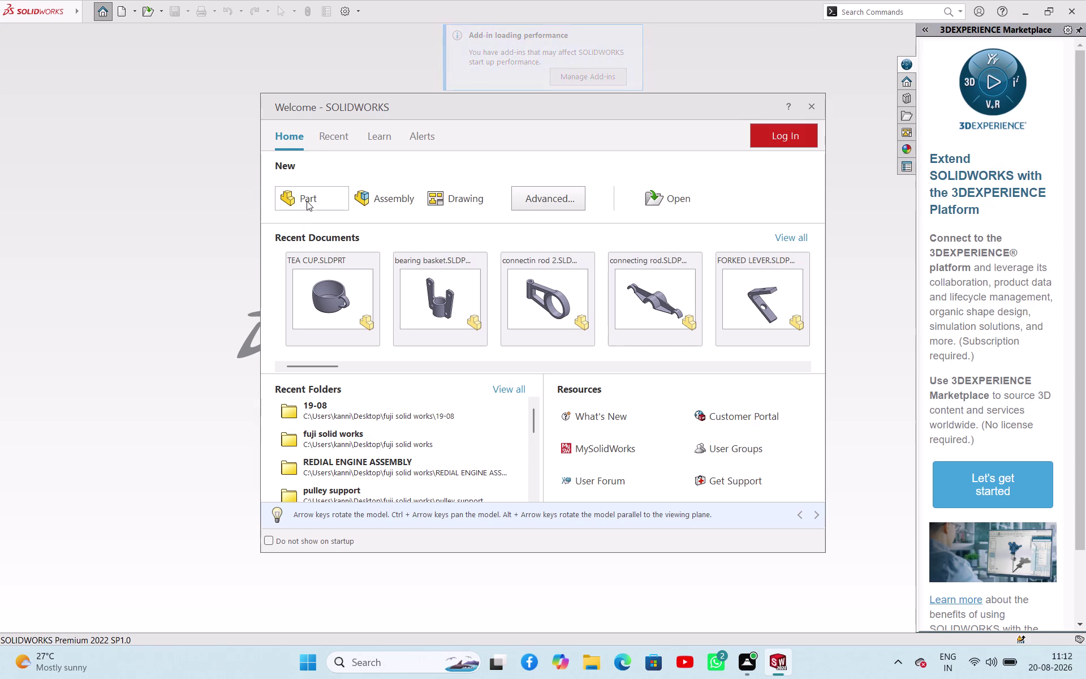
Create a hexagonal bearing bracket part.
Create a new part document and start a sketch on the Top Plane.
click(306, 201)
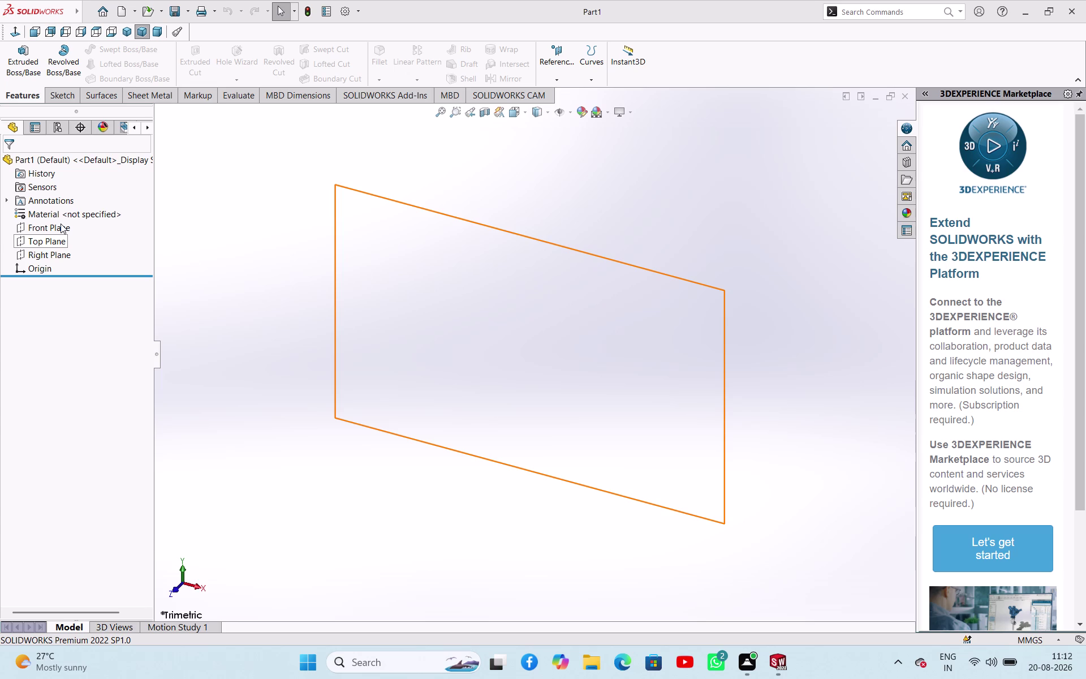
click(50, 243)
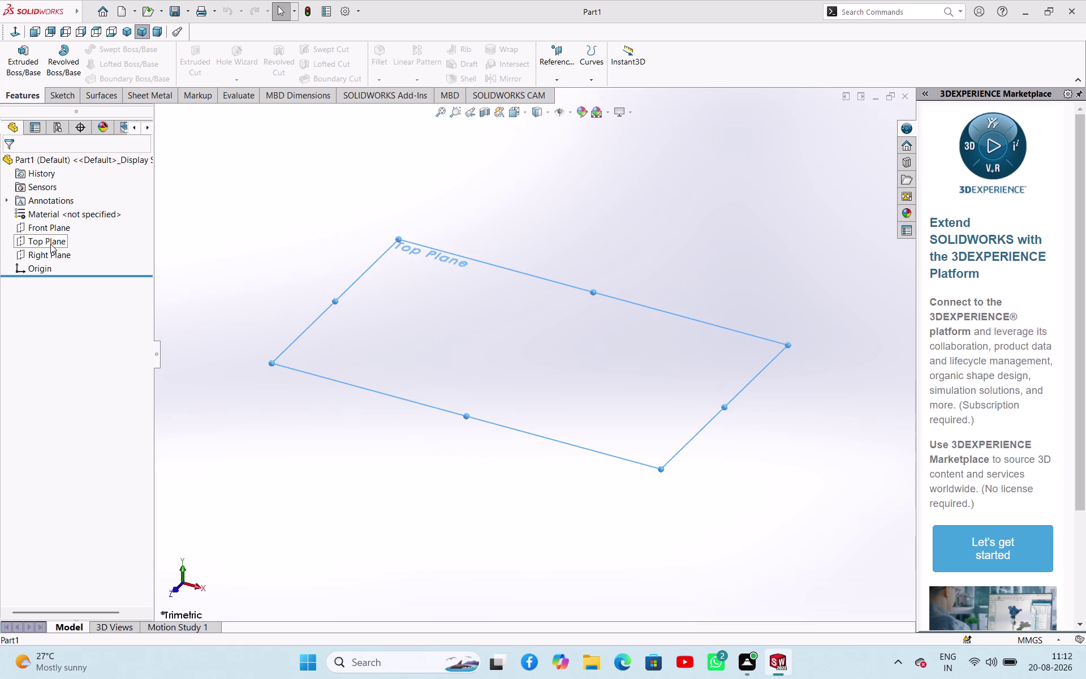
click(61, 228)
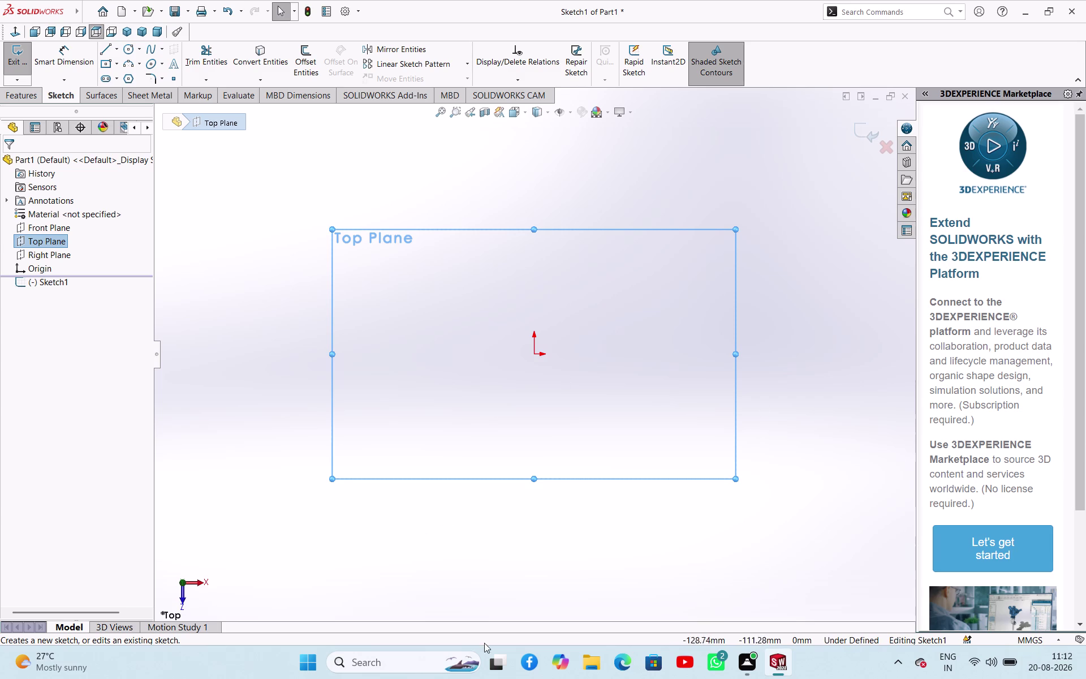
Open the sketch, try the Line tool with Midpoint line, then pick Circle.
scroll(up, 3)
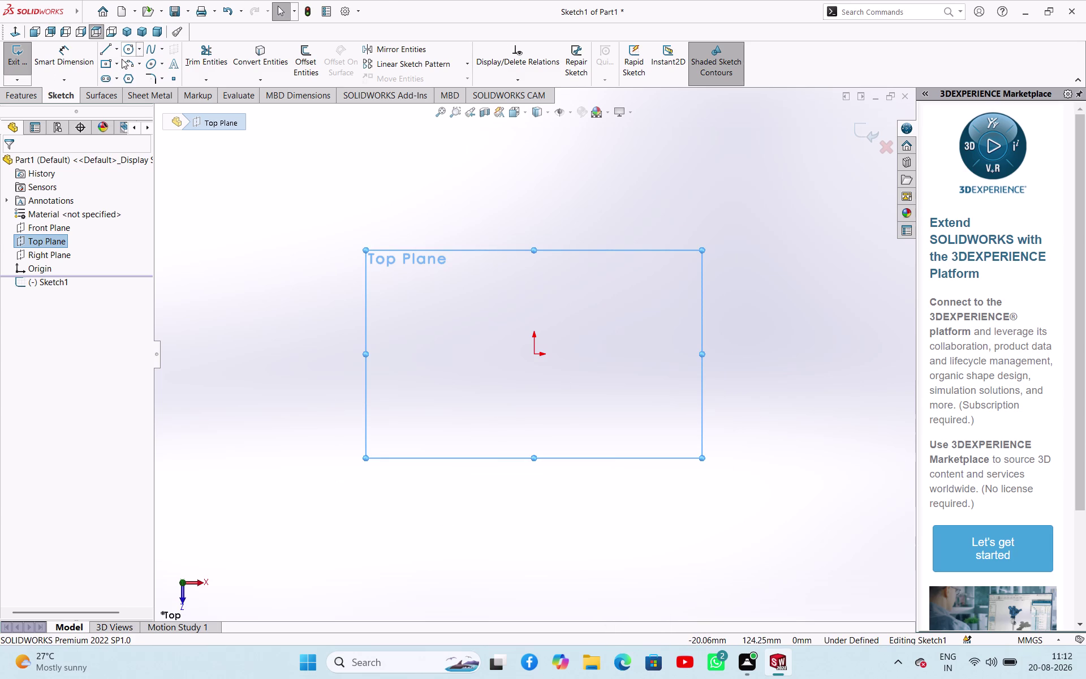
click(121, 44)
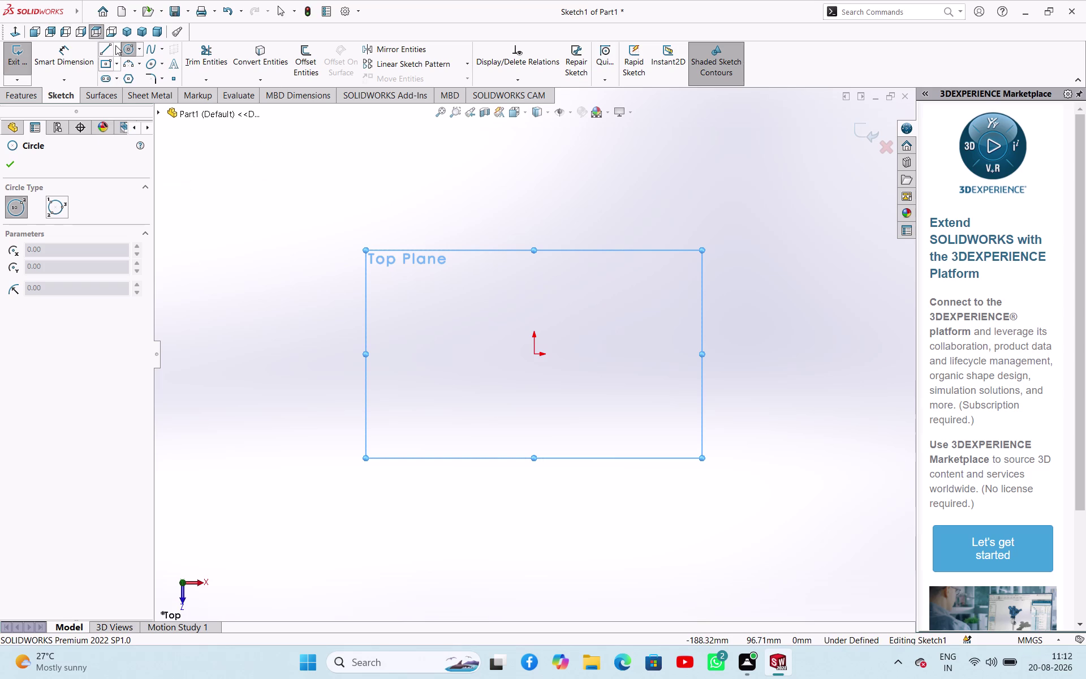
click(109, 46)
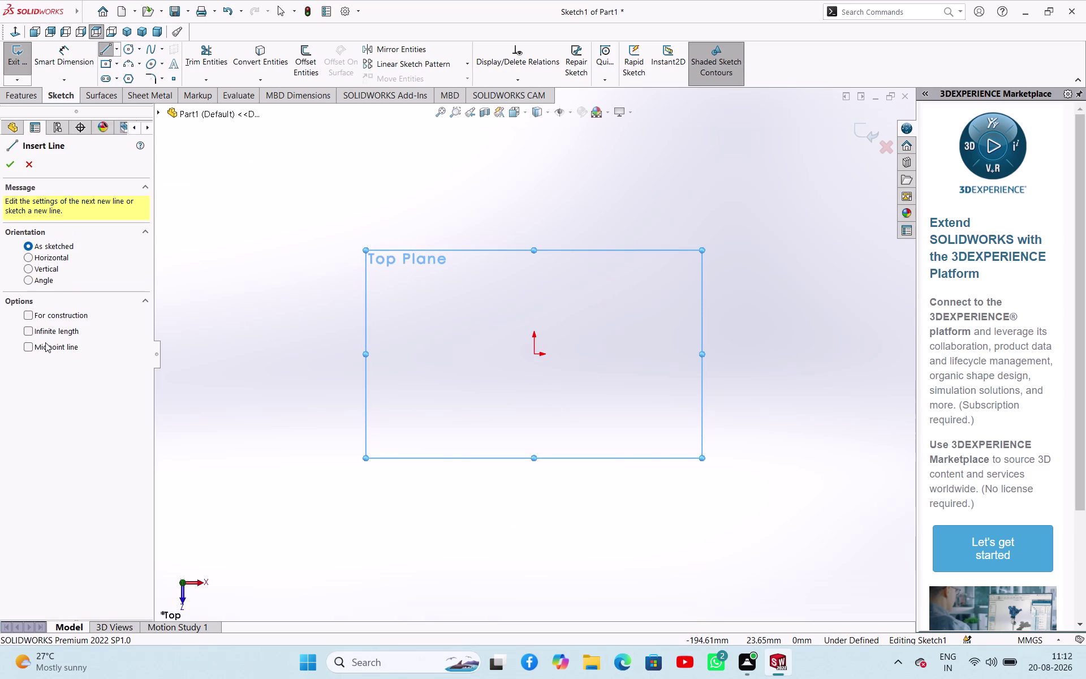
click(32, 348)
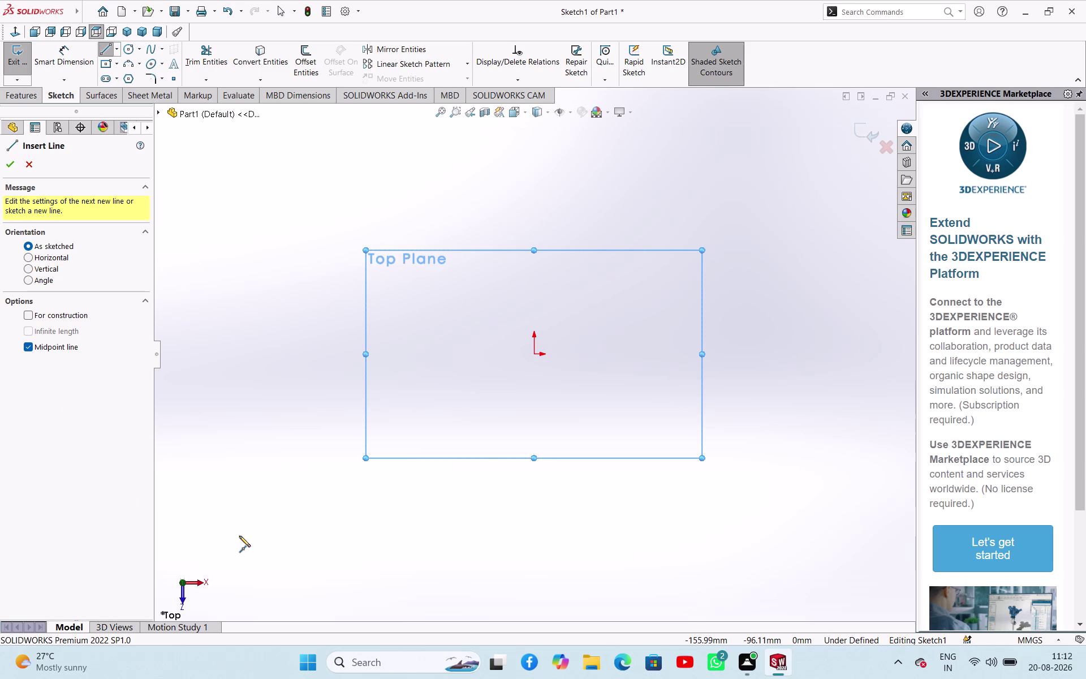
key(Escape)
key(Escape)
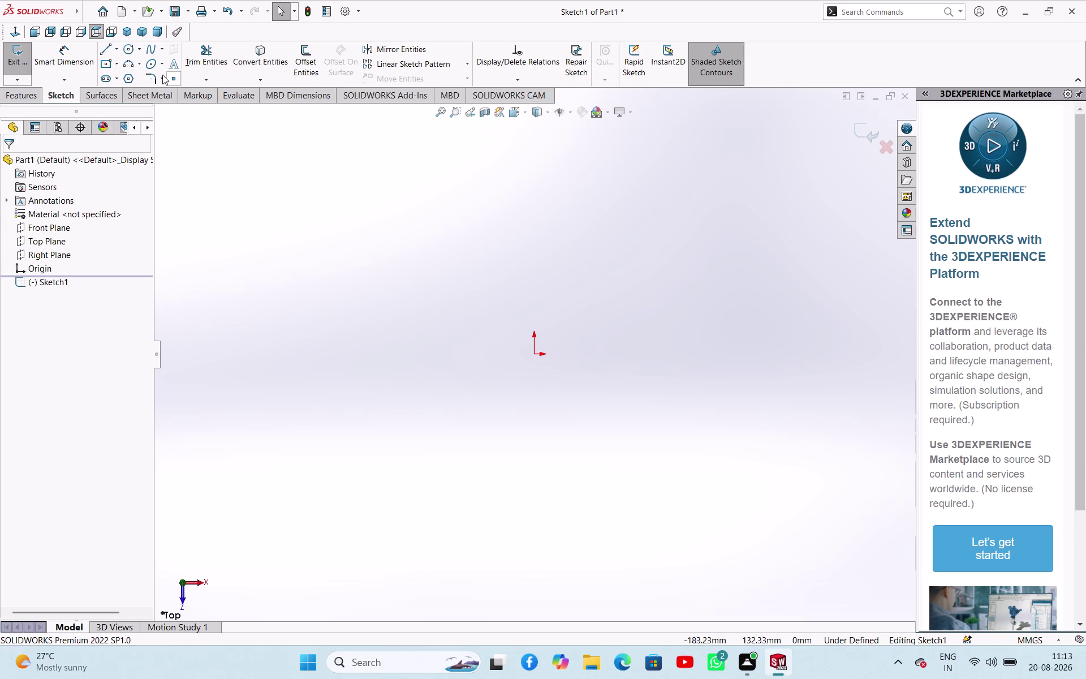
click(131, 53)
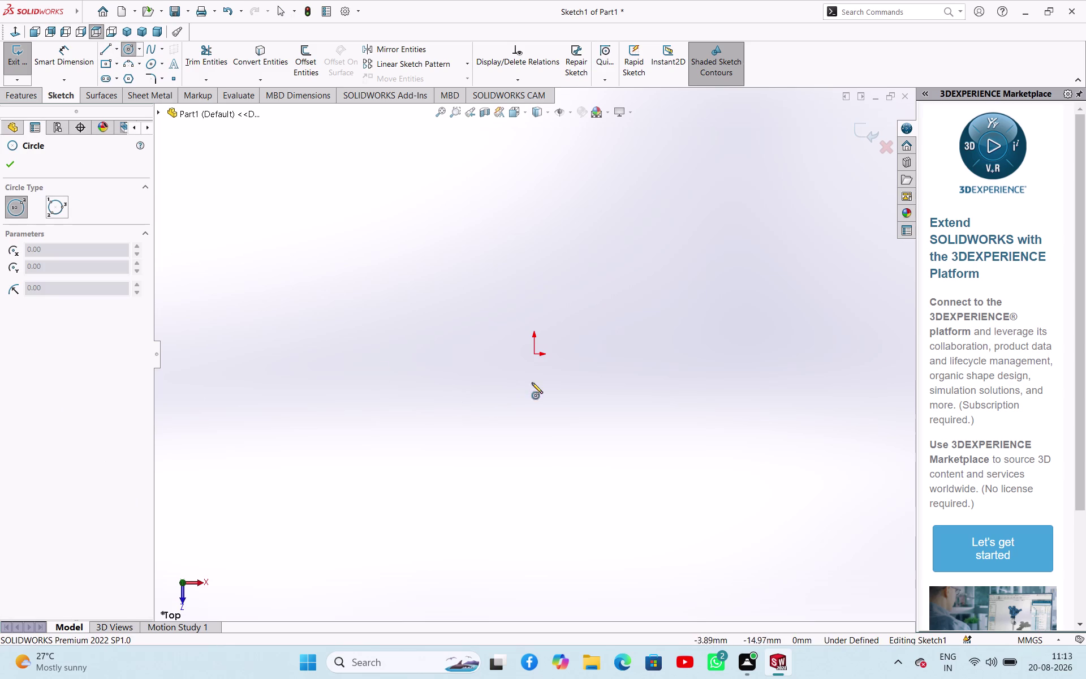
Draw two concentric circles centred on the origin.
click(534, 355)
click(565, 417)
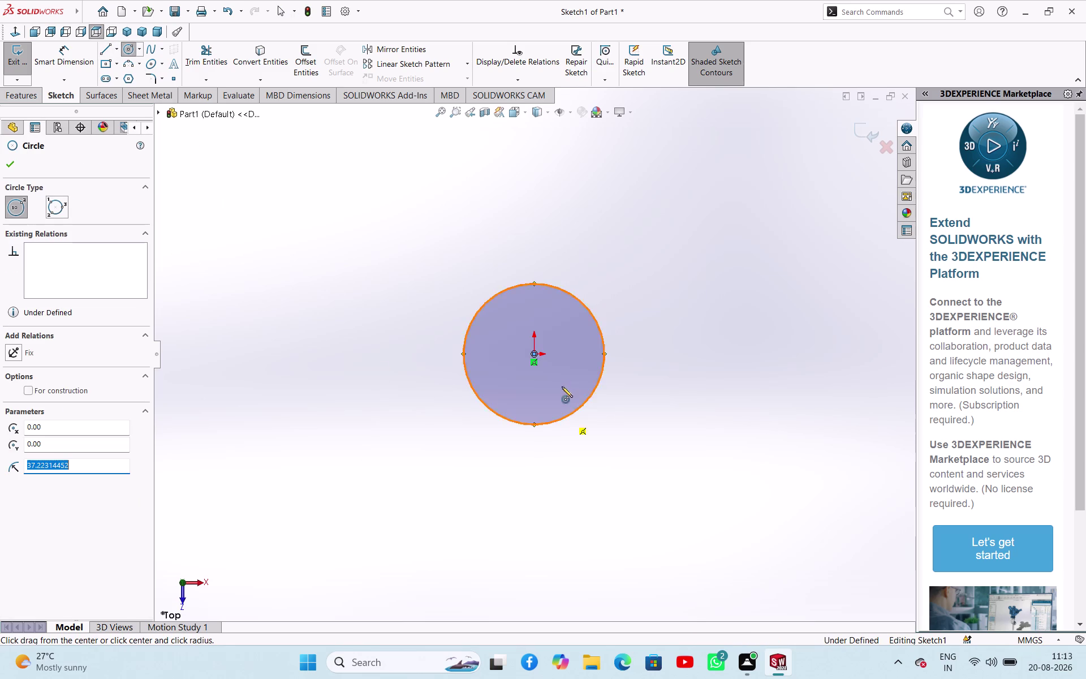
click(536, 354)
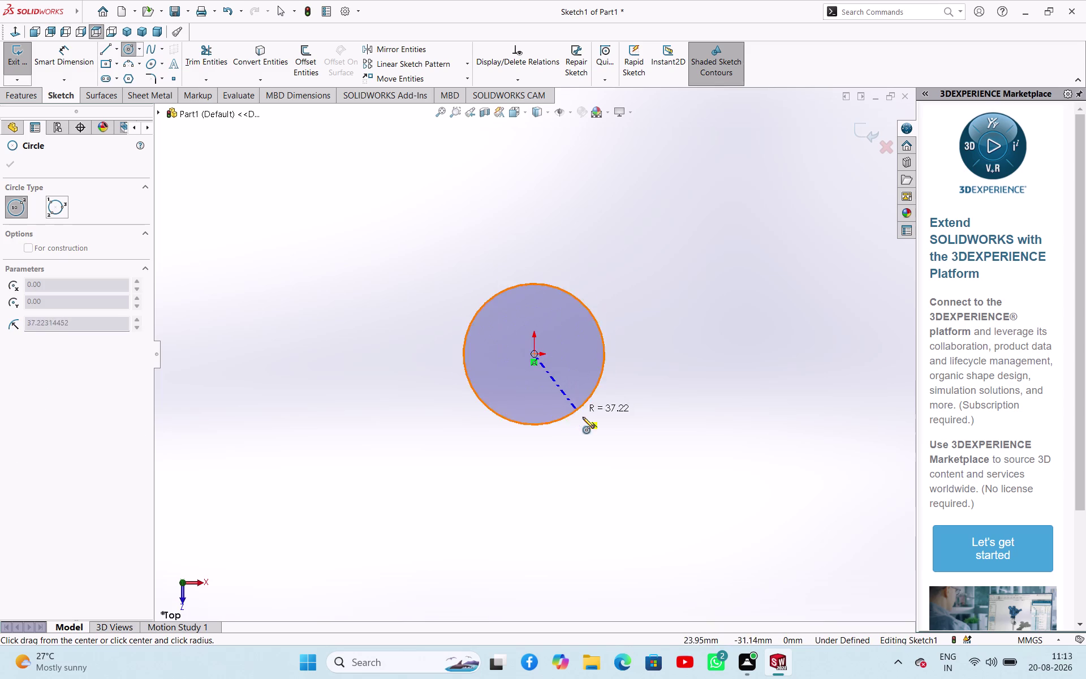
click(588, 426)
right_click(652, 357)
Start a Smart Dimension on the outer circle's diameter.
click(658, 370)
right_drag(655, 436, 712, 309)
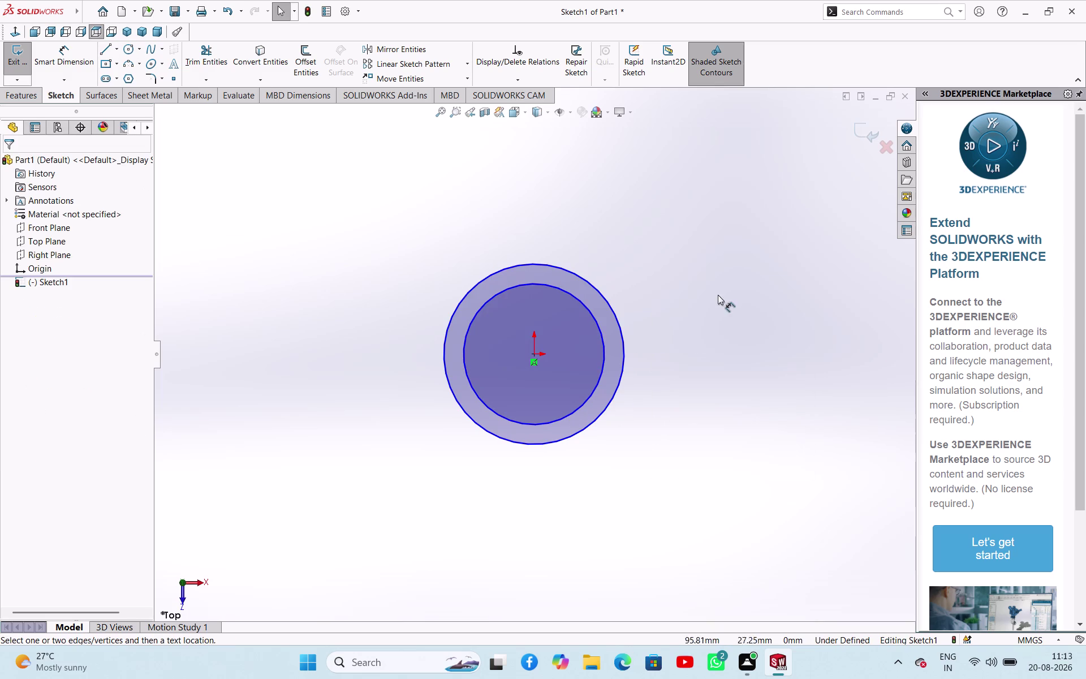
right_drag(713, 310, 718, 292)
click(619, 332)
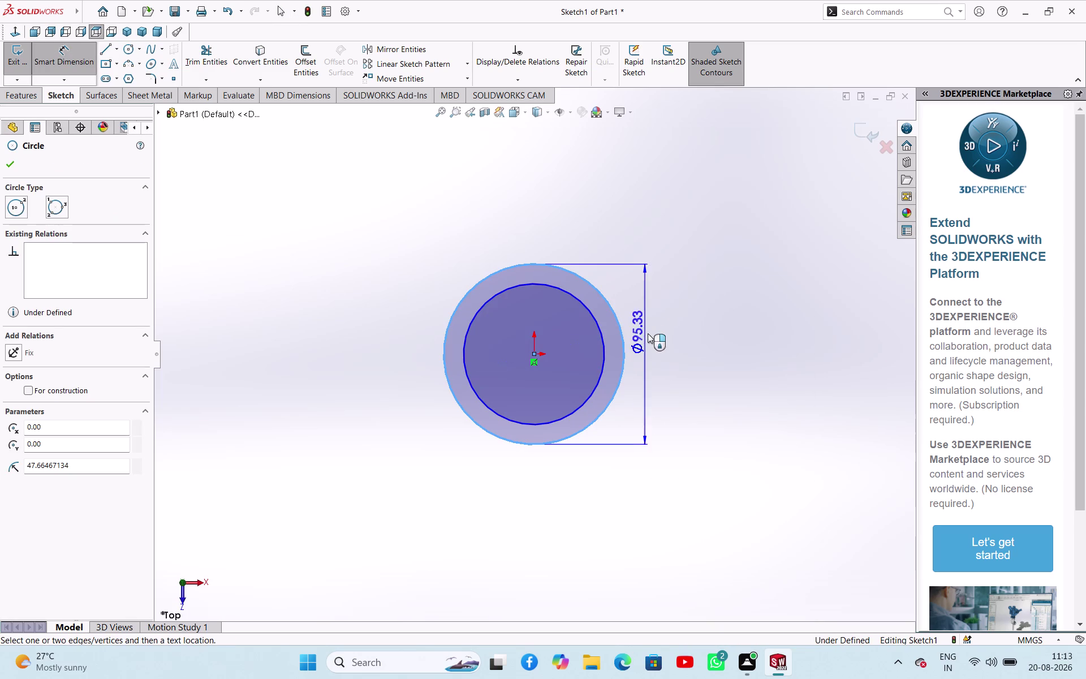
click(673, 329)
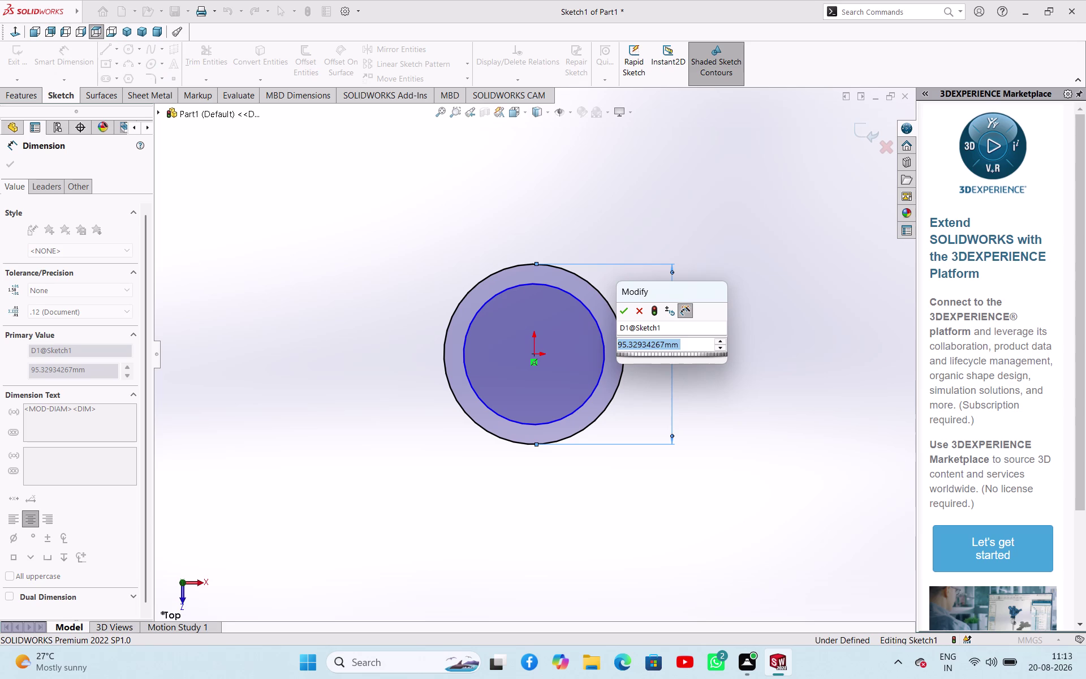
Set the circle diameters to 4 and 7.
key(4)
key(Return)
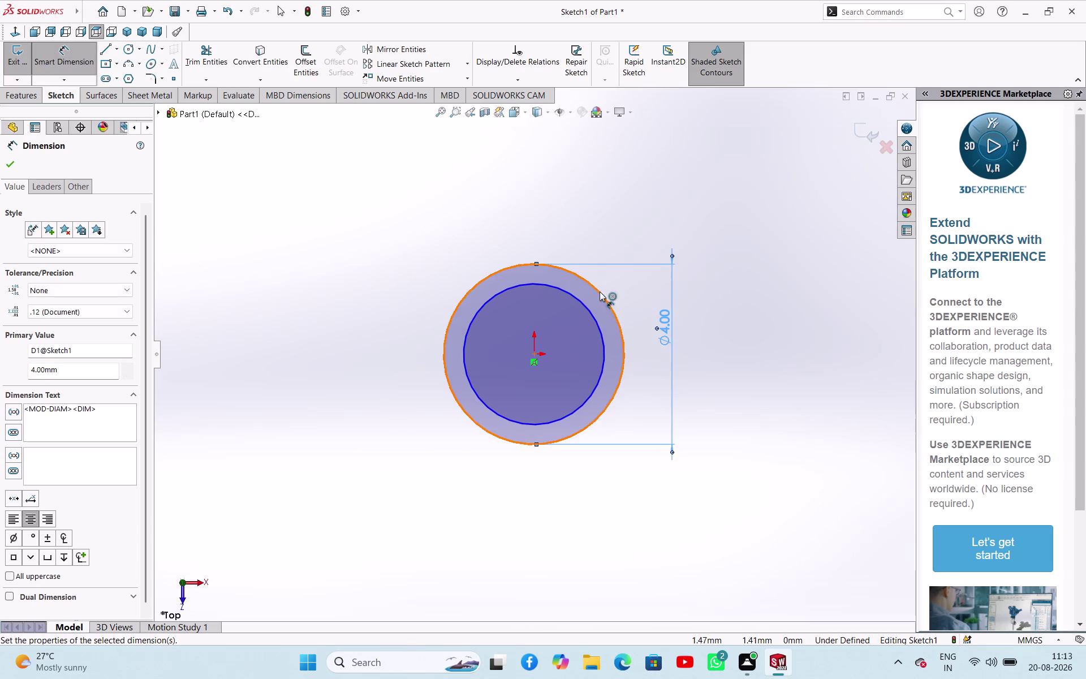
click(581, 306)
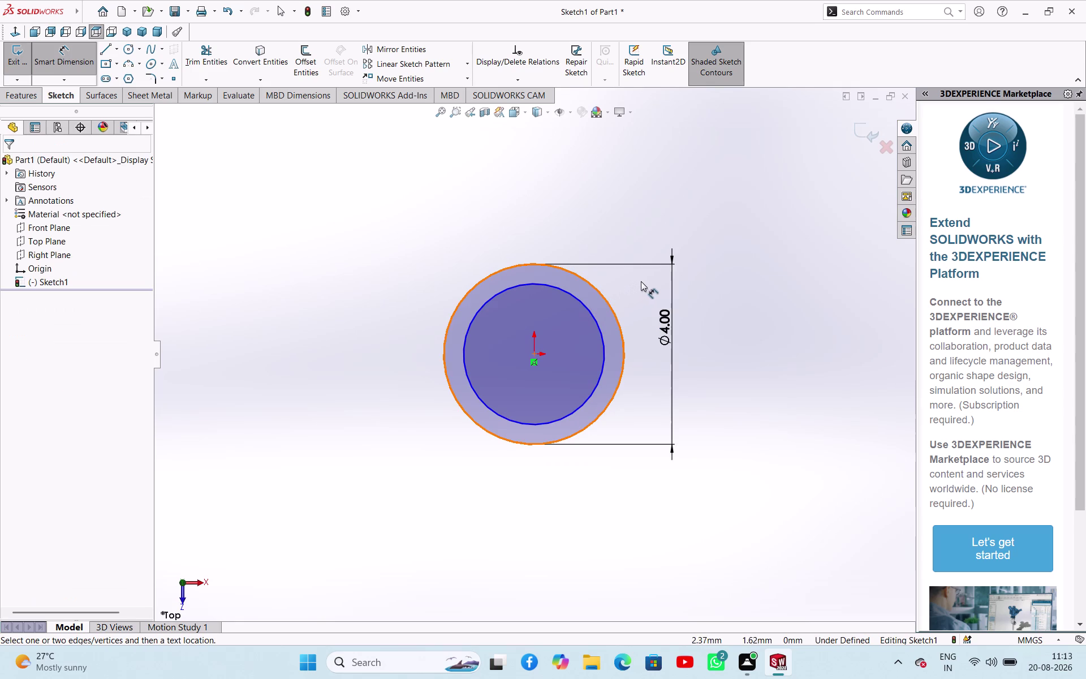
click(596, 326)
click(636, 233)
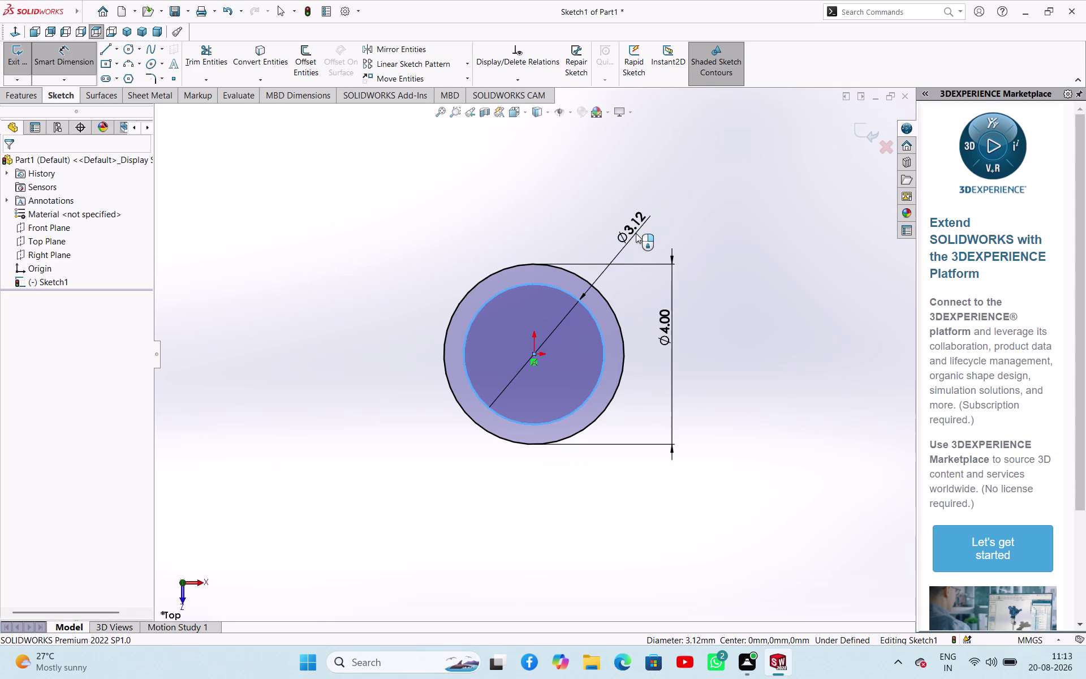
key(7)
key(Return)
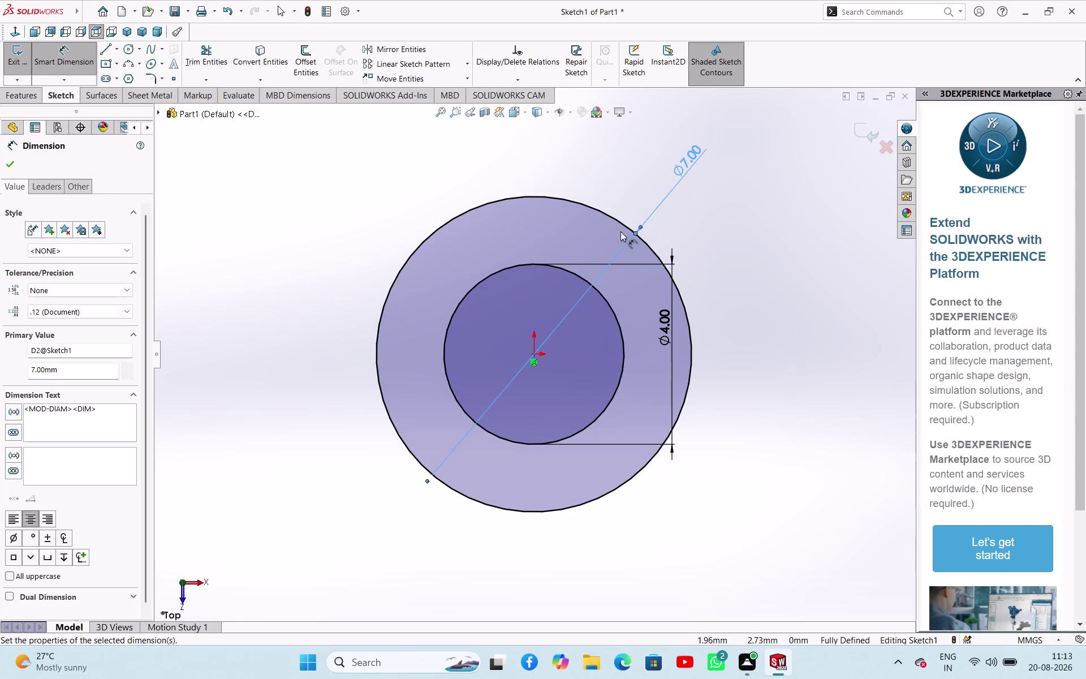
click(13, 165)
Zoom around the ring sketch and pick the Line tool.
scroll(up, 3)
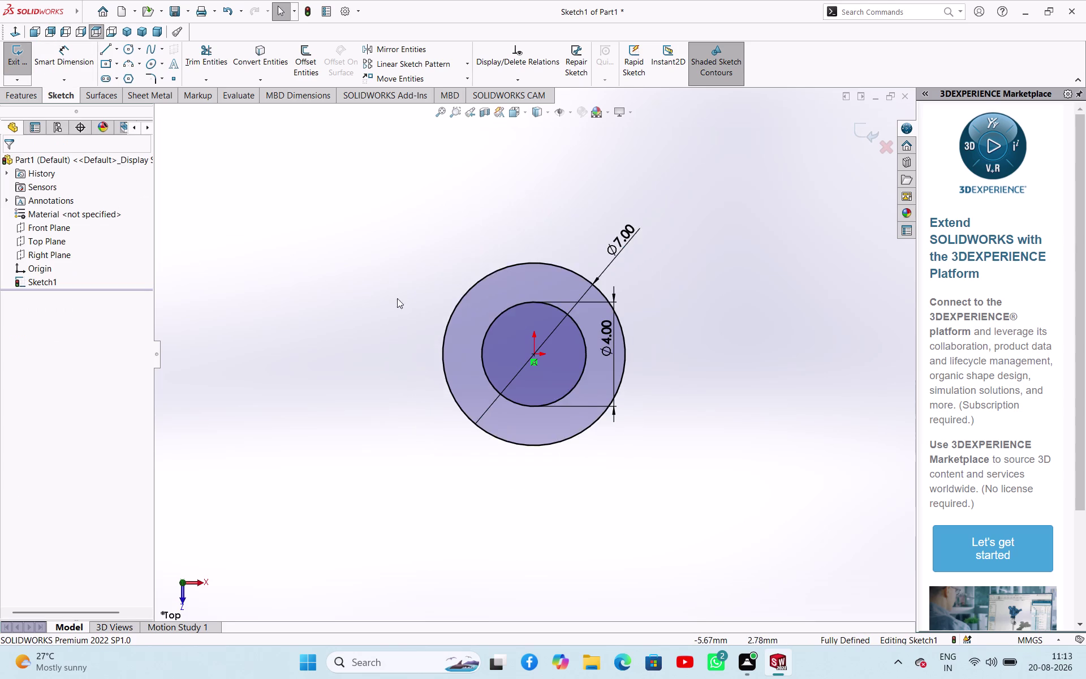
scroll(up, 3)
scroll(down, 3)
scroll(up, 3)
scroll(down, 3)
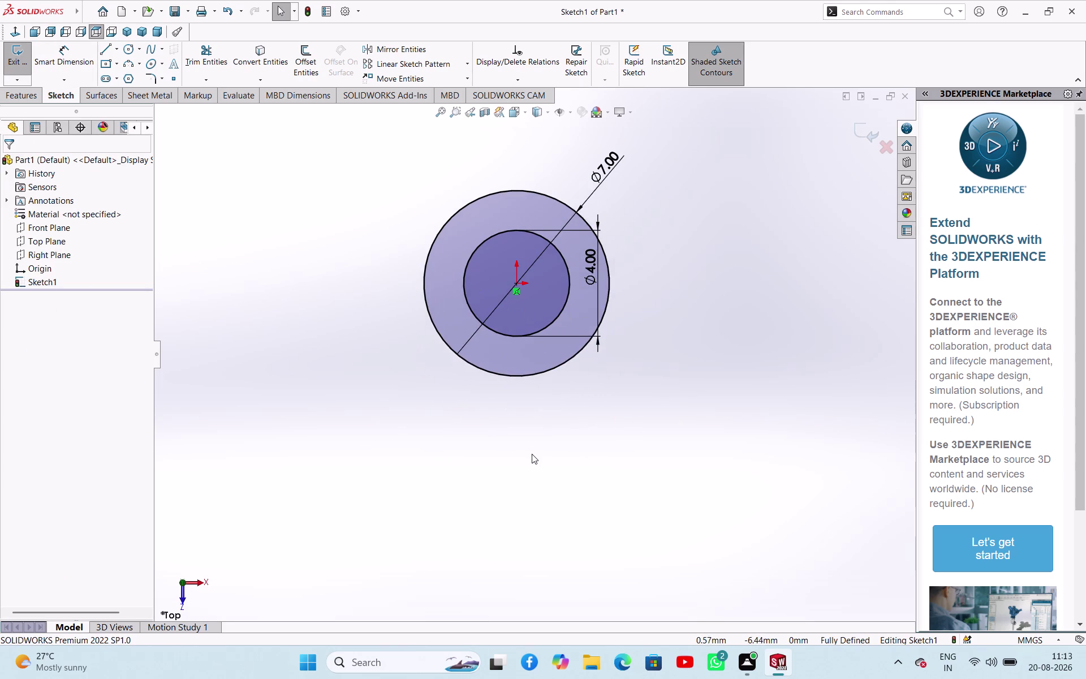
scroll(down, 3)
scroll(up, 3)
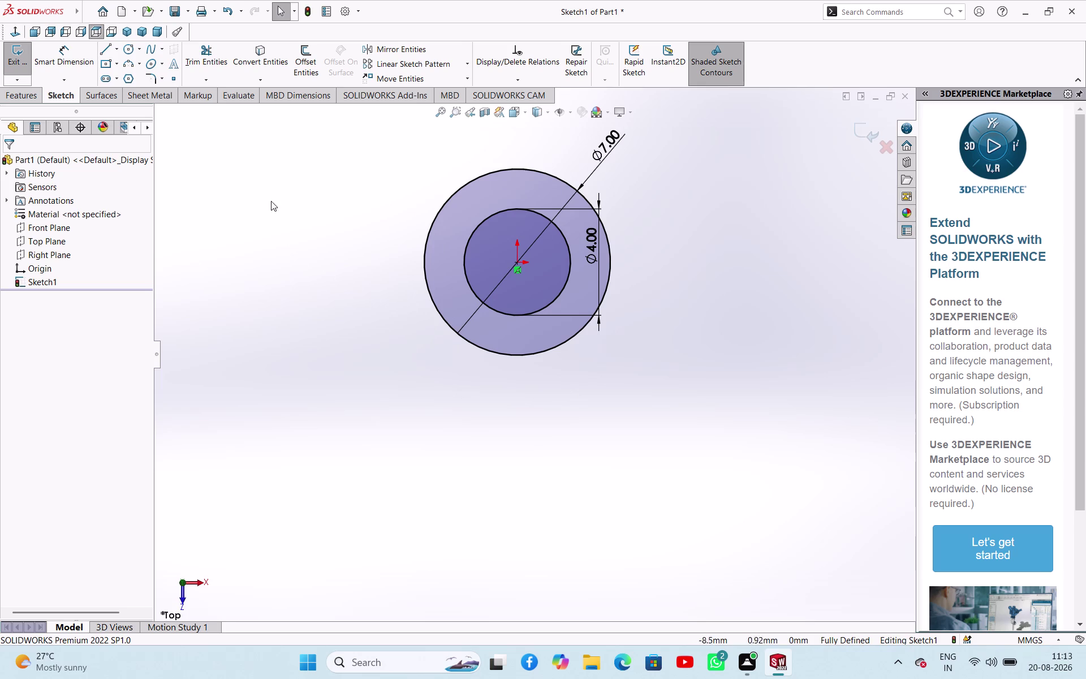
click(107, 50)
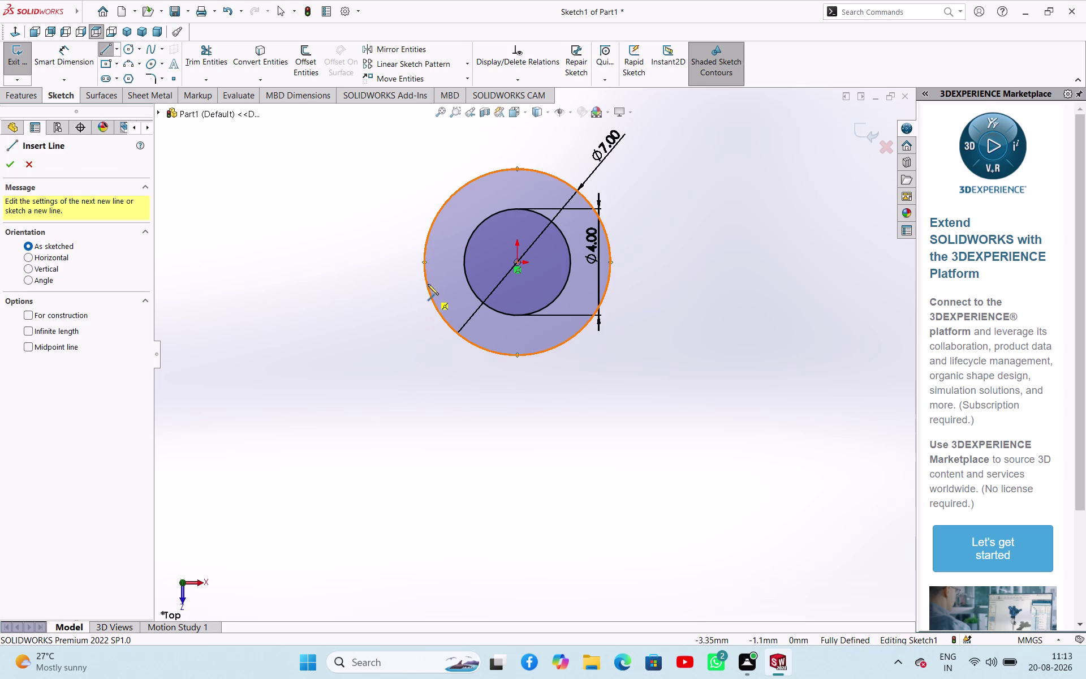
Draw the left slanted, vertical and short bottom lines of the profile.
click(423, 264)
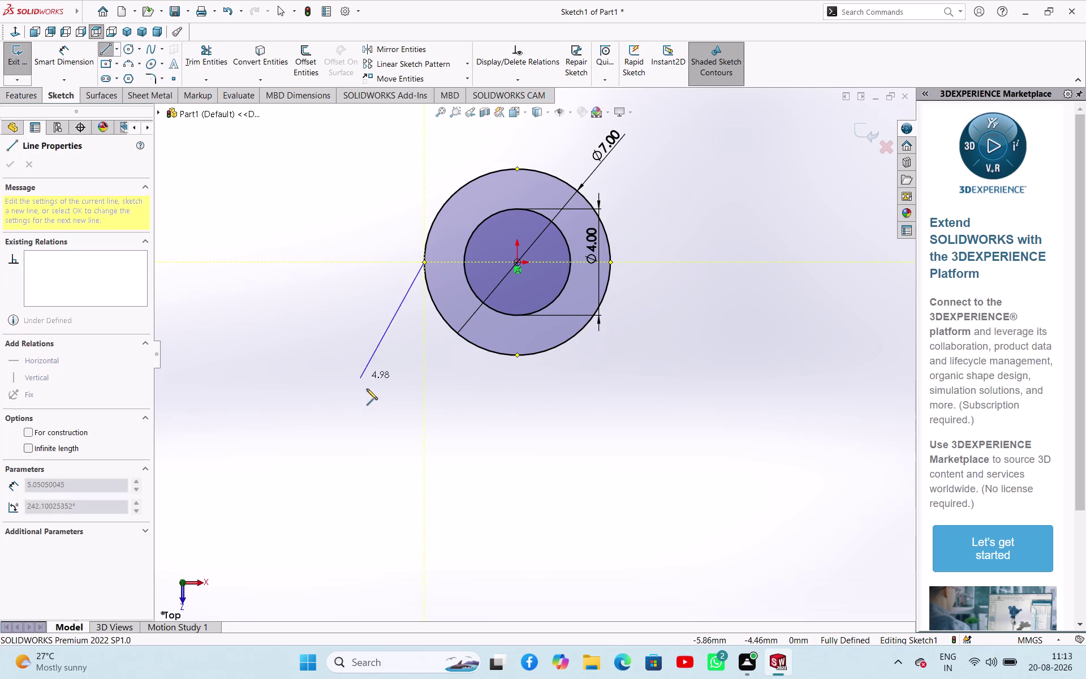
click(375, 398)
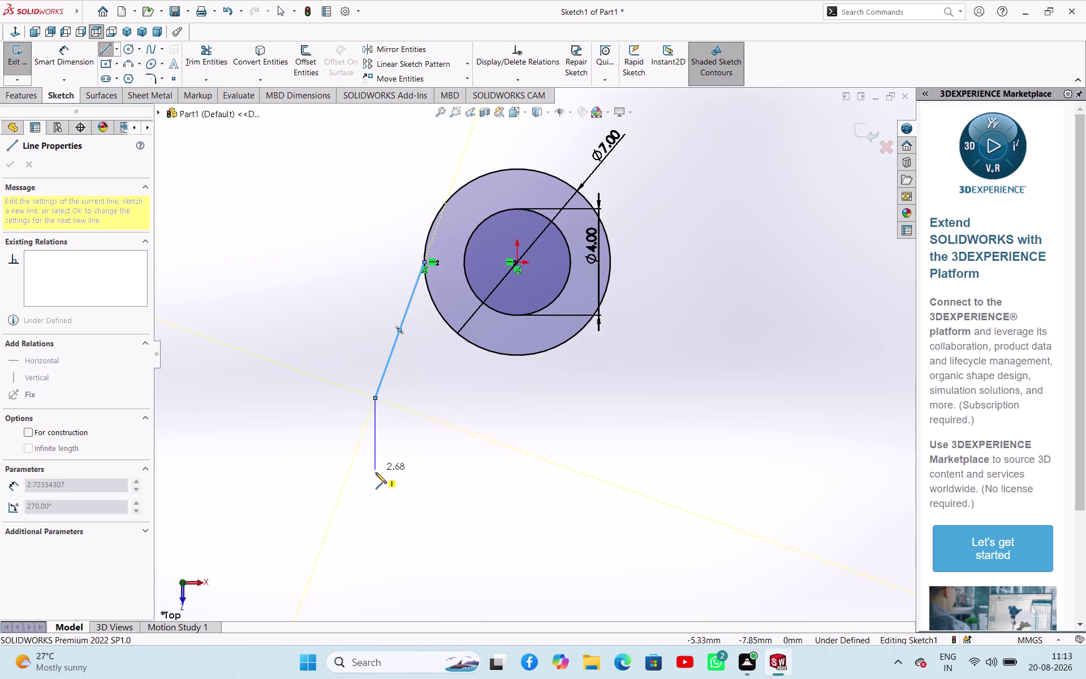
click(376, 473)
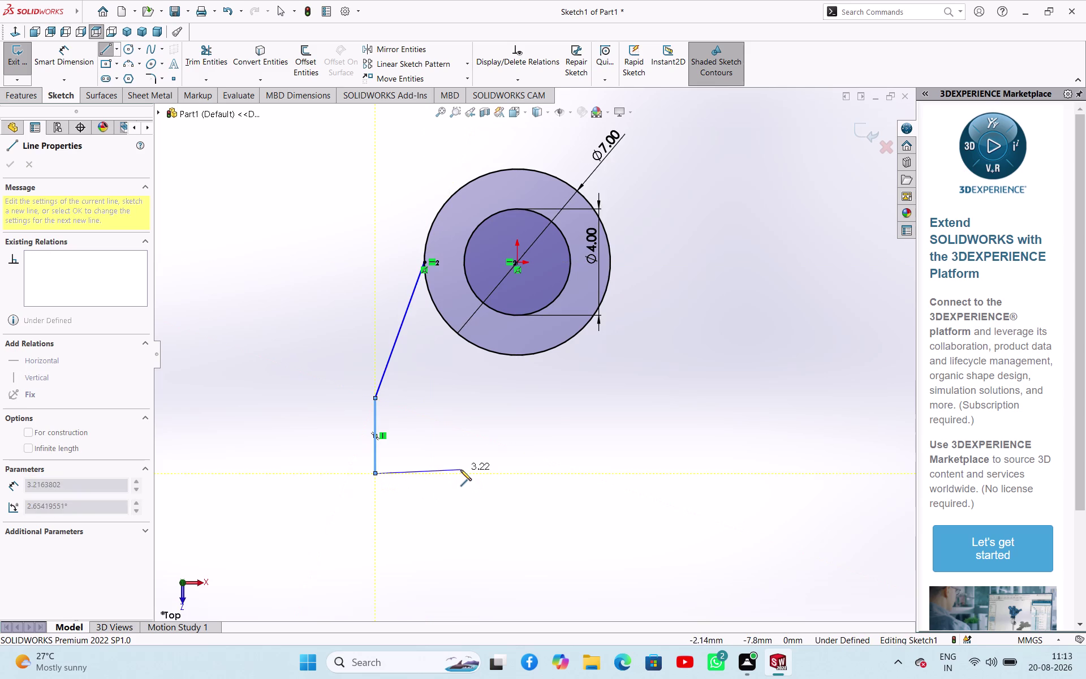
click(460, 469)
key(Escape)
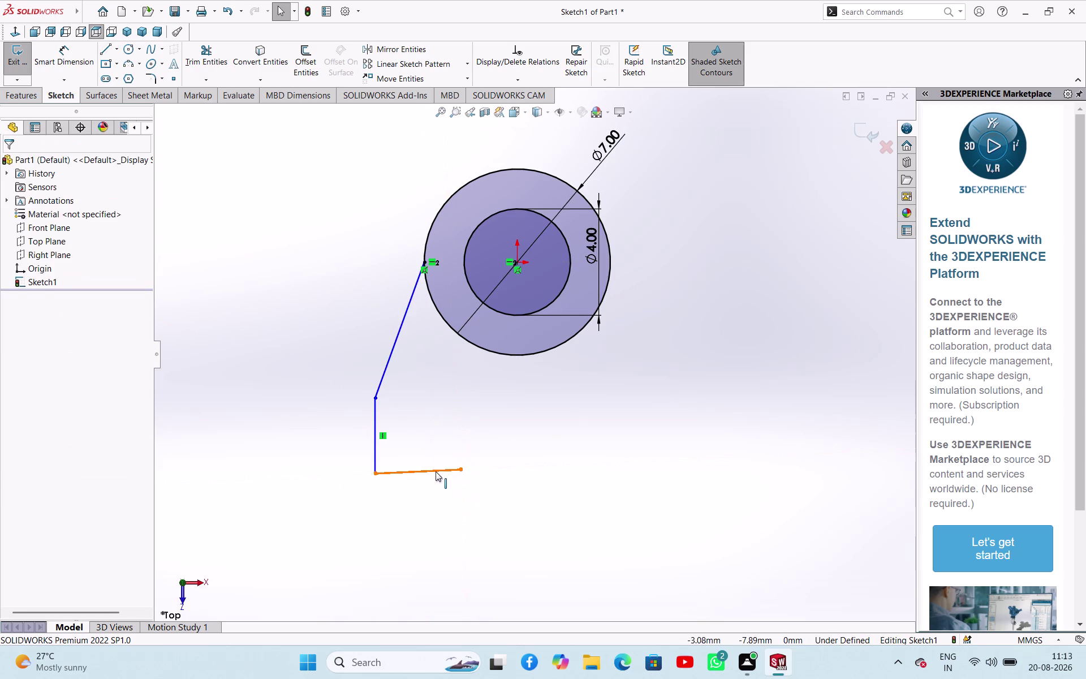
Make the short bottom-left line horizontal.
click(436, 471)
click(435, 512)
click(442, 470)
click(477, 420)
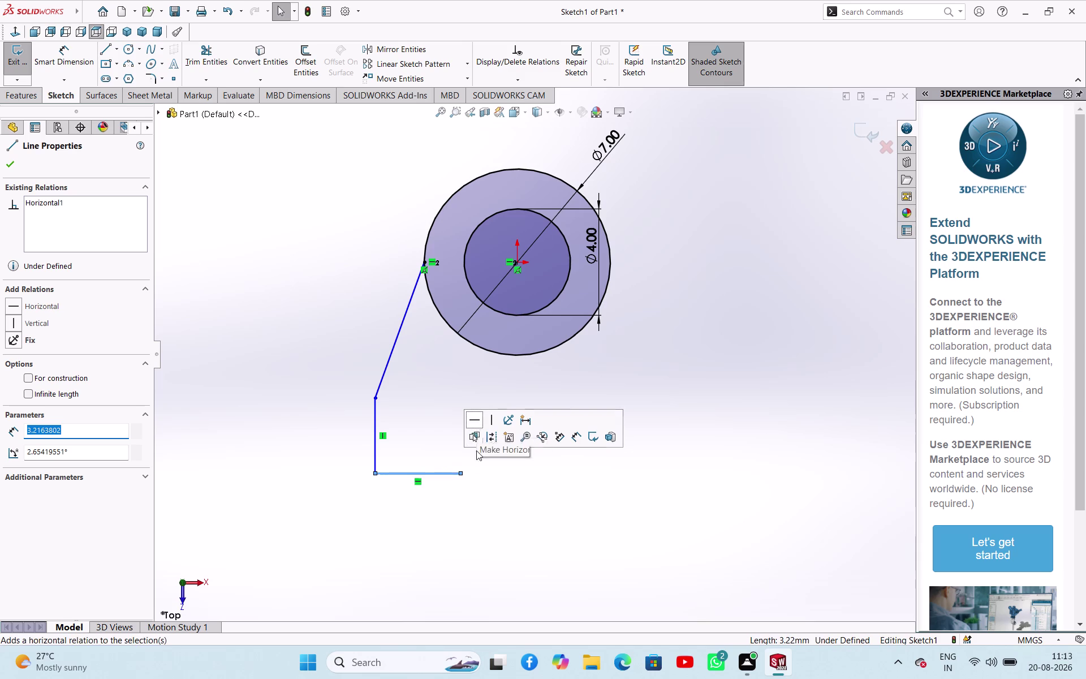
right_drag(501, 522, 528, 463)
right_drag(528, 483, 661, 485)
right_drag(654, 490, 543, 549)
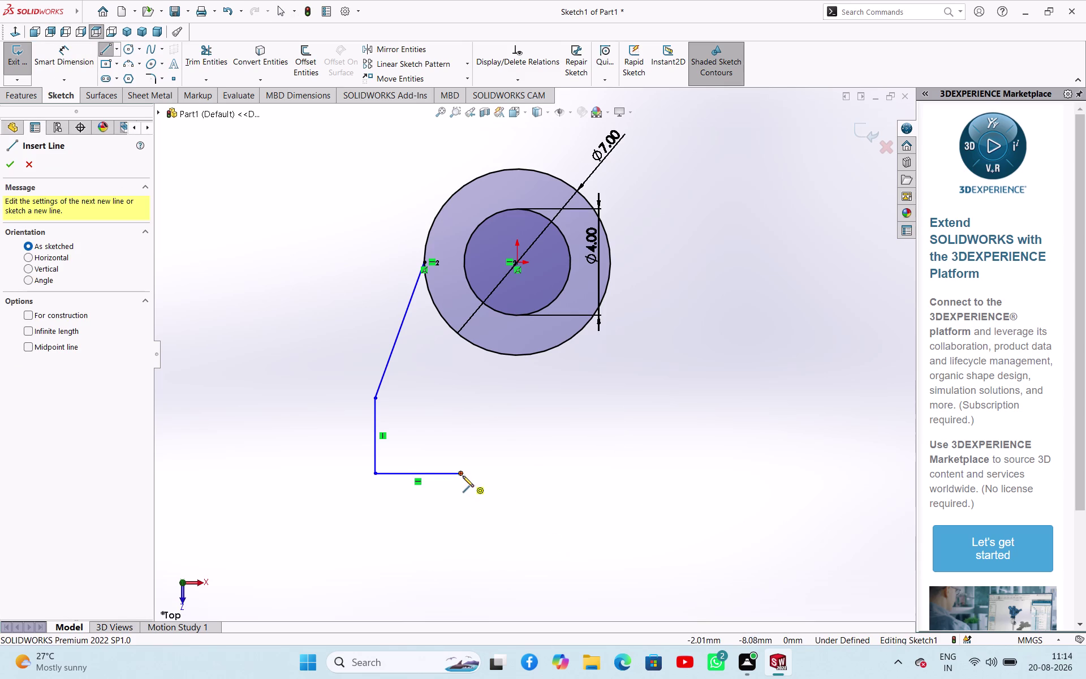
Draw the notch, right bottom edge and right side up to the outer circle.
click(463, 475)
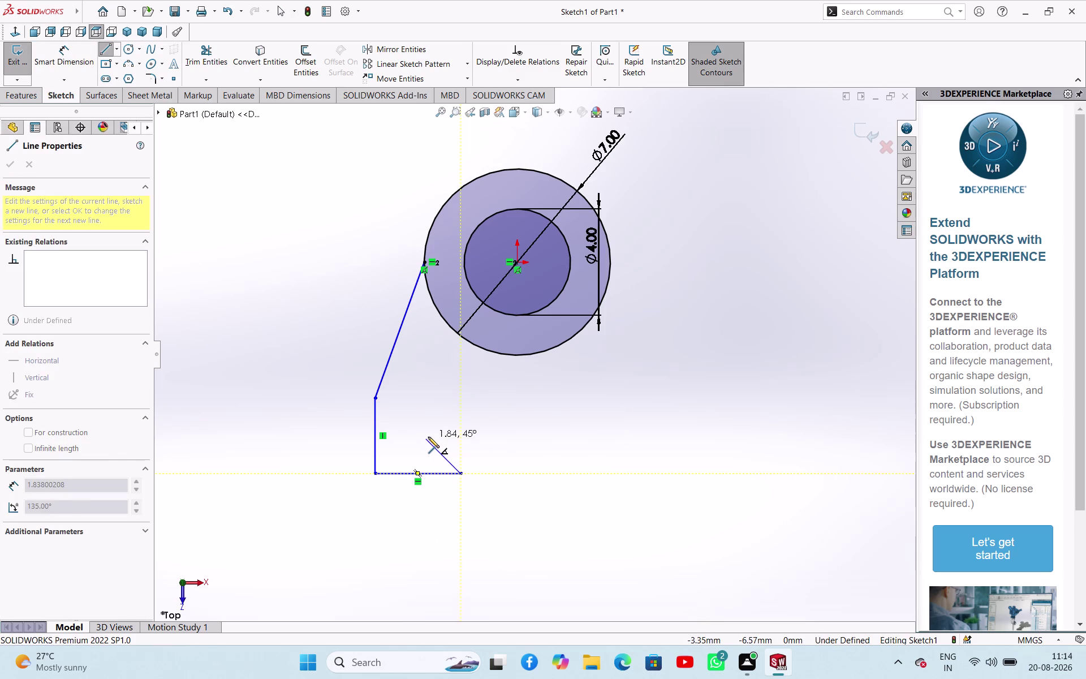
click(428, 436)
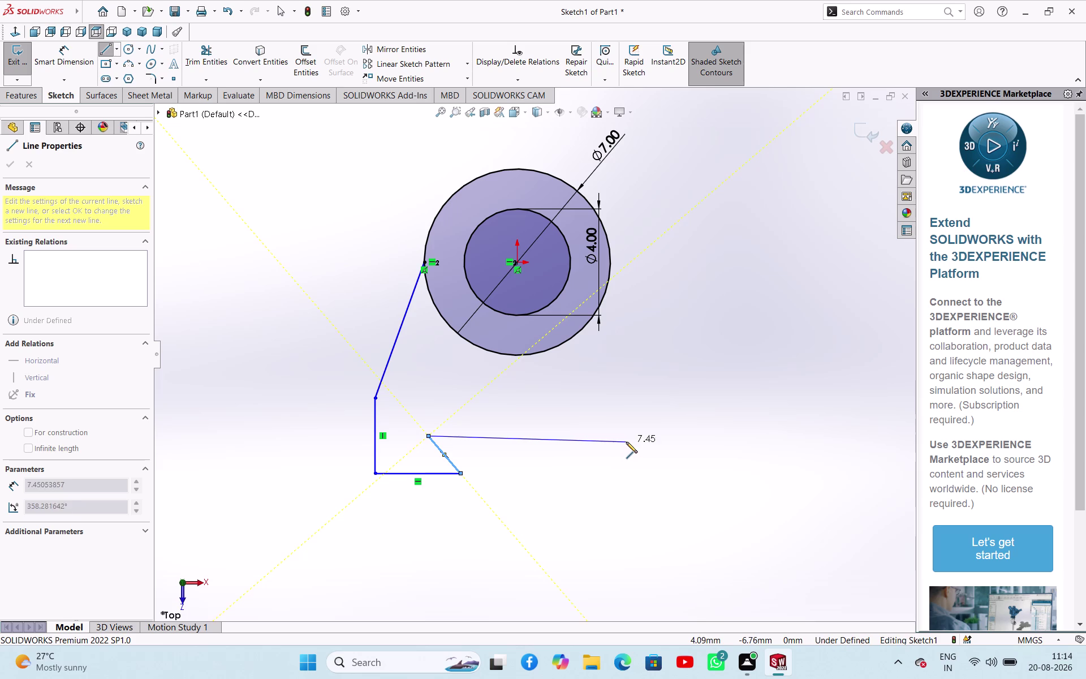
click(627, 437)
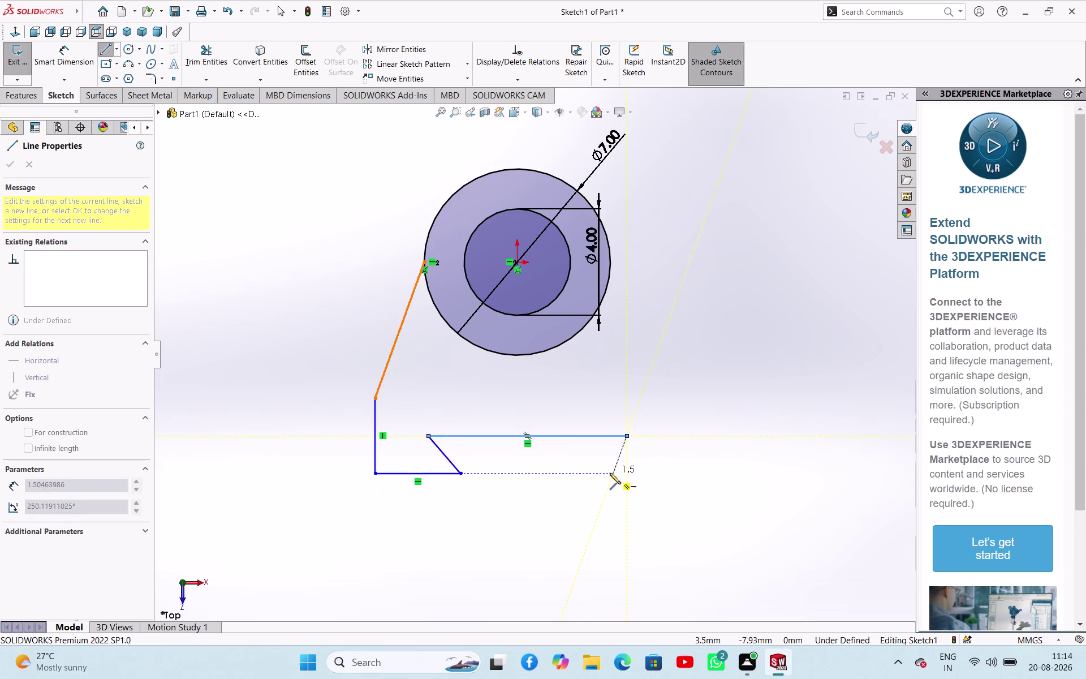
click(605, 476)
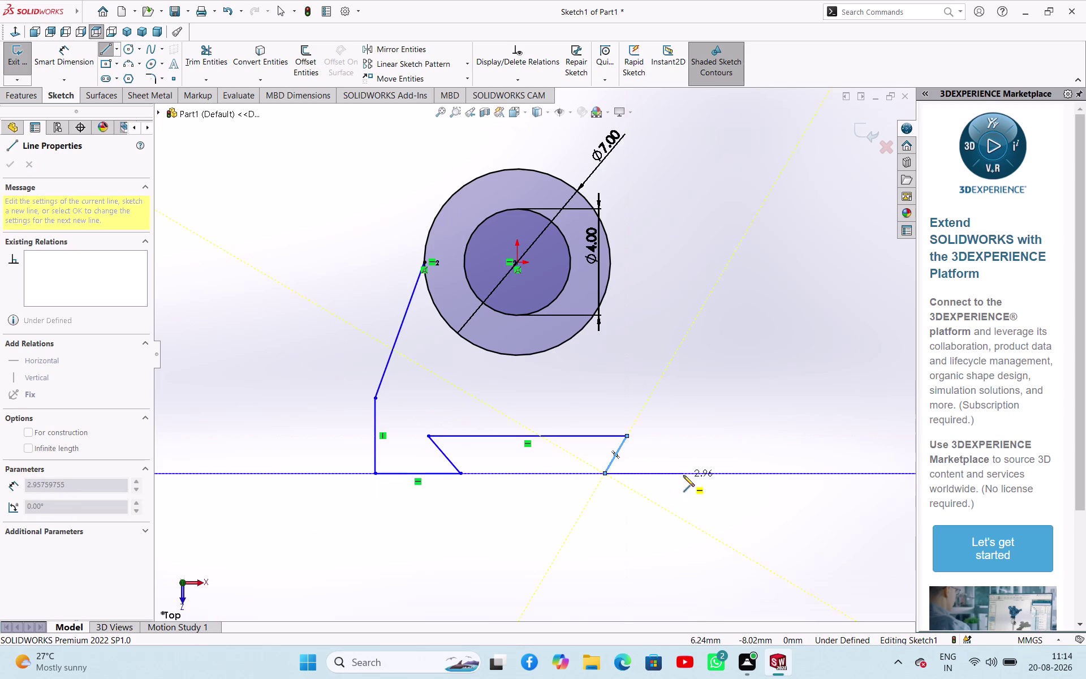
click(684, 473)
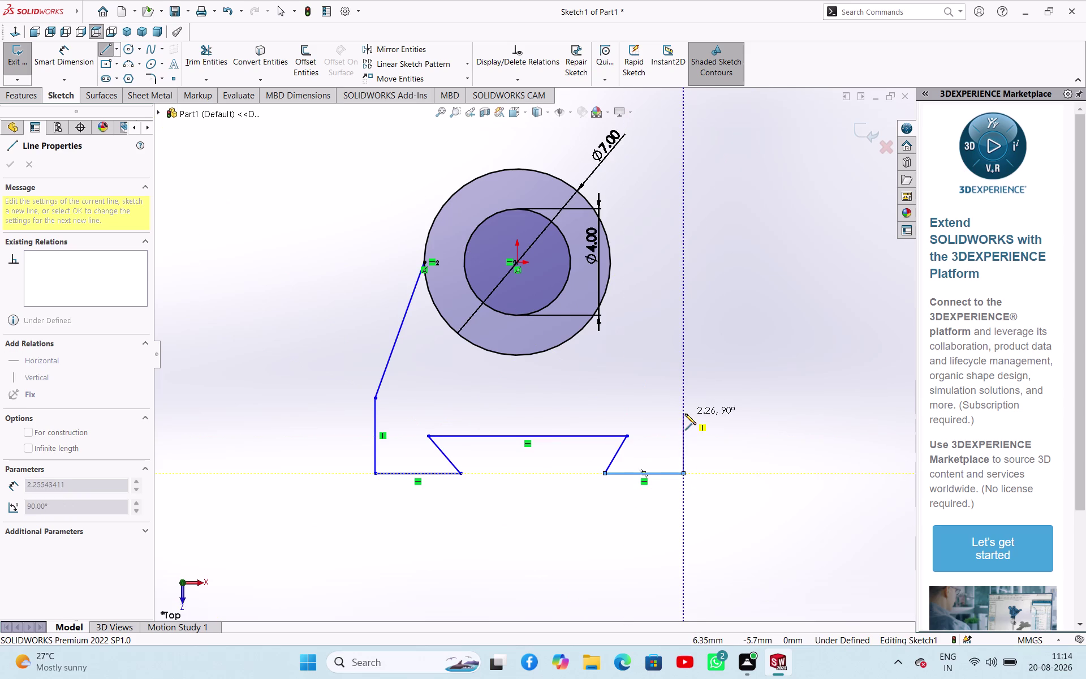
click(684, 399)
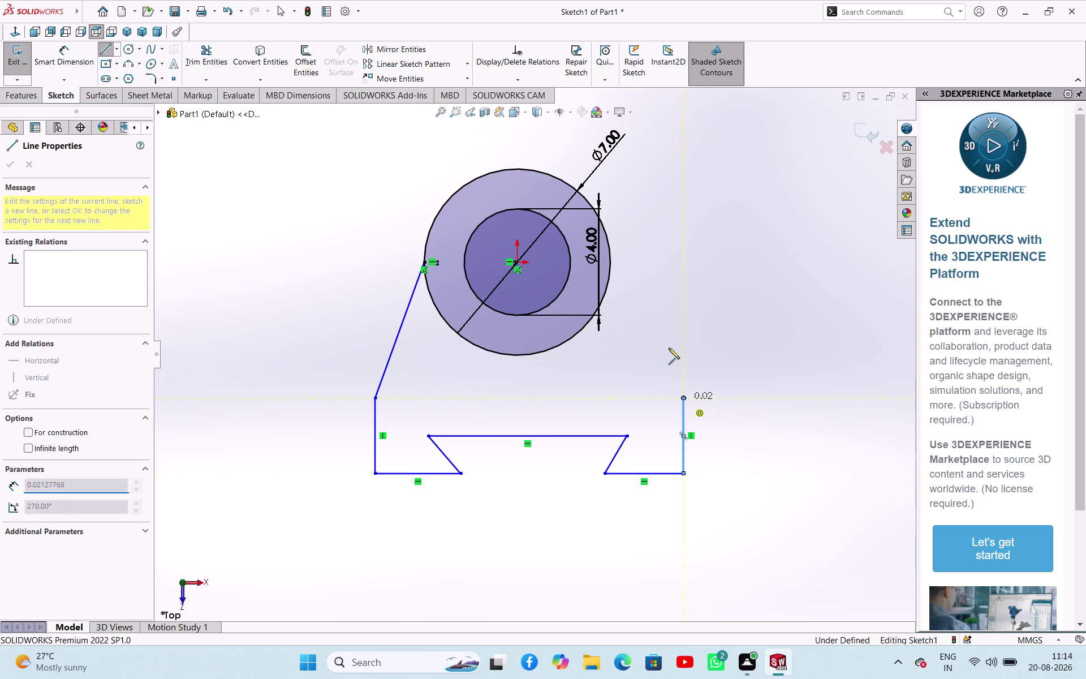
click(612, 264)
right_click(687, 280)
click(703, 294)
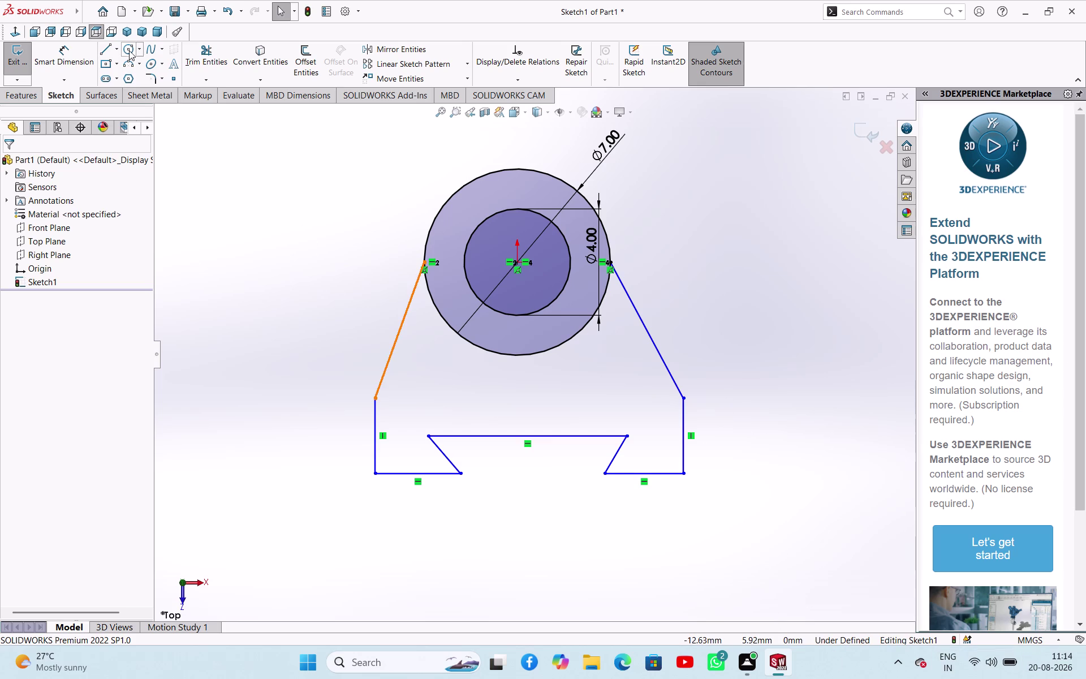
Draw a vertical construction centreline down from the circle centre.
click(118, 49)
click(115, 77)
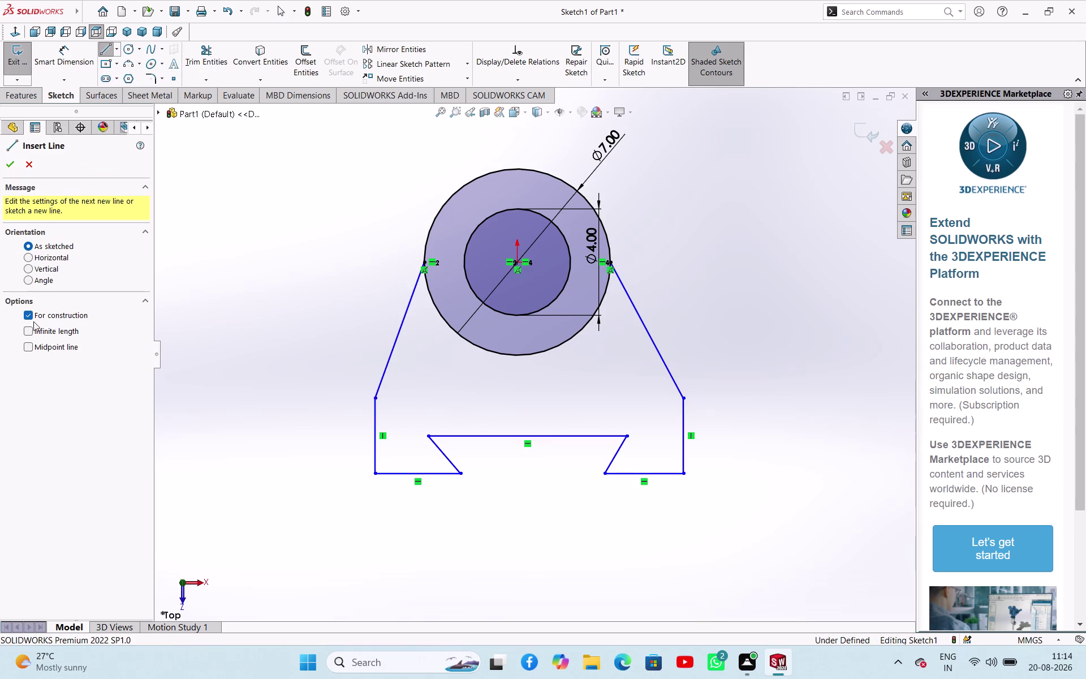
click(27, 350)
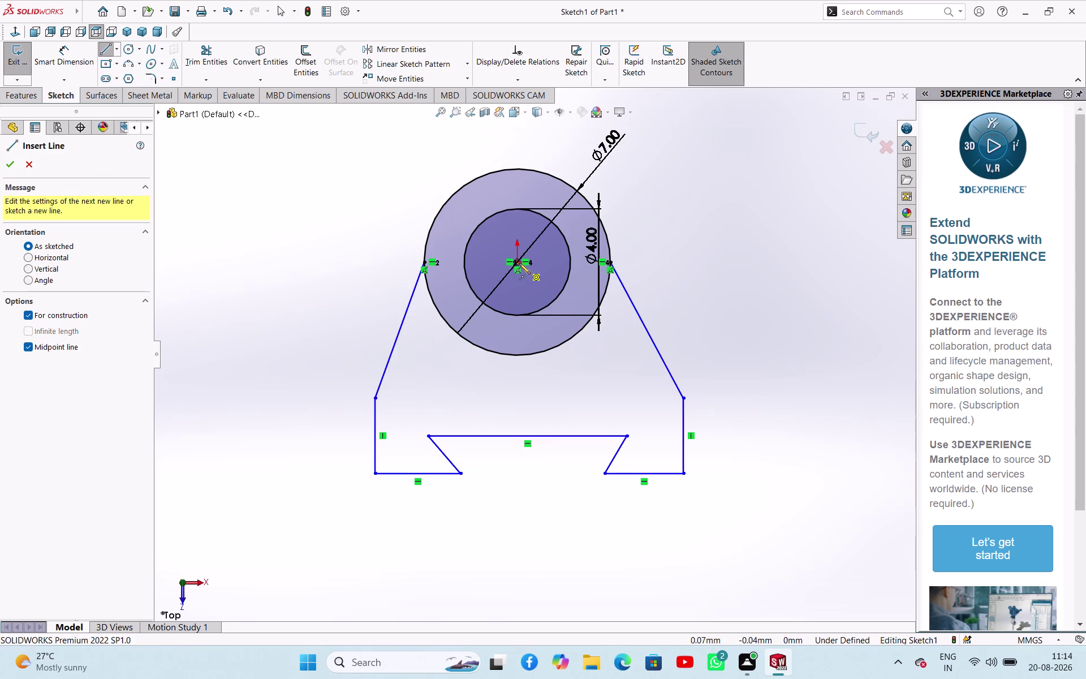
click(519, 263)
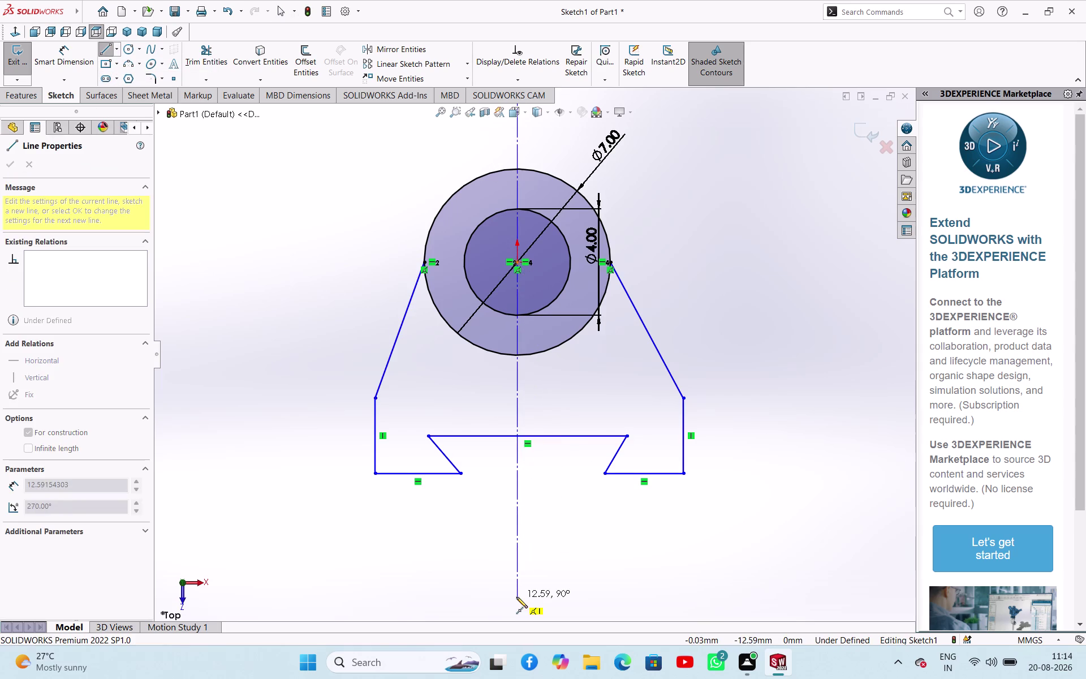
click(517, 597)
right_click(605, 518)
click(629, 528)
right_drag(484, 573, 473, 448)
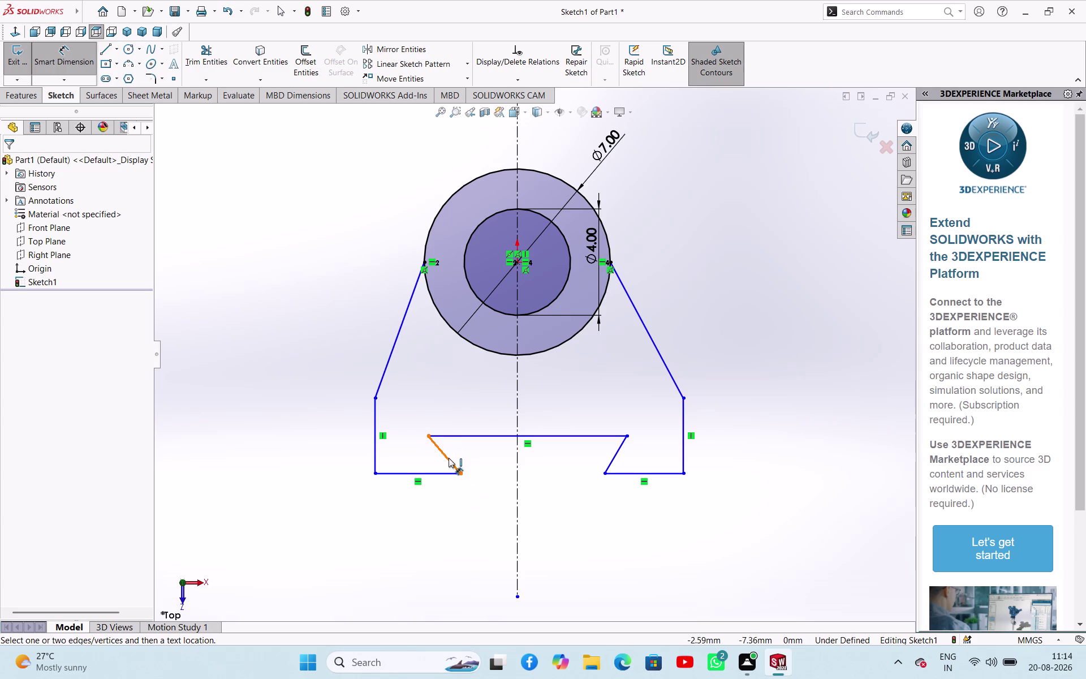
Dimension both slanted notch sides to 1.5 mm.
click(449, 458)
click(473, 418)
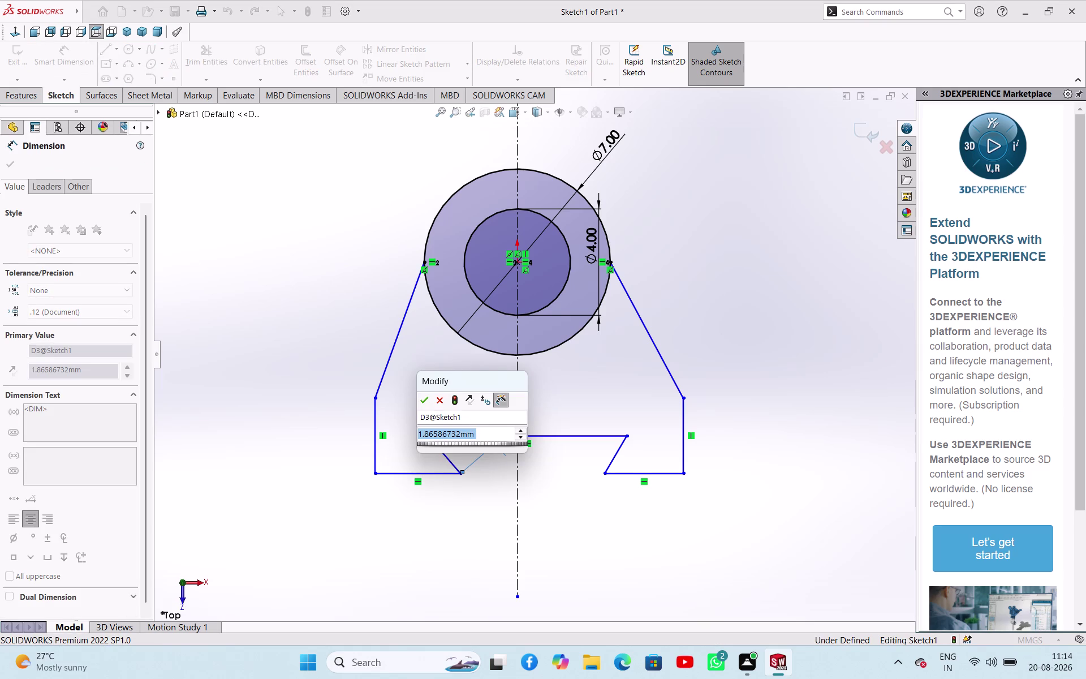
key(1)
key(period)
key(5)
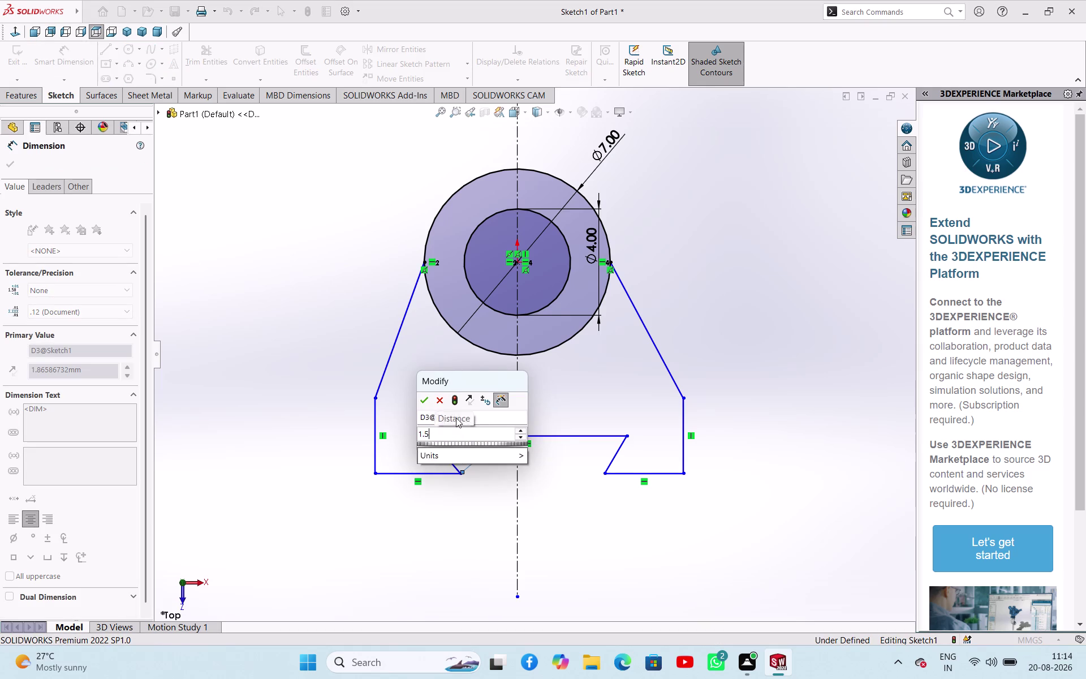
key(Return)
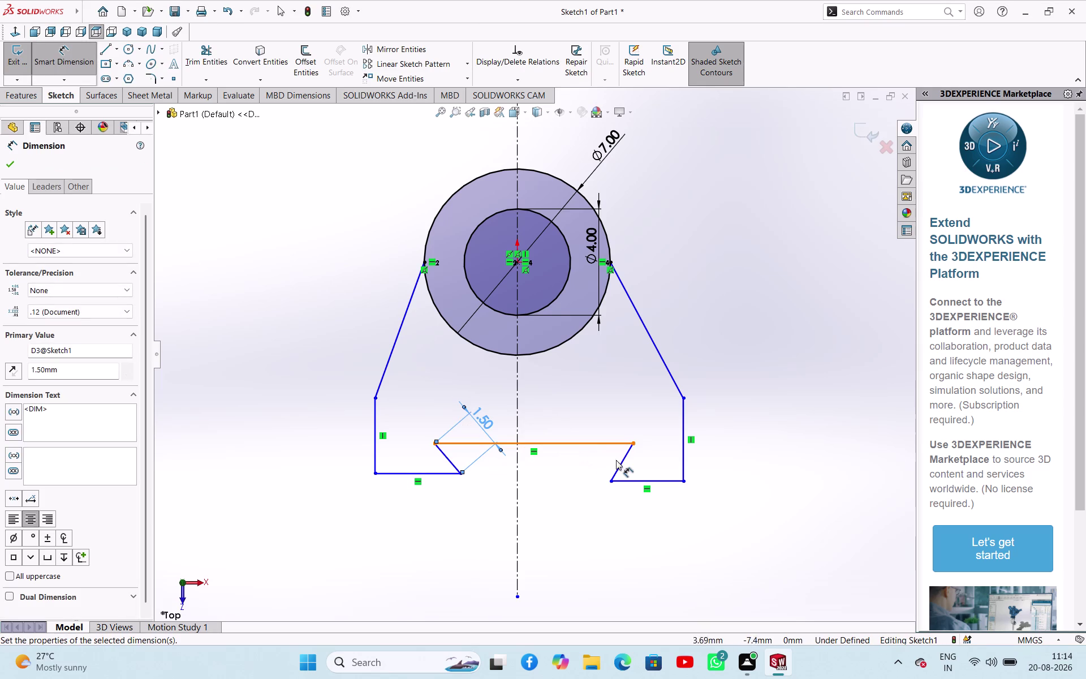
click(620, 465)
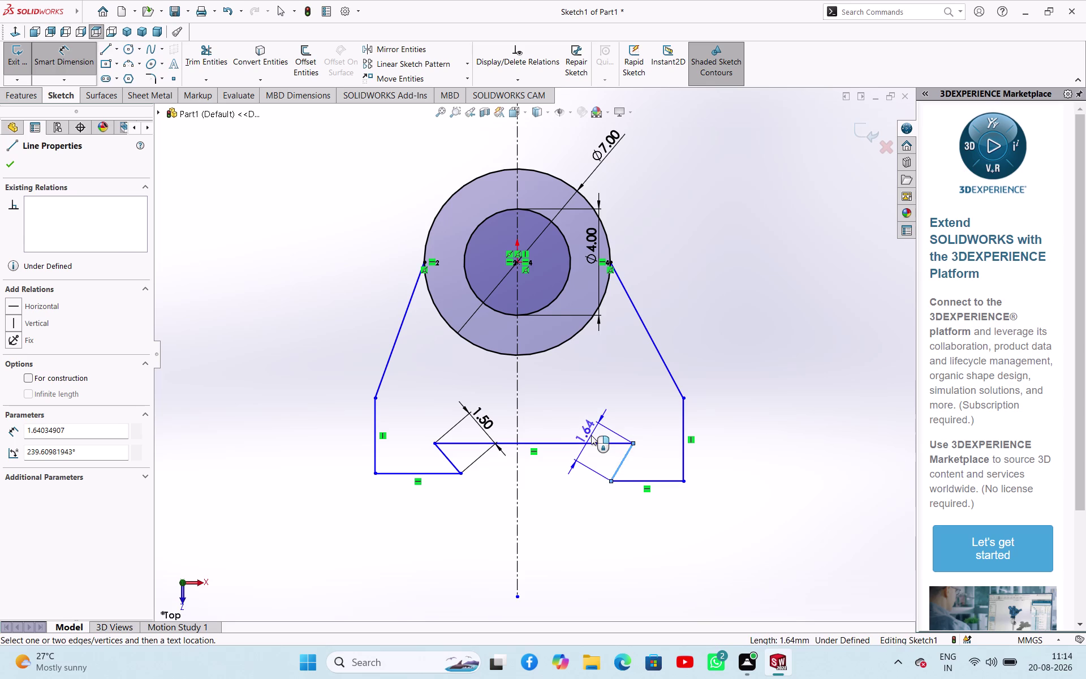
click(591, 435)
text(1.5)
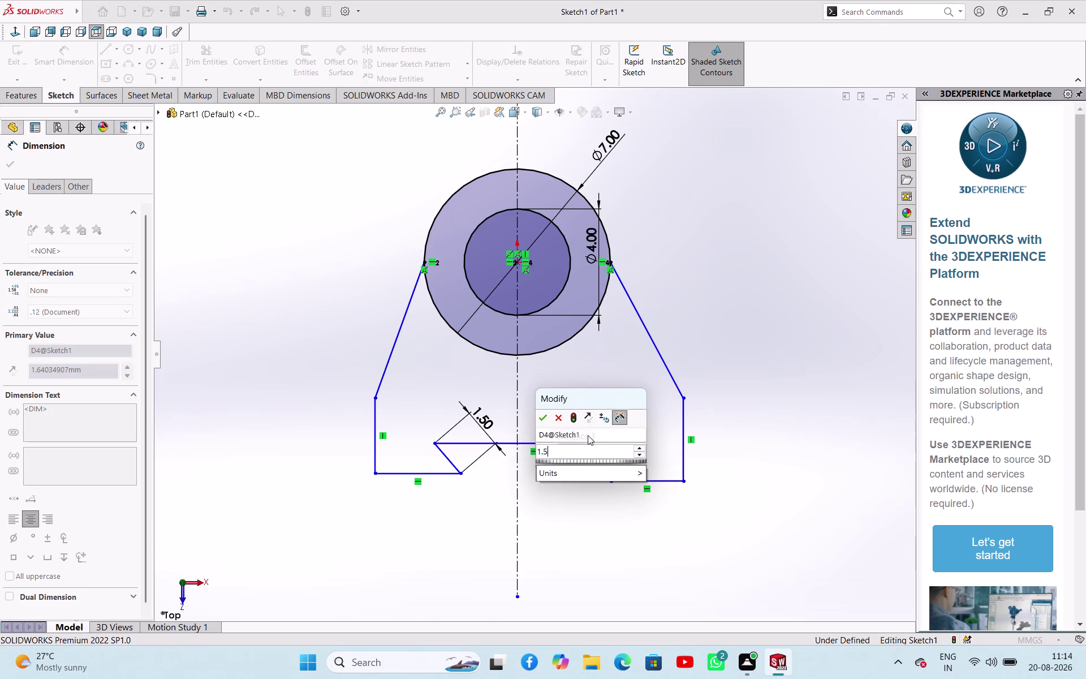
key(Return)
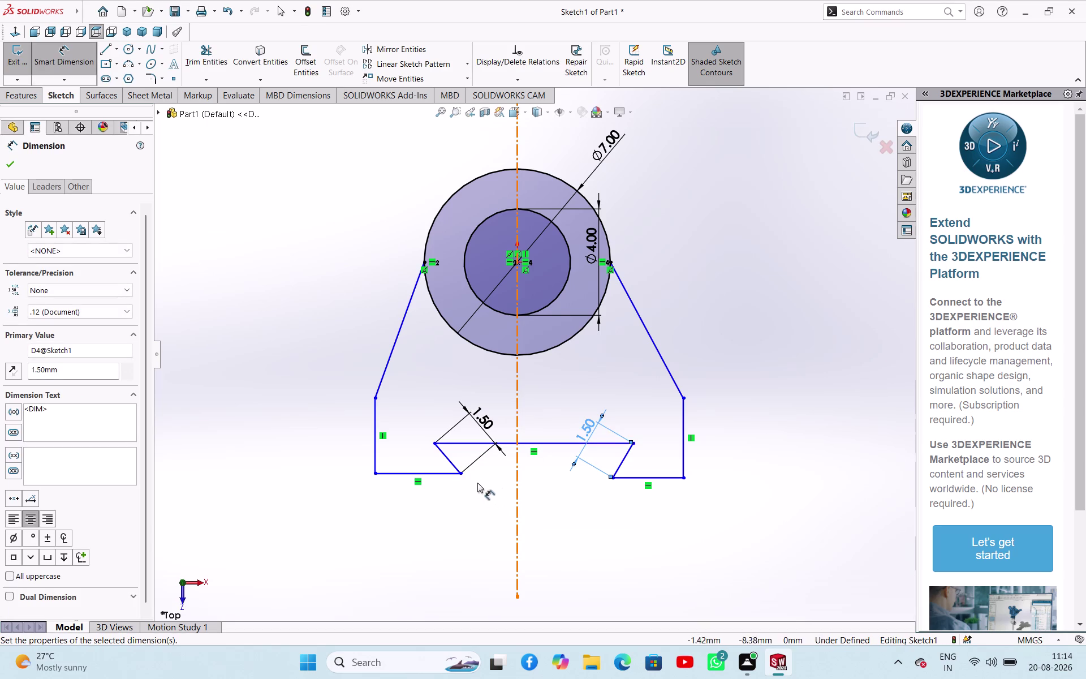
Start a dimension between the two notch bottom corners.
click(463, 474)
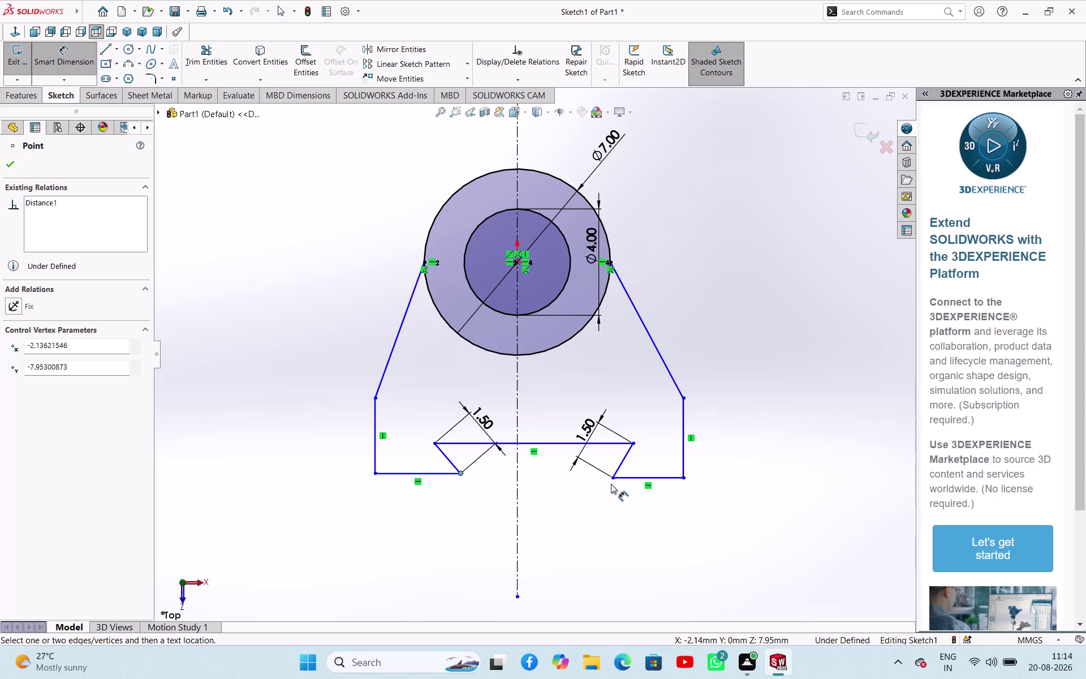
click(612, 479)
click(535, 507)
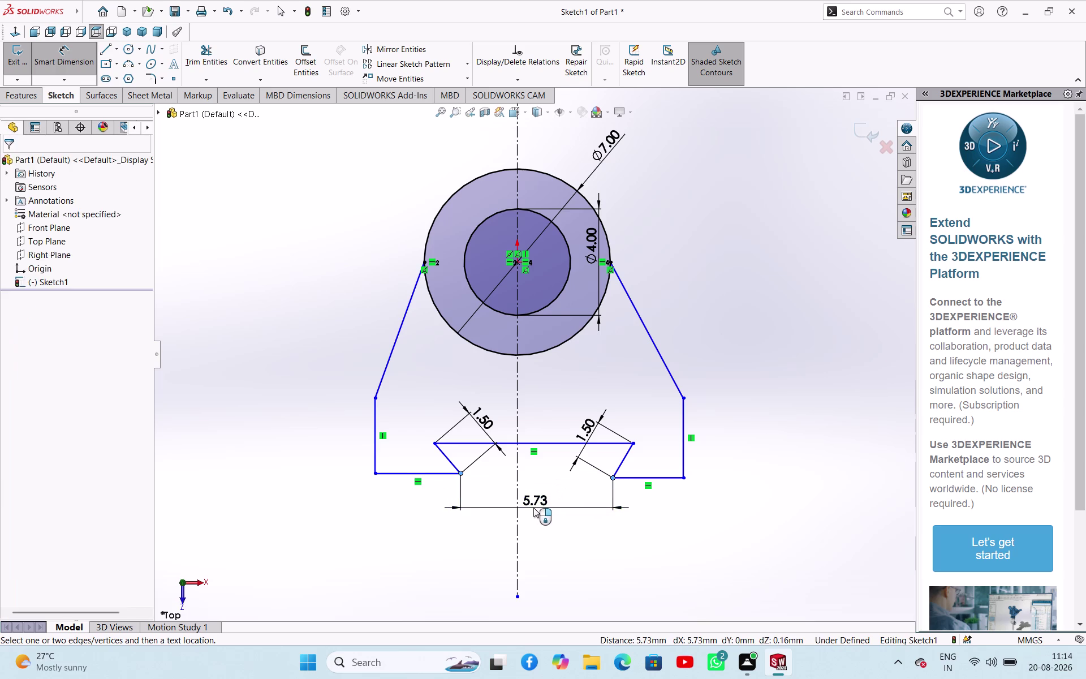
Set the corner spacing to 5 and the left corner 2.5 mm from the centreline.
key(5)
key(Return)
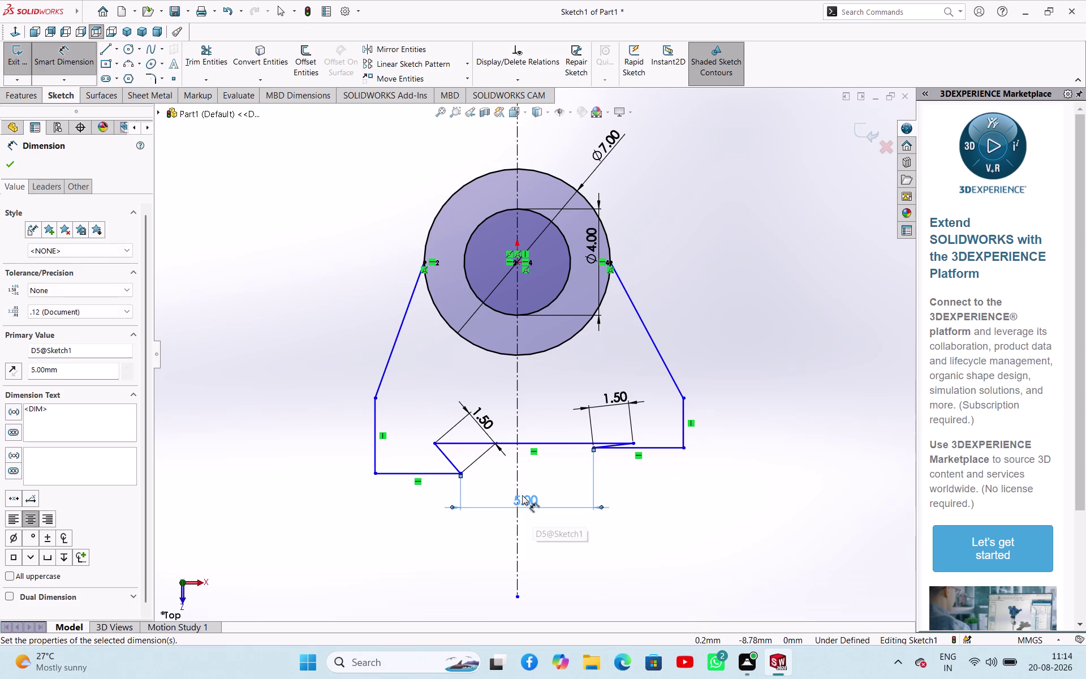
click(520, 475)
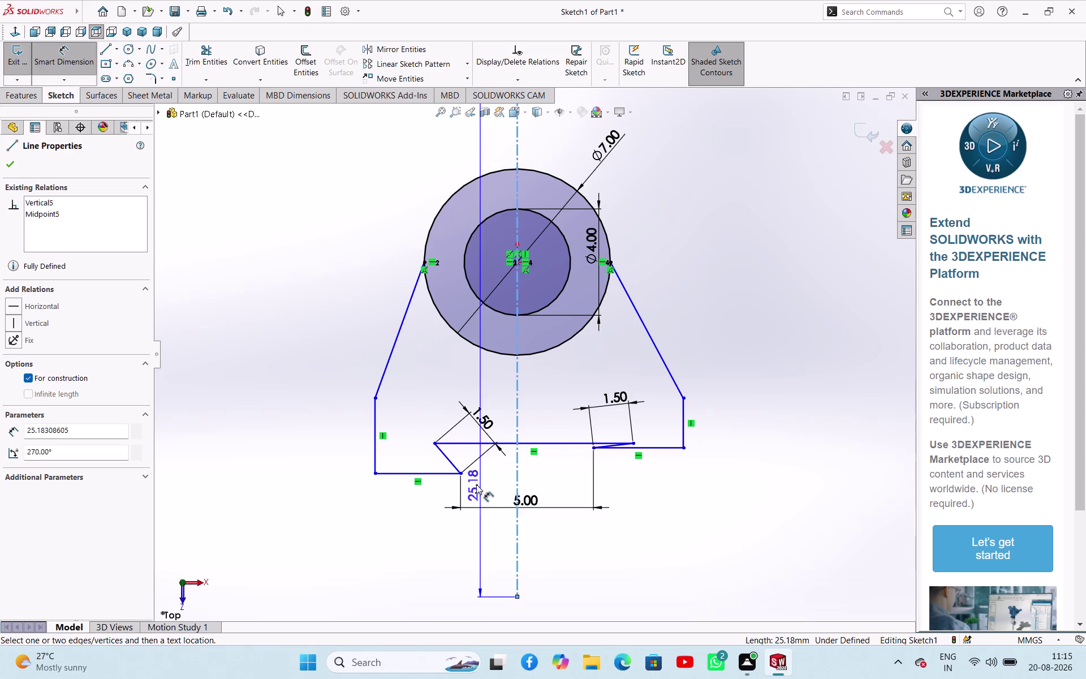
click(461, 472)
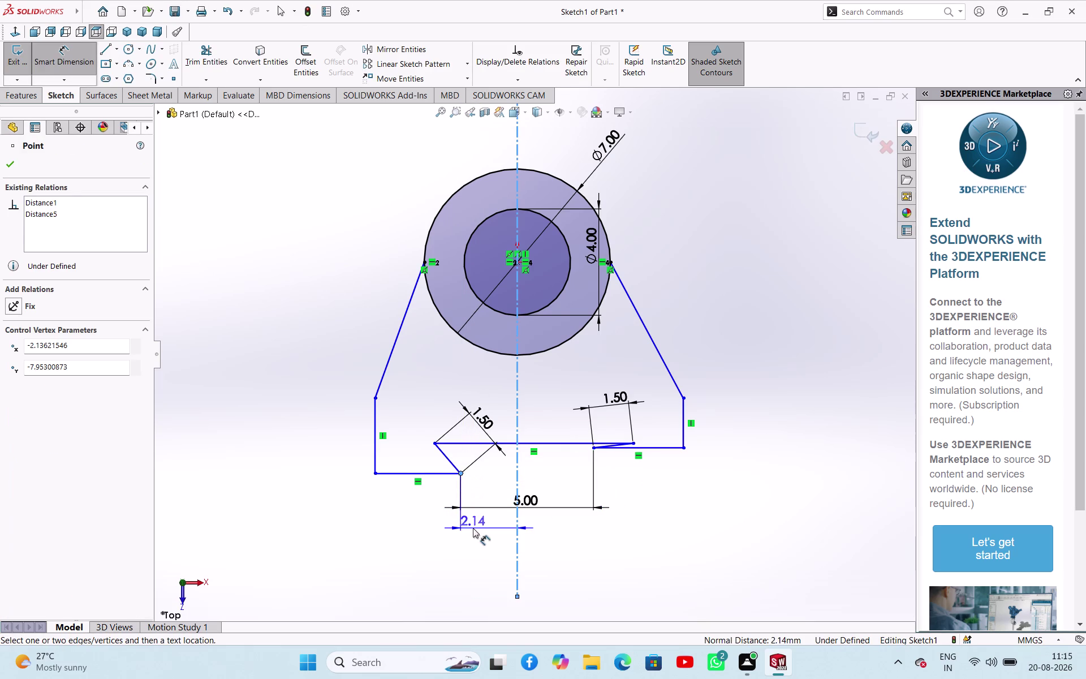
click(473, 528)
text(2.5)
key(Return)
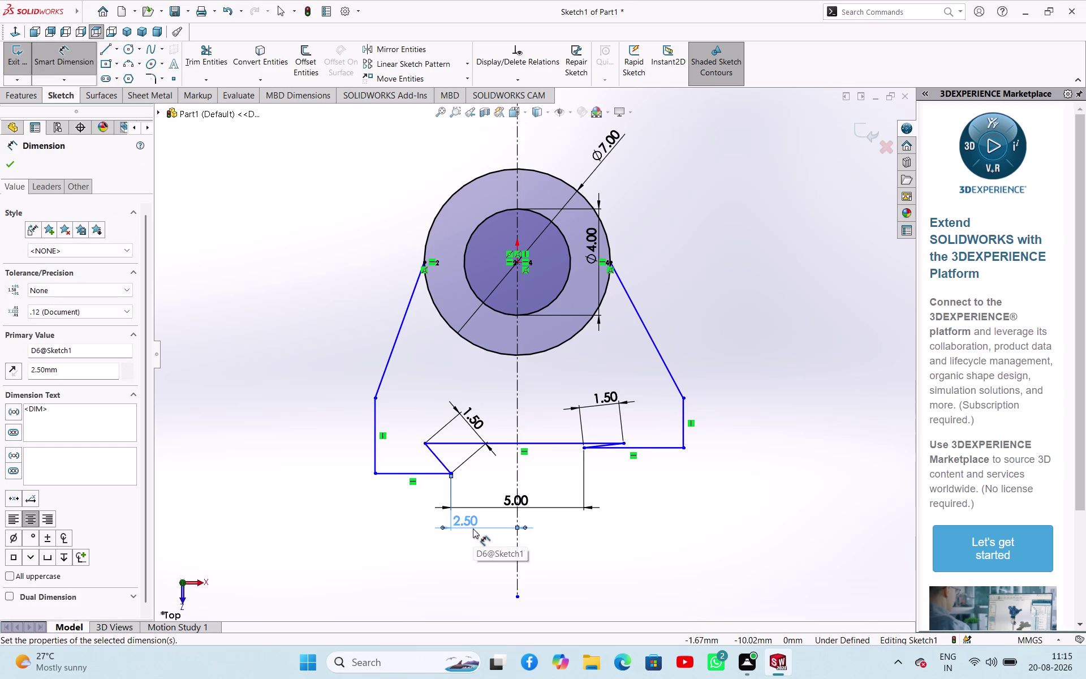
right_click(780, 404)
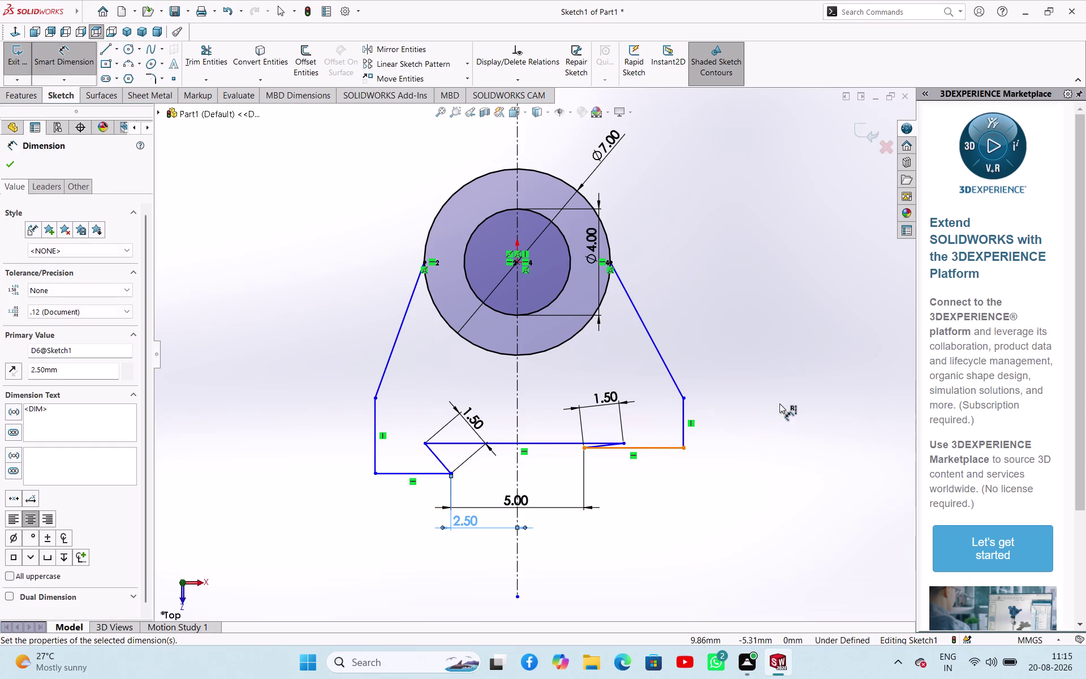
click(802, 438)
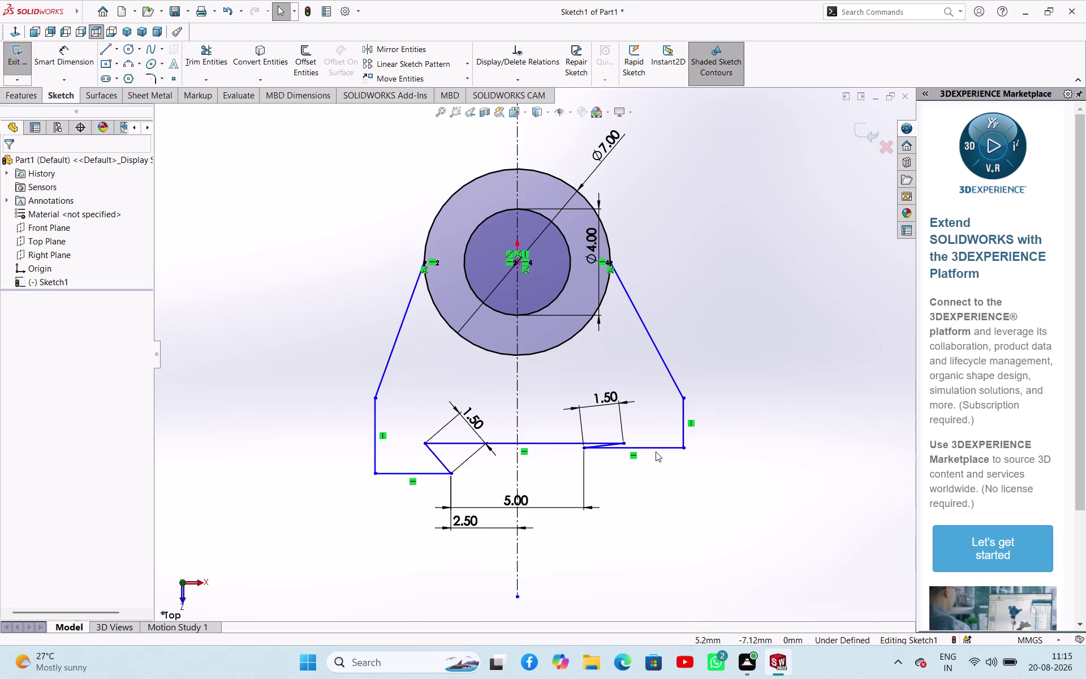
Drag the right bottom edge down to reshape the right notch.
drag(655, 448, 654, 483)
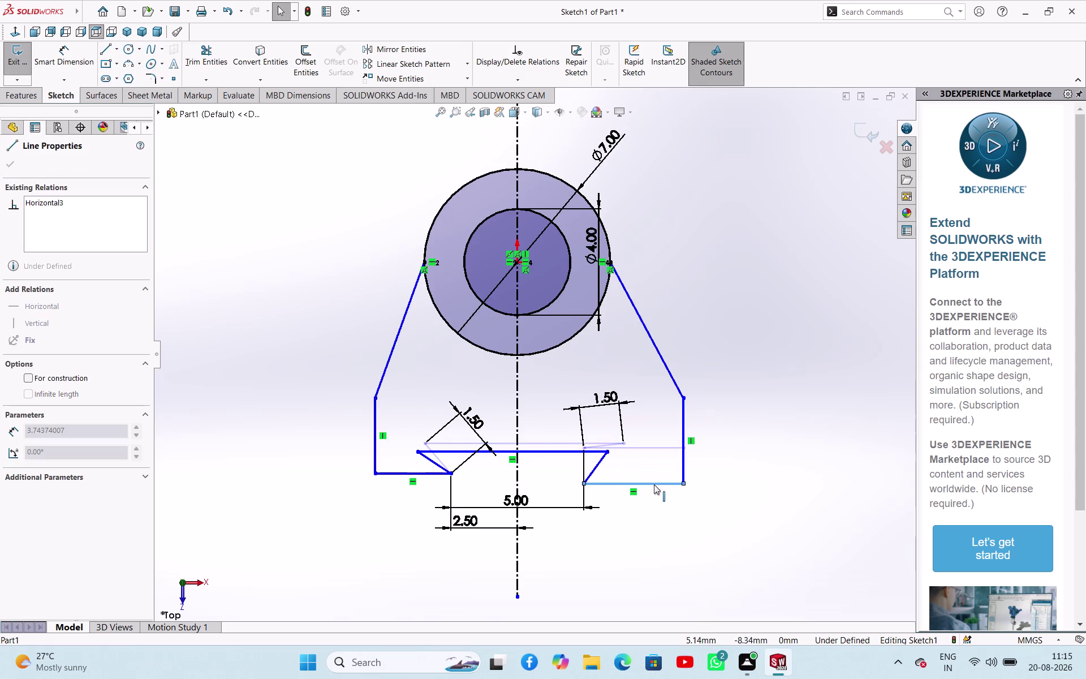
drag(654, 483, 654, 485)
right_drag(731, 515, 766, 422)
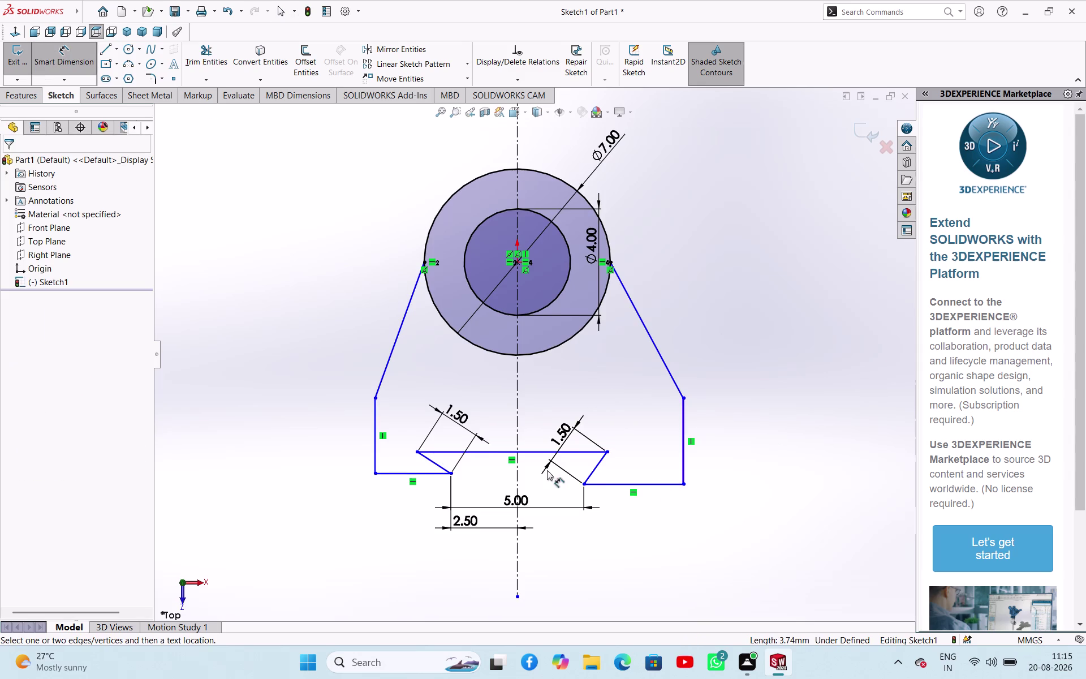
Try dimensioning the right corner to the centreline, discarding the redundant dimension.
click(585, 484)
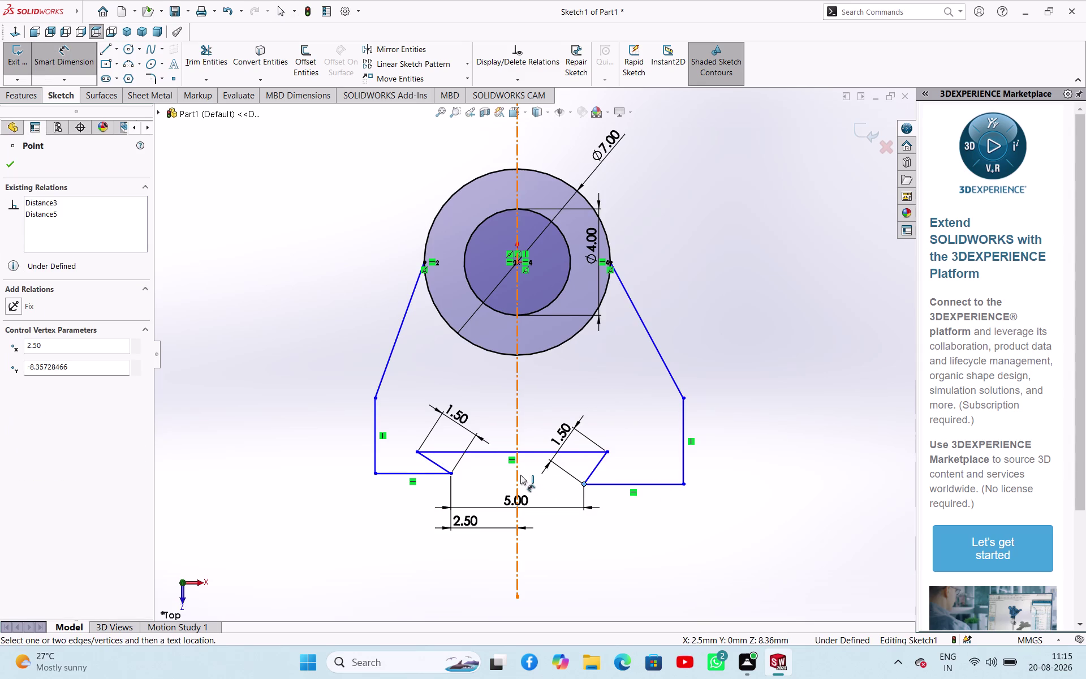
click(519, 475)
click(583, 532)
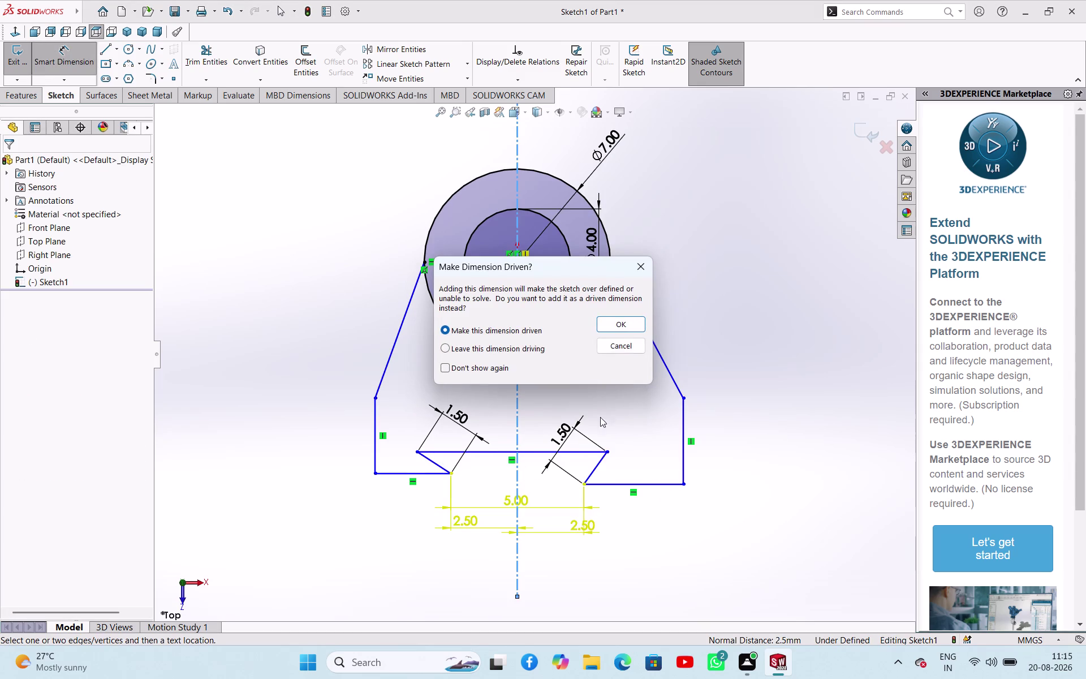
click(628, 347)
click(746, 373)
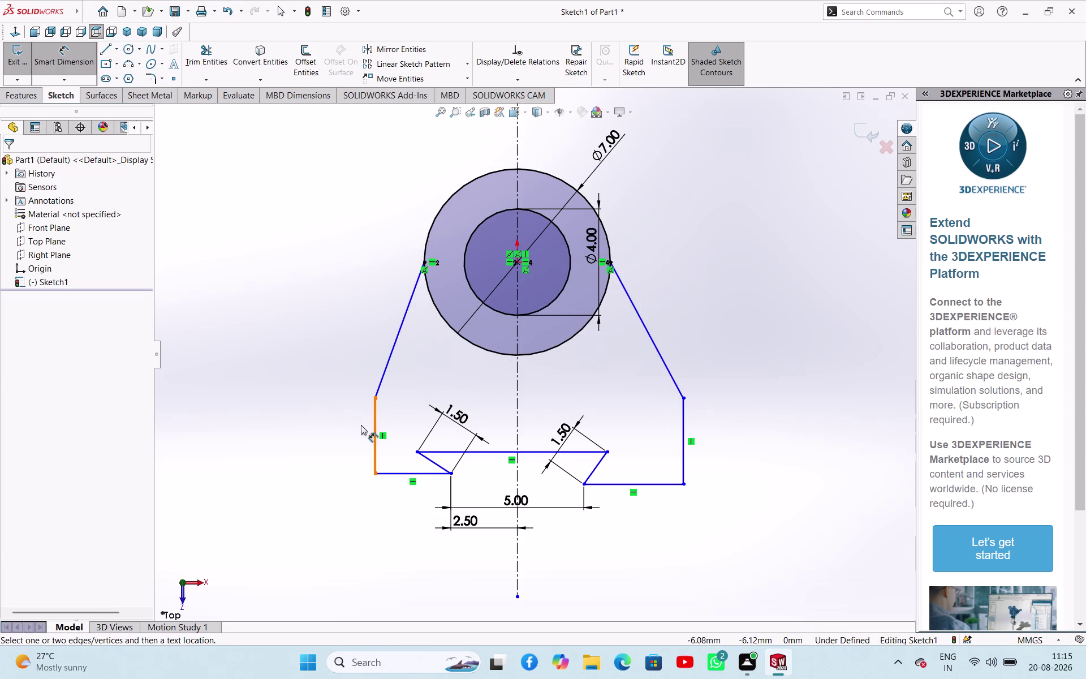
Set the left and right side edge heights to 2.5 mm.
click(375, 423)
click(320, 422)
text(2)
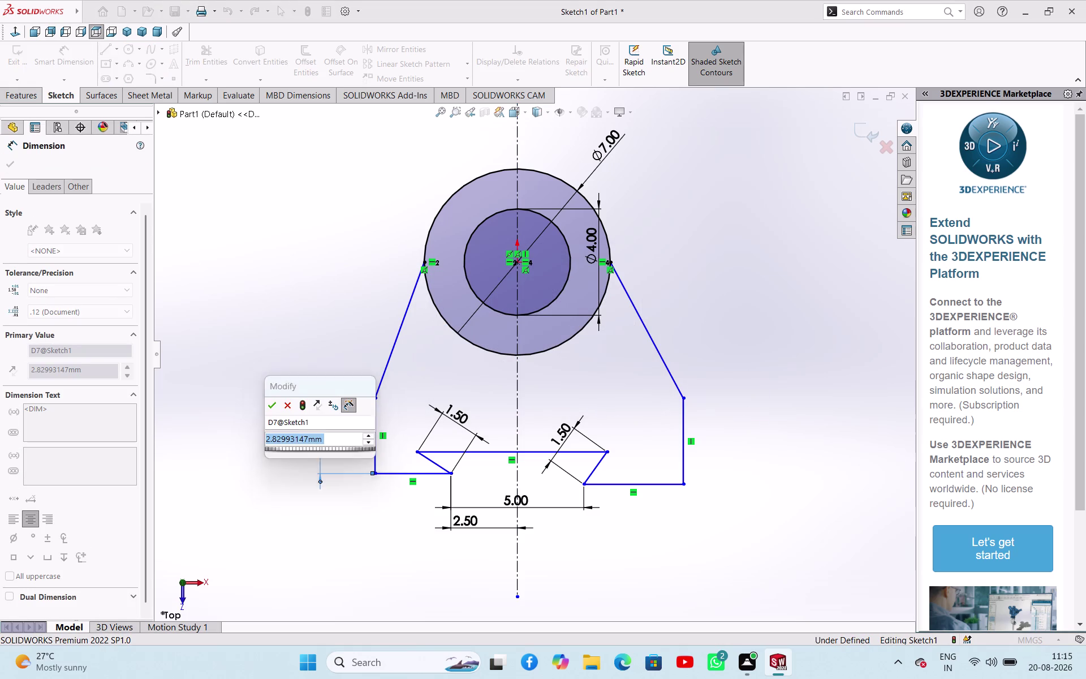
text(.5)
key(Return)
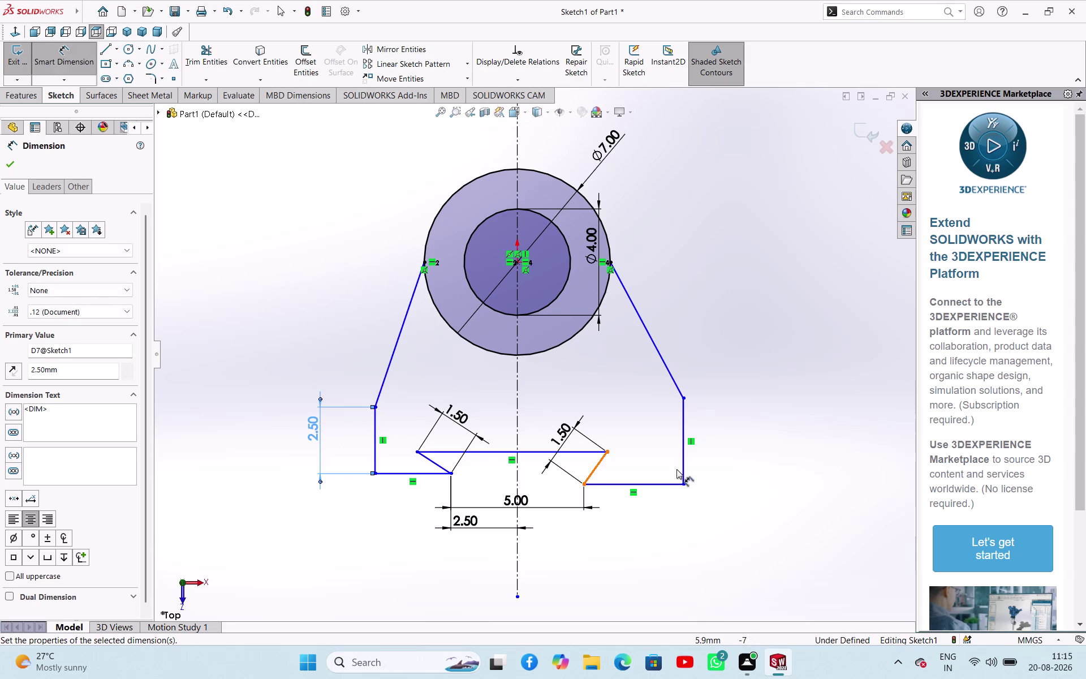
click(683, 456)
click(718, 453)
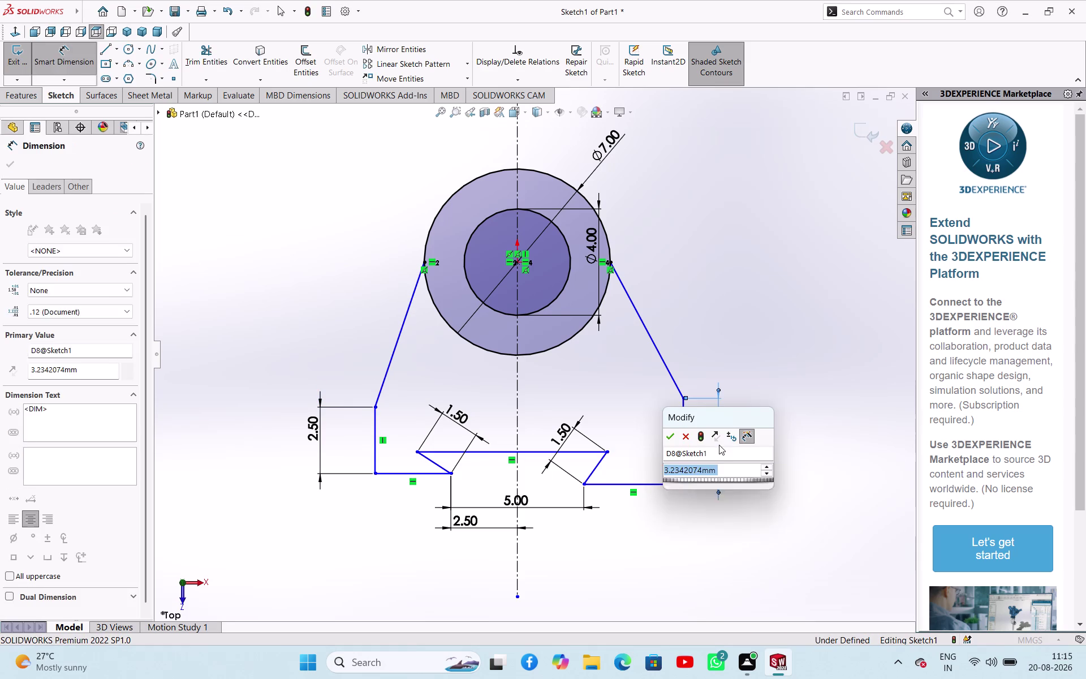
text(2.5)
key(Return)
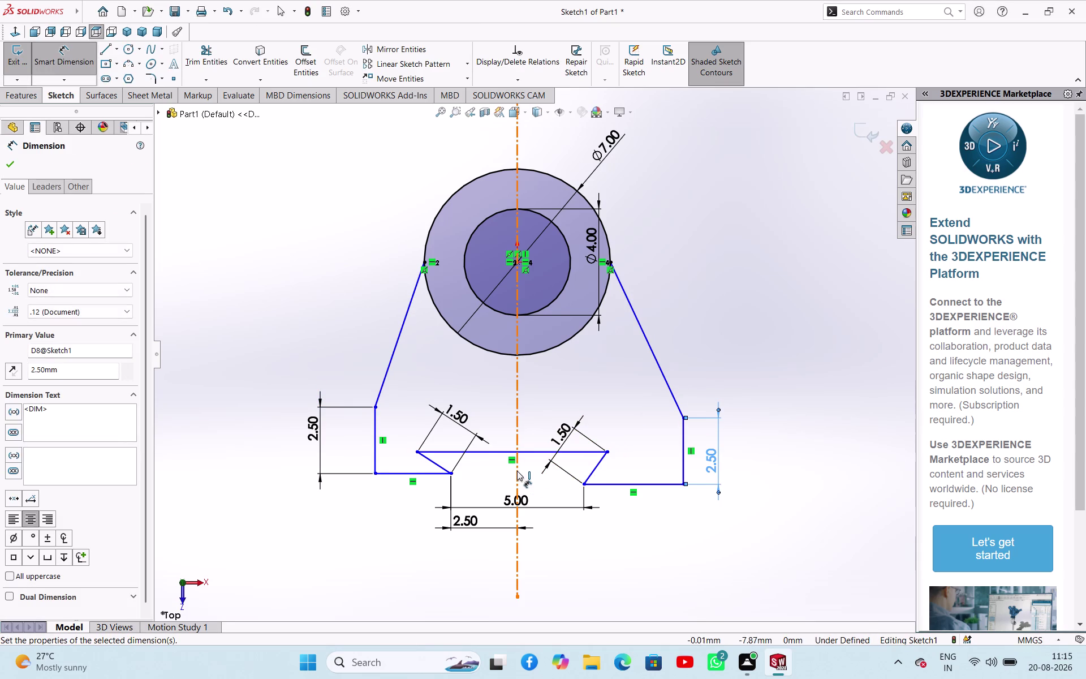
Set the right bottom edge and bottom-left line lengths to 2.5 mm.
click(646, 485)
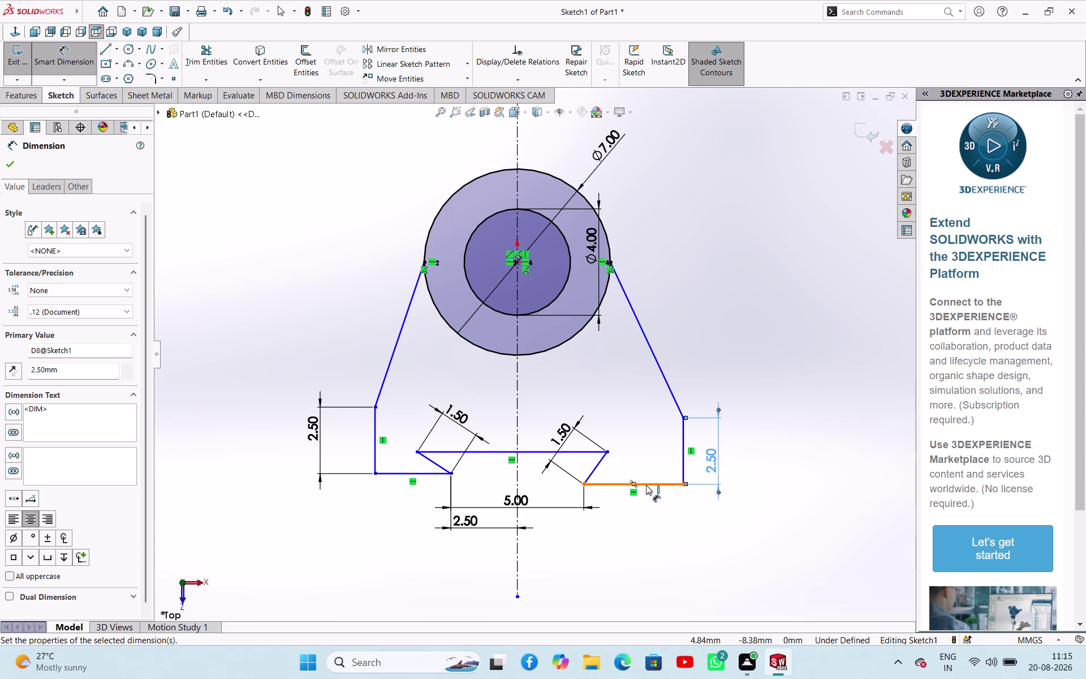
click(647, 509)
text(2.)
key(5)
key(Return)
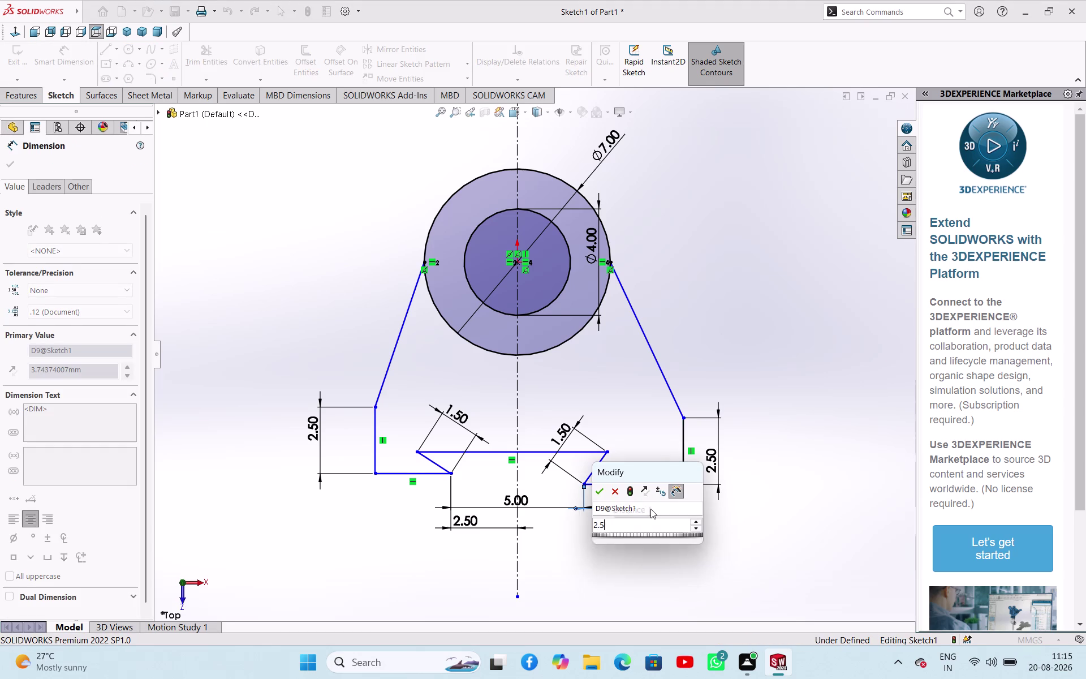
click(416, 473)
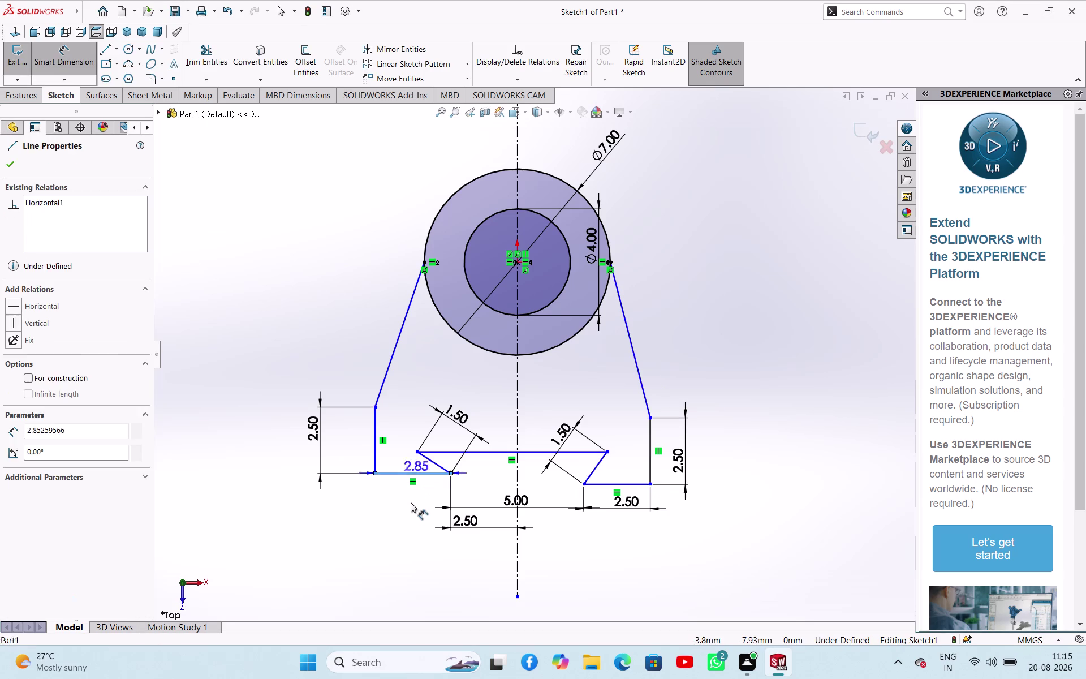
click(409, 511)
key(2)
key(period)
key(5)
key(Return)
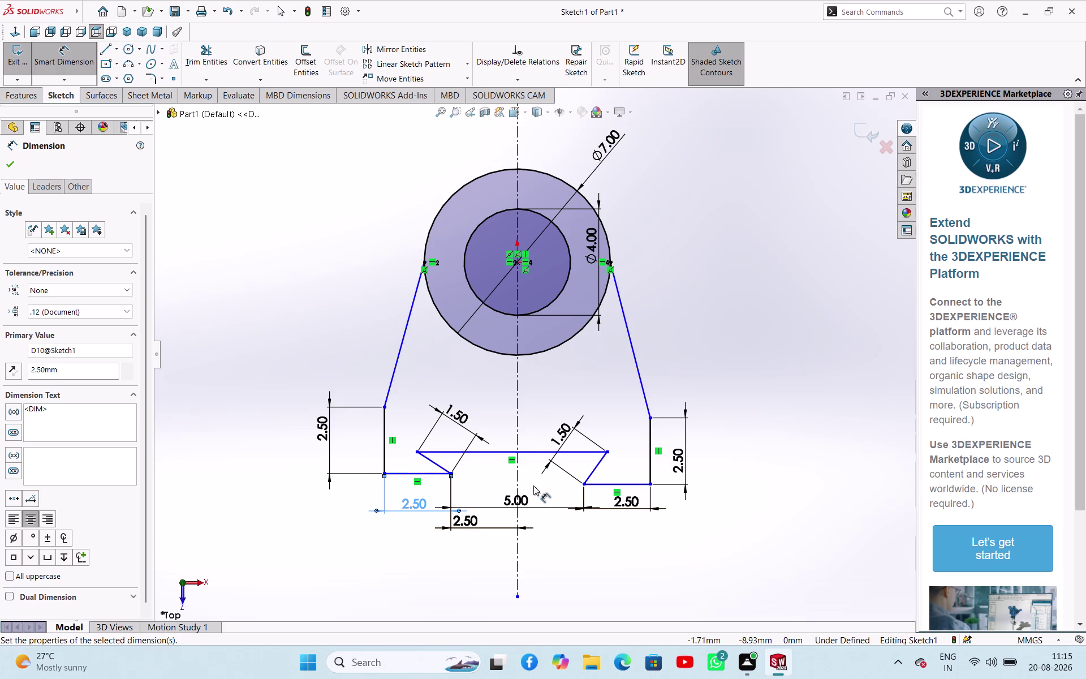
Dimension the inner horizontal line 4.5 mm below the circle centre.
click(538, 453)
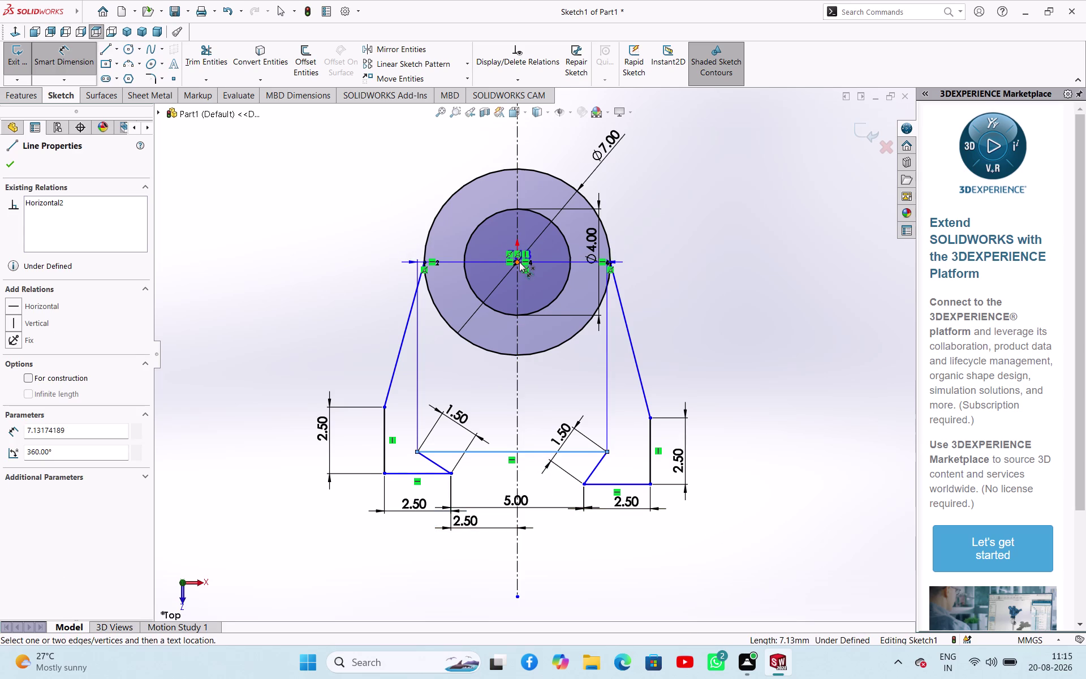
click(519, 262)
click(709, 322)
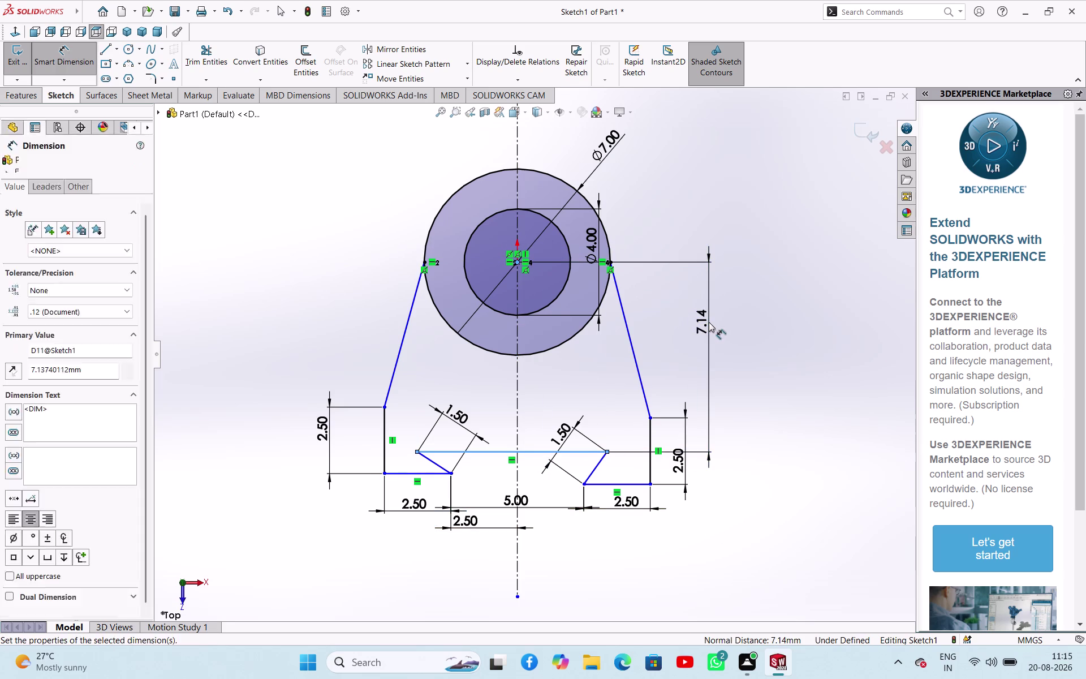
text(4.5)
key(Return)
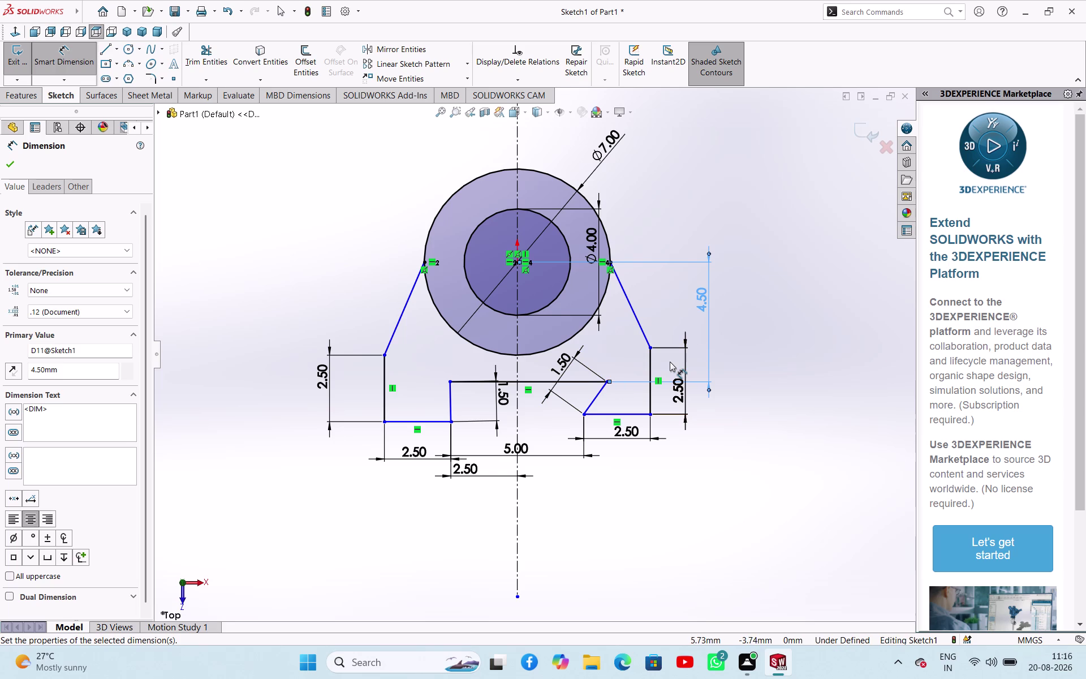
Undo the 4.50 change and delete the 7.14 centre-to-line dimension.
key(ctrl+z)
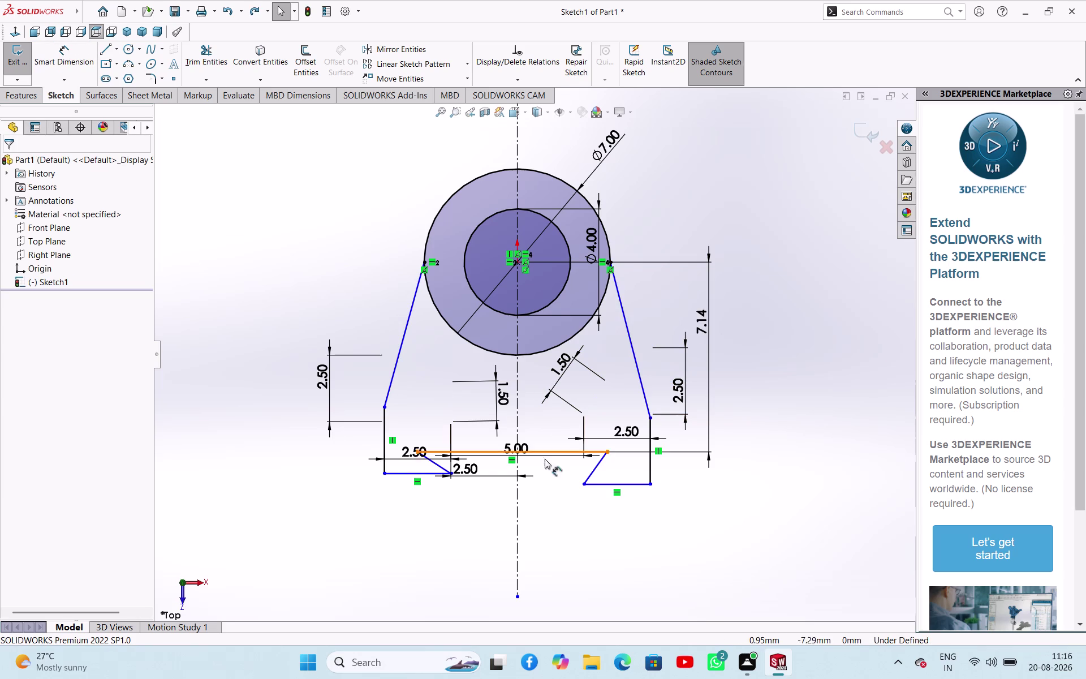
click(552, 451)
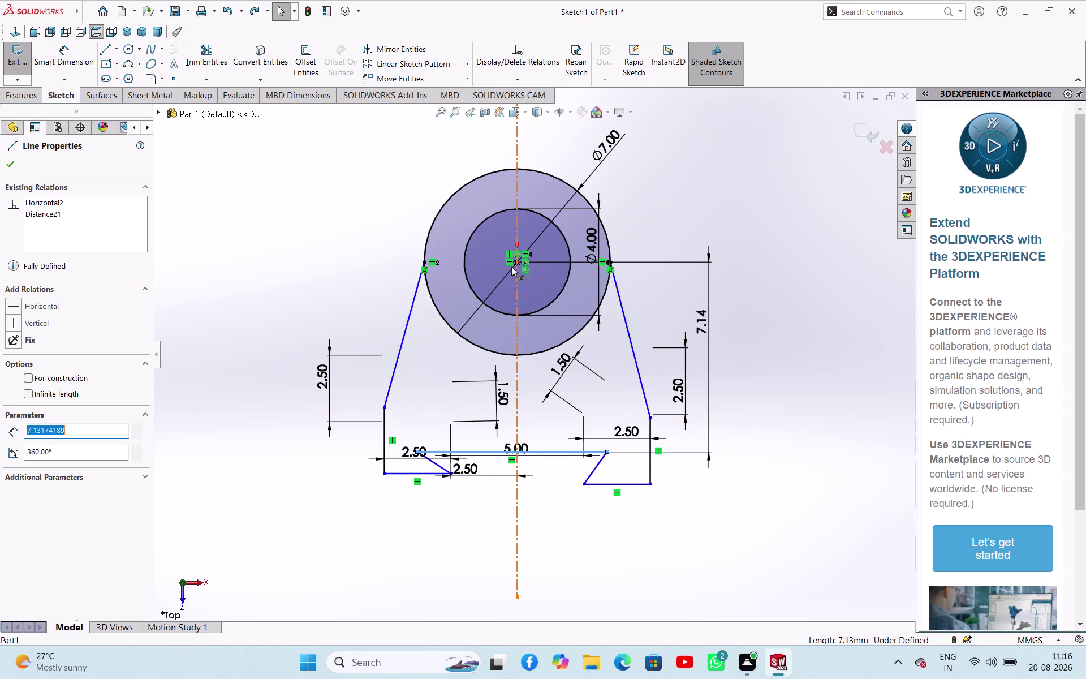
click(517, 264)
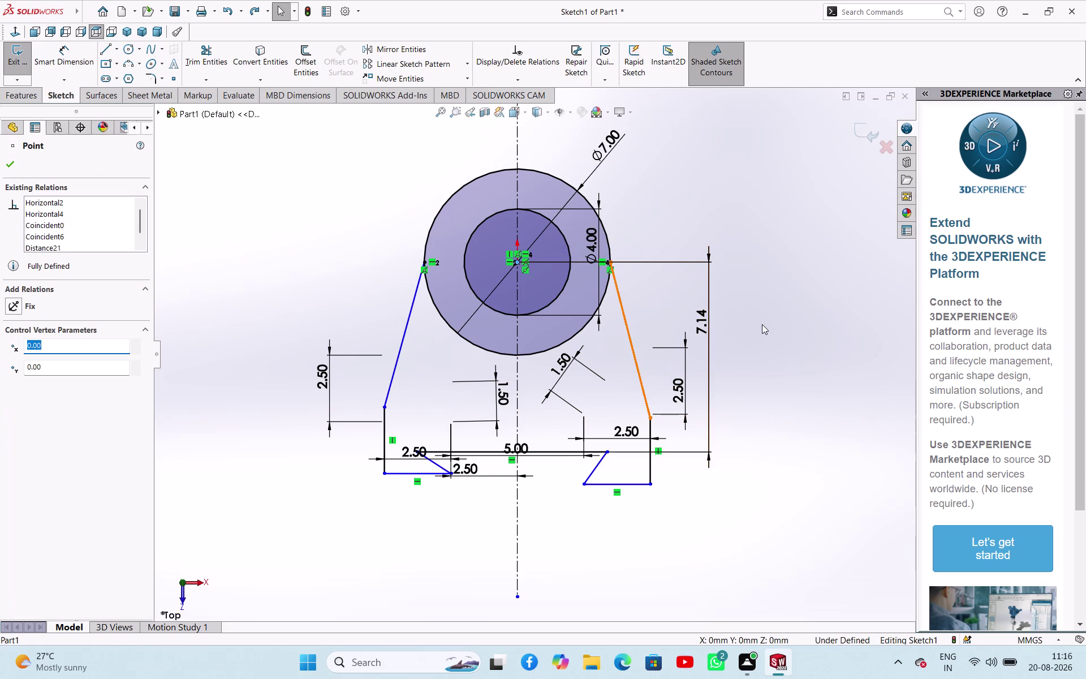
key(Escape)
key(Escape)
click(707, 330)
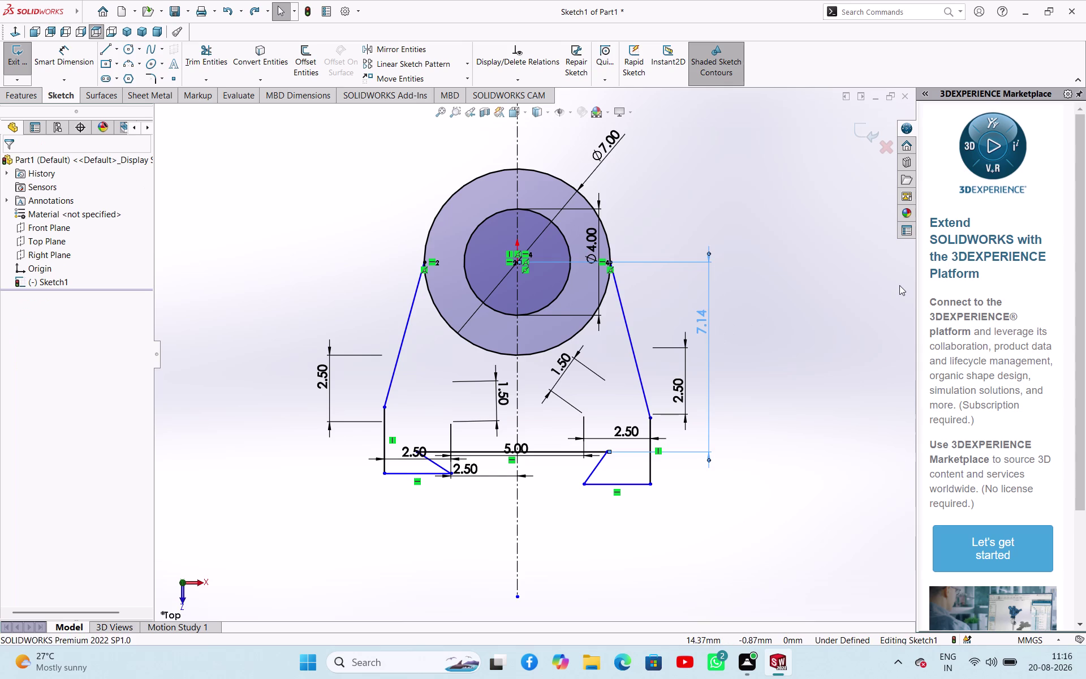
key(Delete)
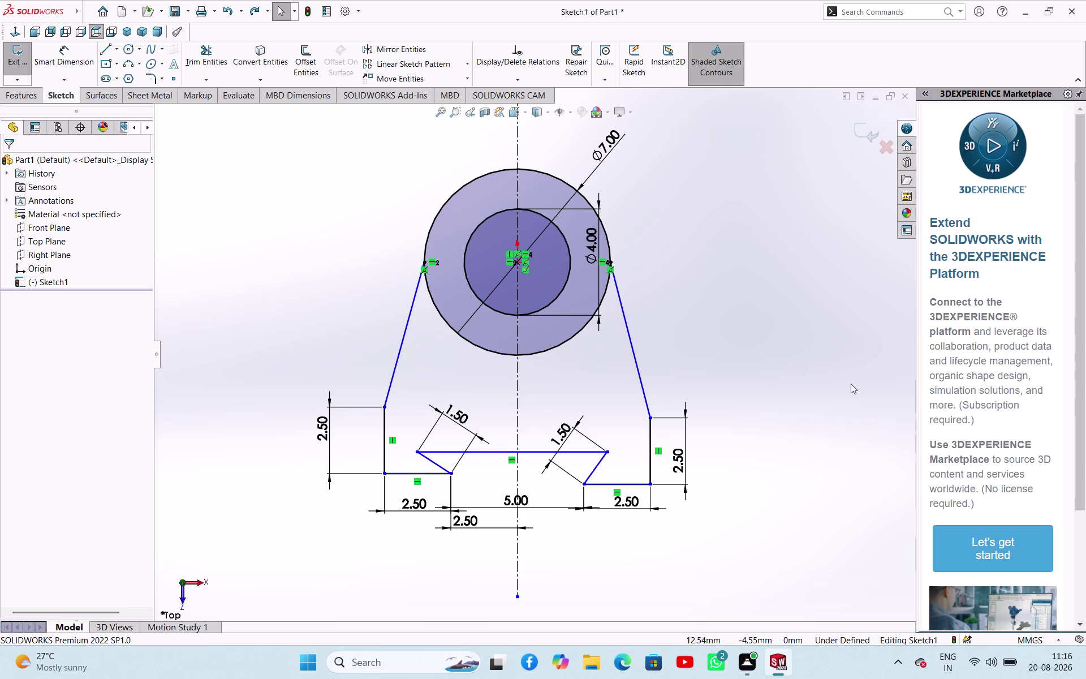
right_drag(830, 401, 850, 264)
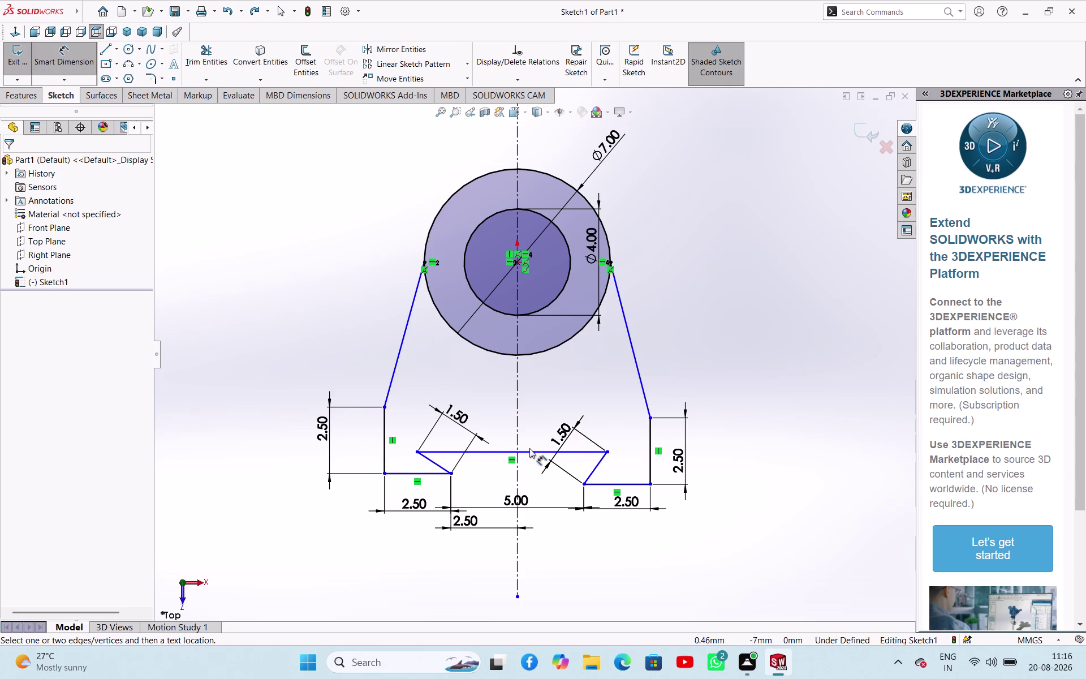
Try an 8 mm length on the inner horizontal line, then undo it.
click(532, 453)
click(570, 397)
key(8)
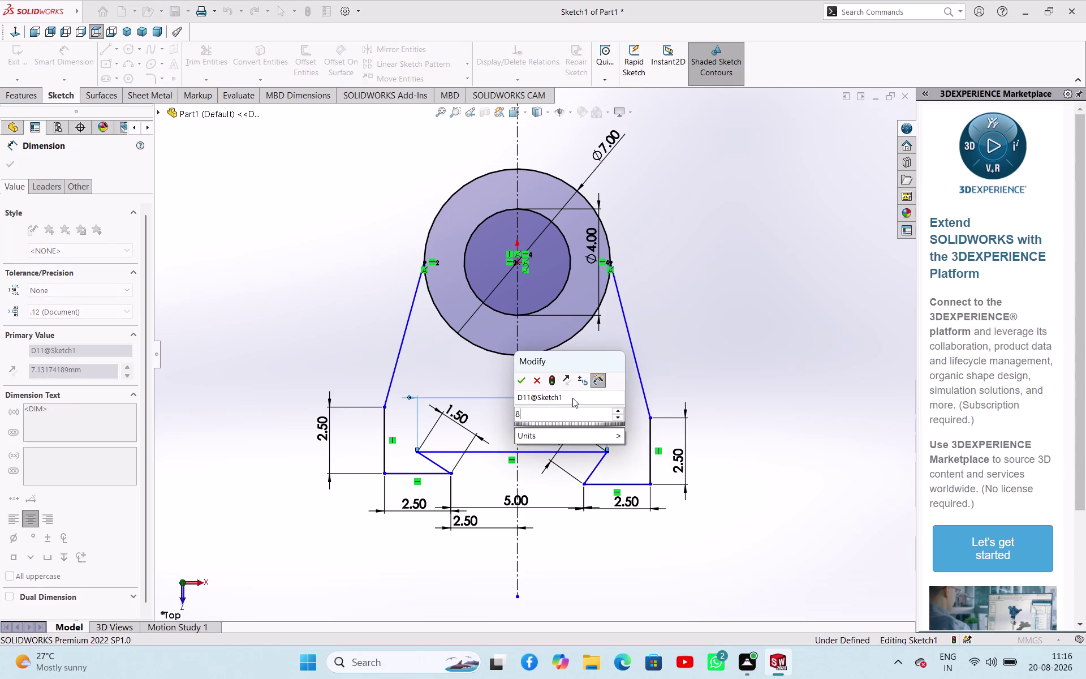
key(Return)
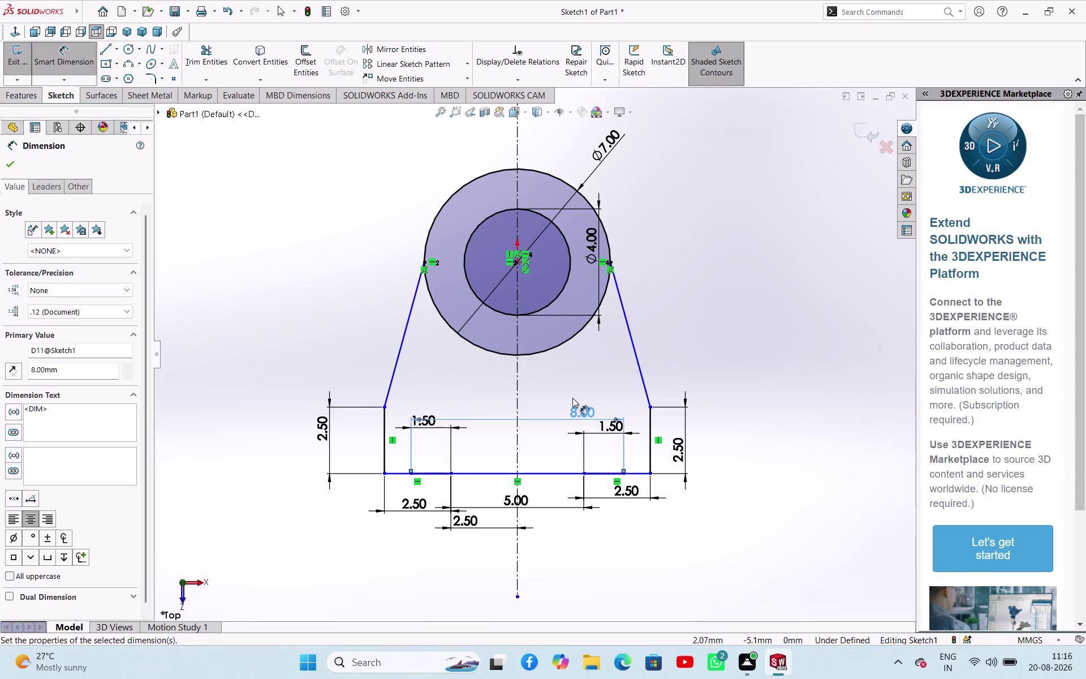
key(ctrl+z)
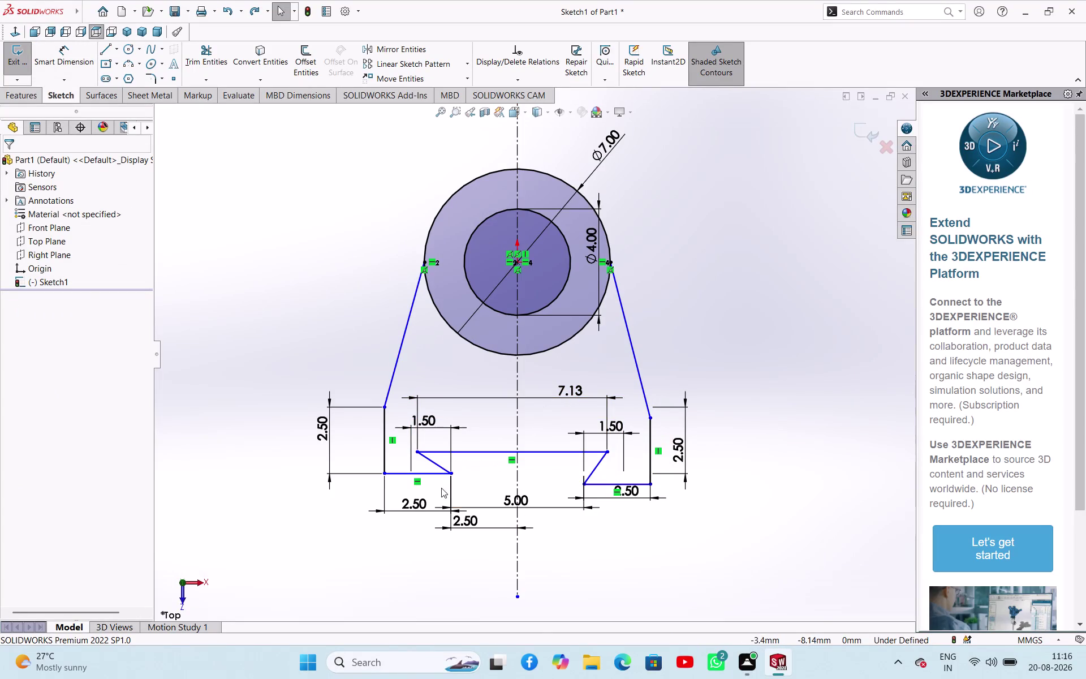
Dimension the inner horizontal line 4.5 below the sketch origin.
right_drag(719, 364, 753, 223)
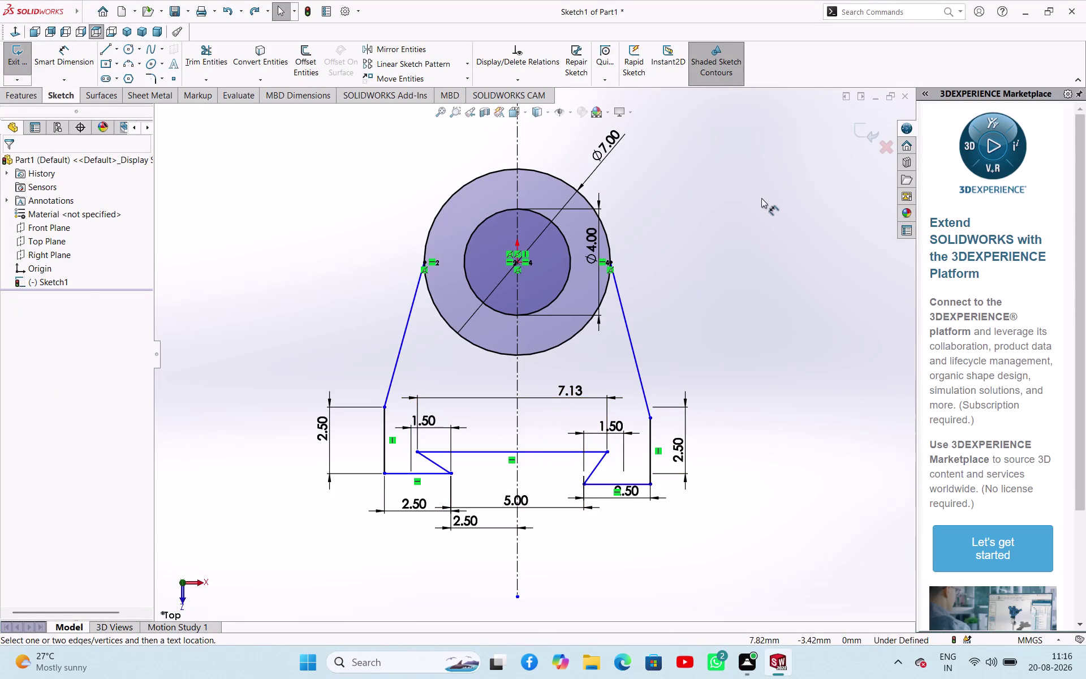
right_drag(753, 223, 762, 191)
click(519, 262)
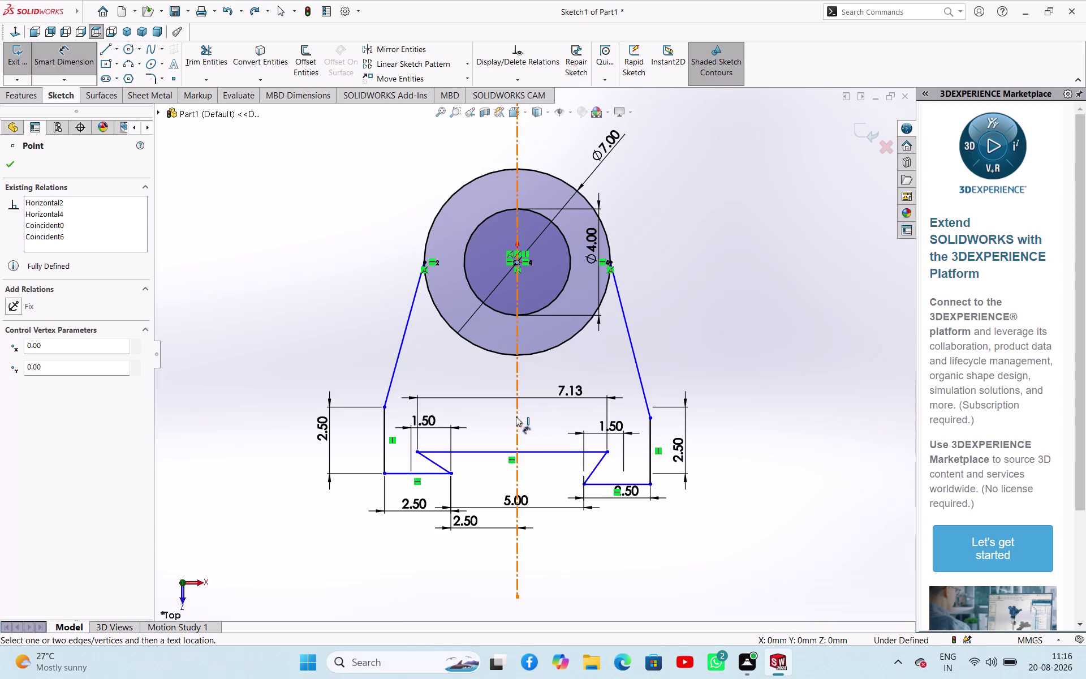
click(478, 450)
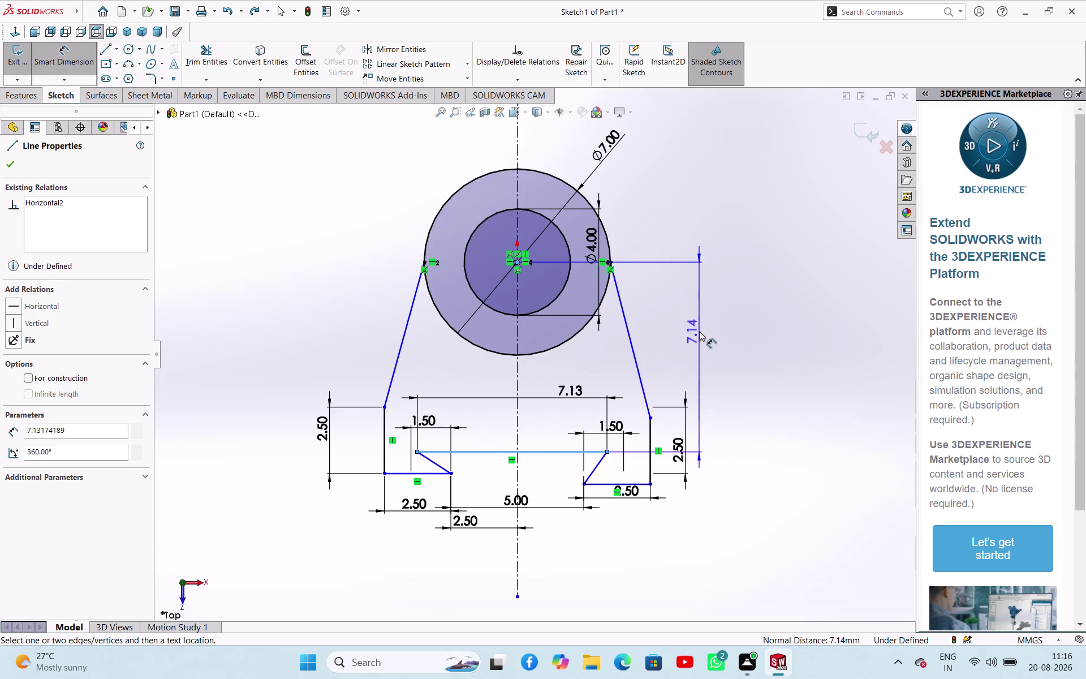
click(700, 331)
text(4.5)
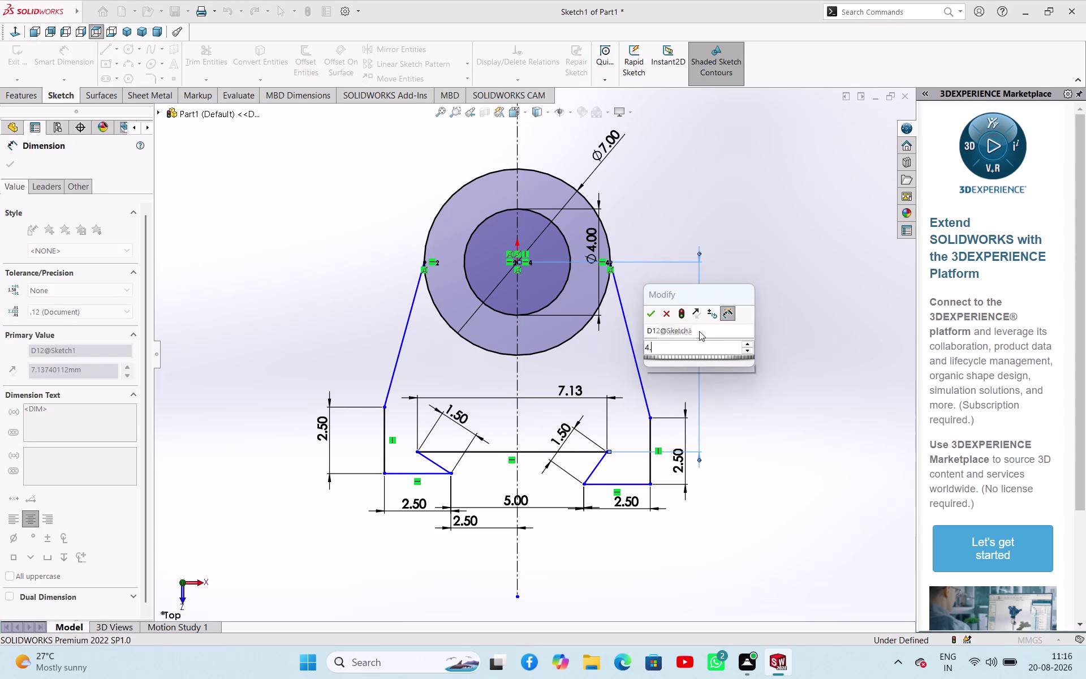
key(Return)
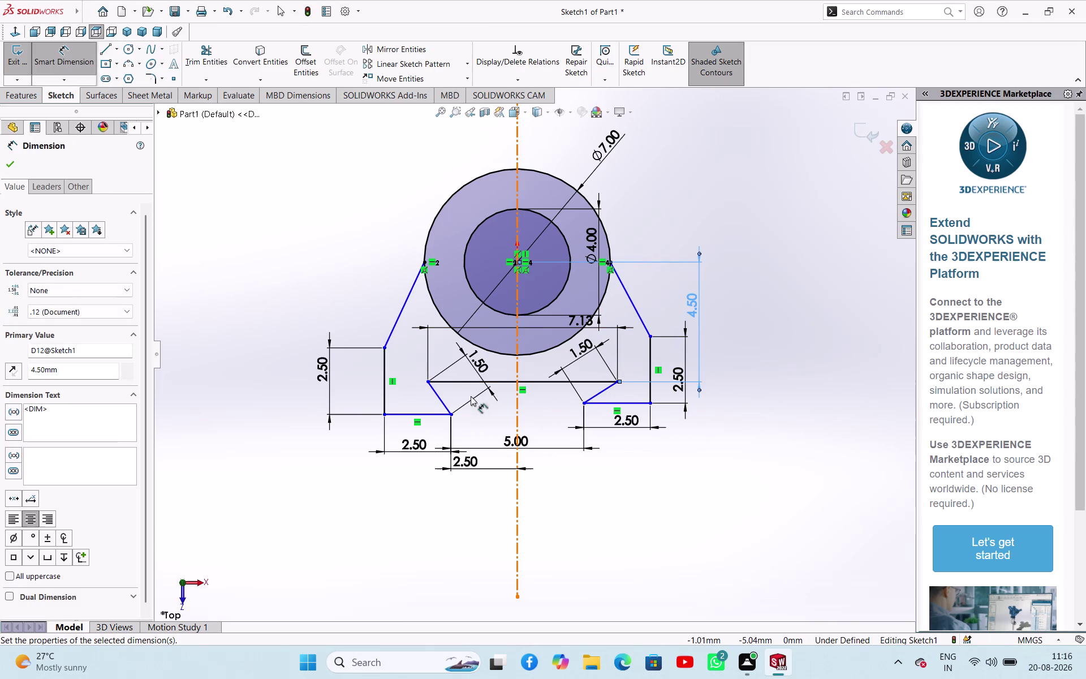
Add the inner line's 7.13 length as a driven dimension; a retried 8 mm edit is undone.
click(461, 383)
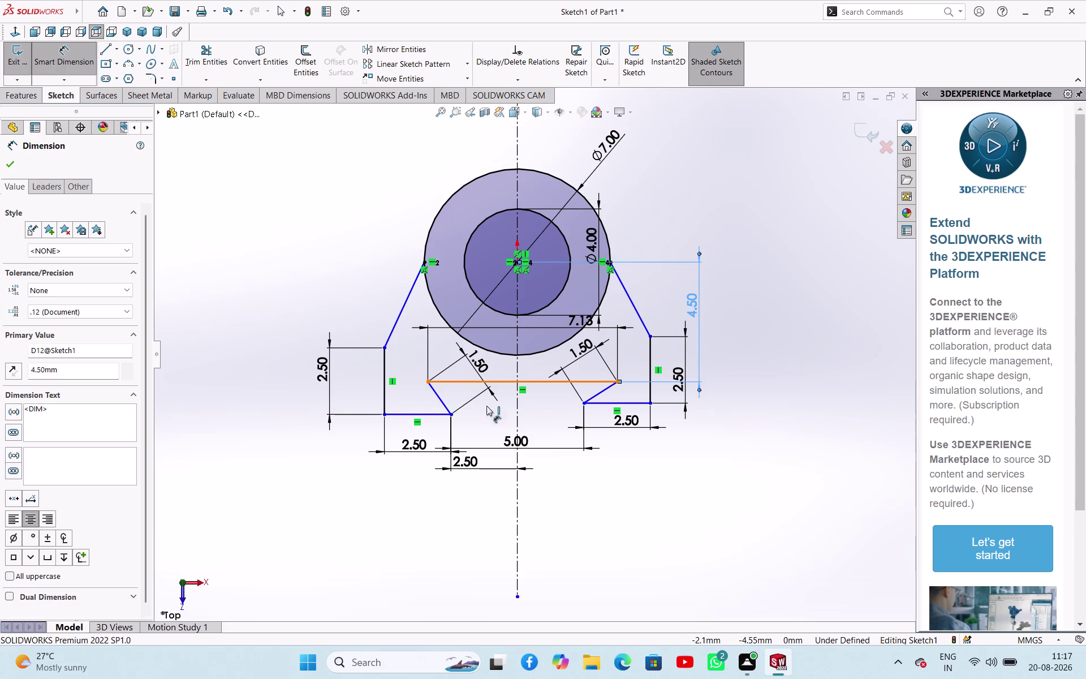
click(528, 417)
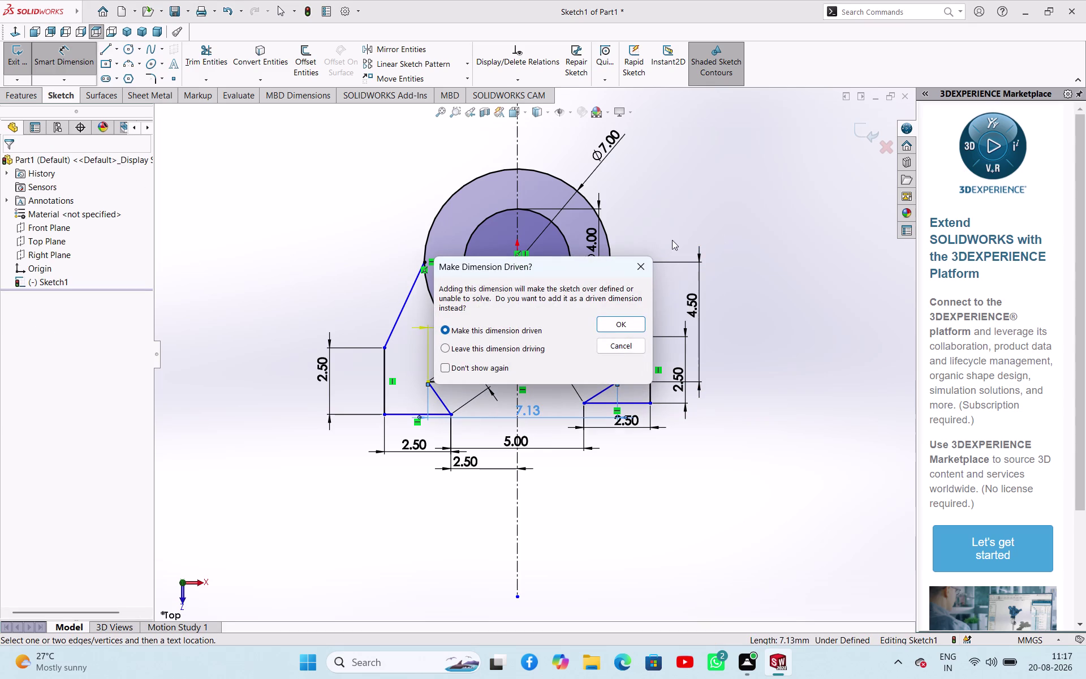
click(637, 264)
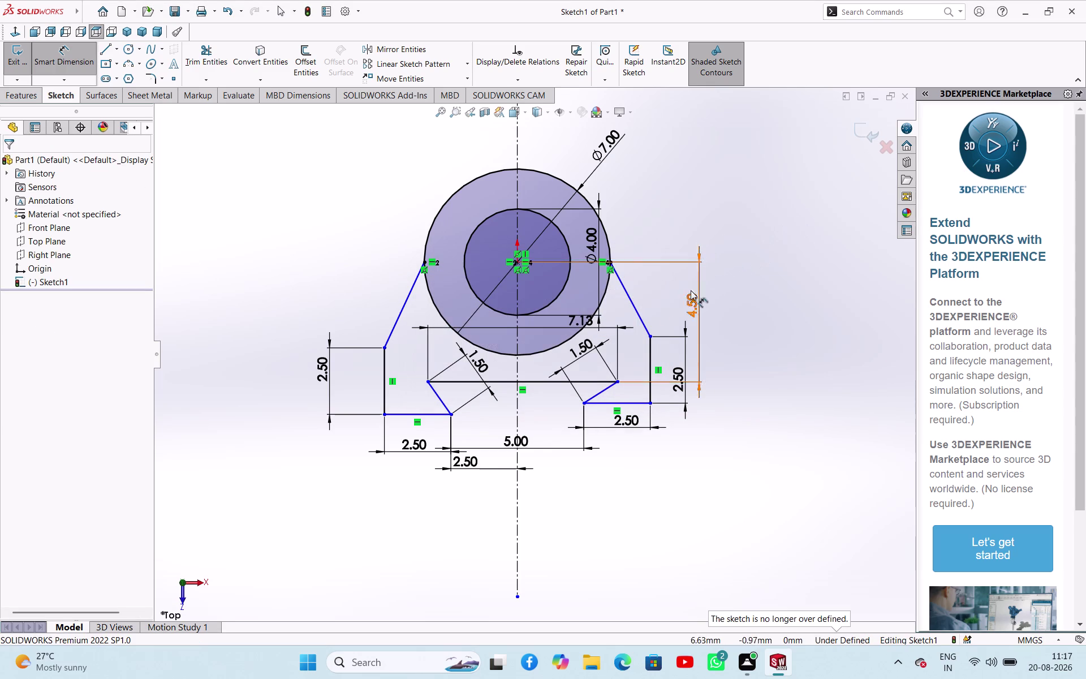
key(Escape)
key(Escape)
double_click(588, 316)
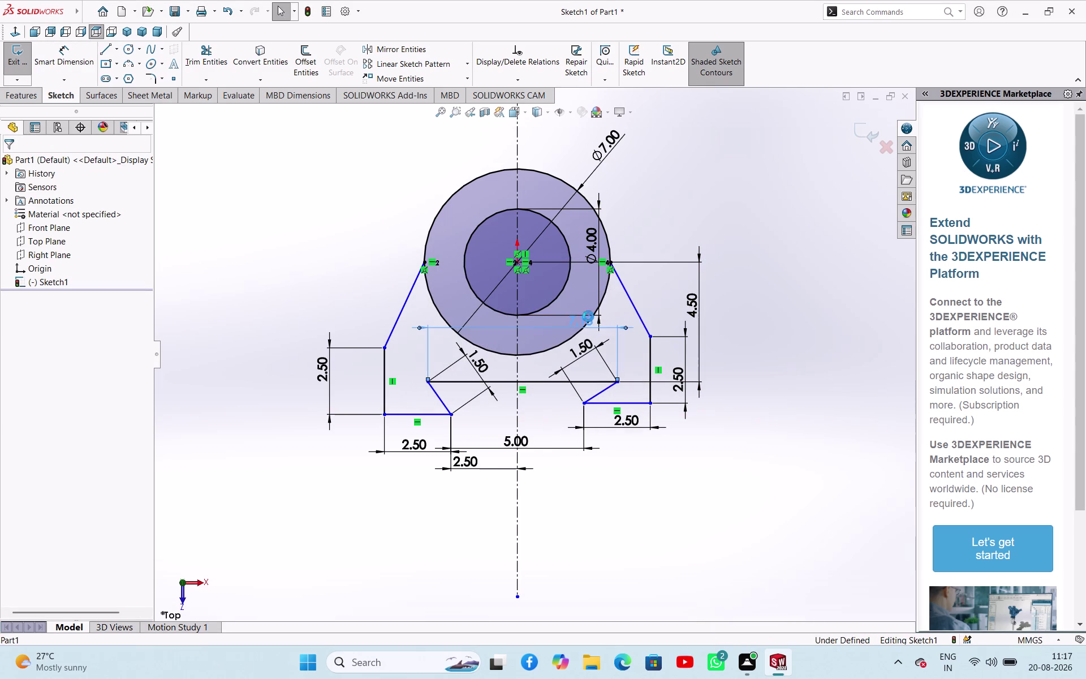
key(8)
key(Return)
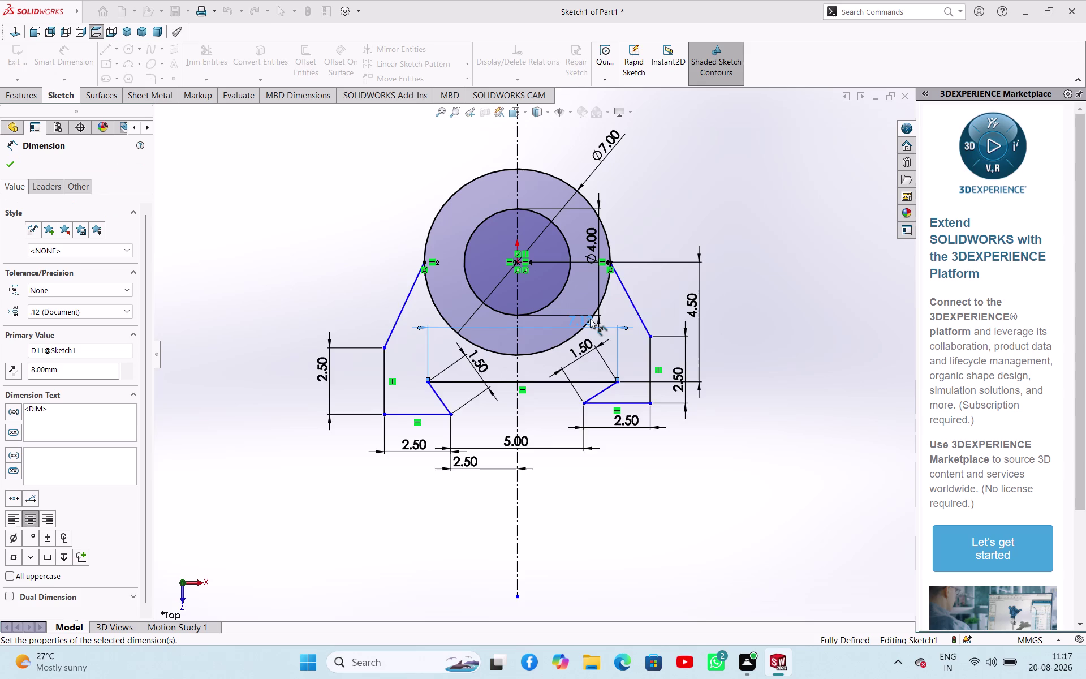
key(ctrl+z)
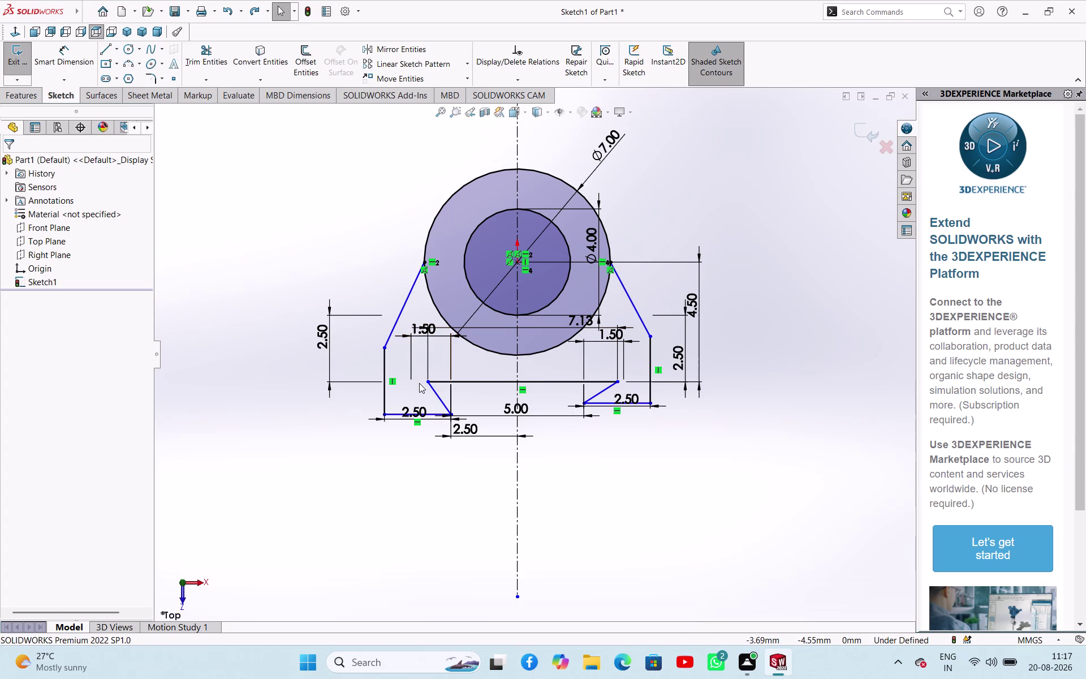
Delete the distorted left 2.50 height dimension.
key(Escape)
key(Escape)
click(329, 361)
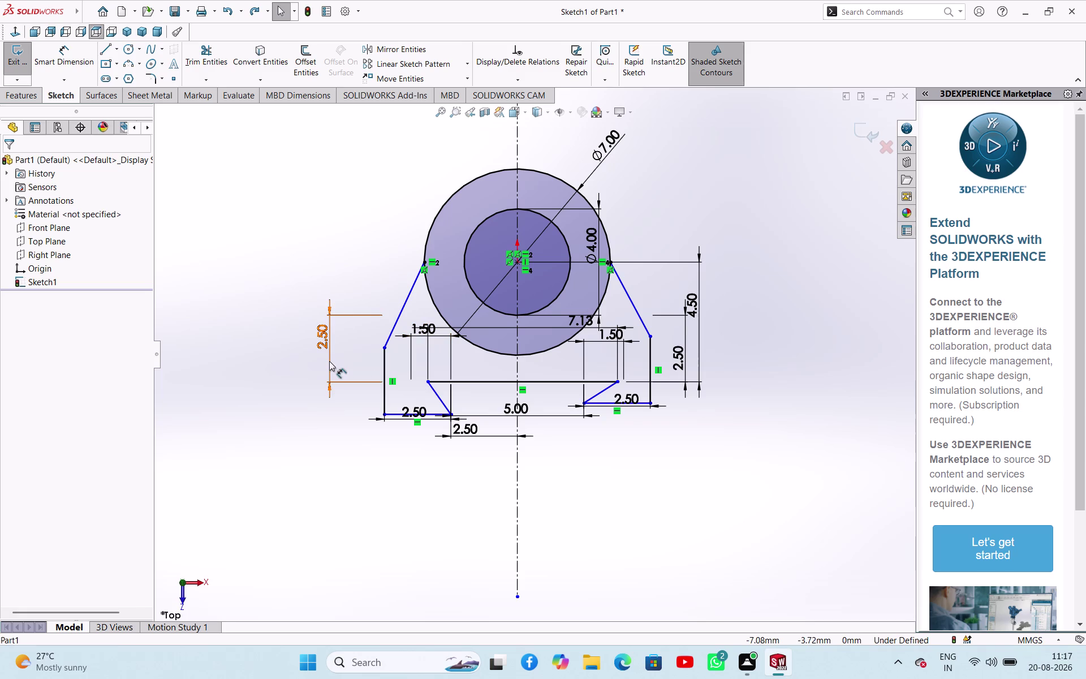
key(Delete)
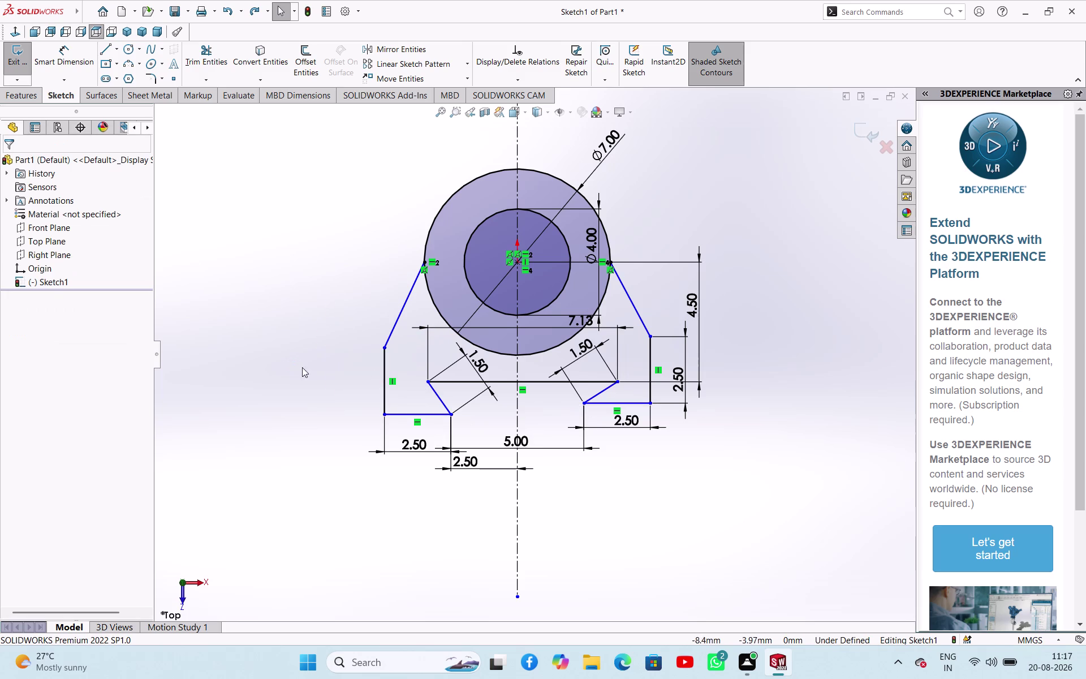
right_drag(383, 378, 375, 301)
Re-dimension the left vertical edge, keeping its 2.50 height.
click(381, 375)
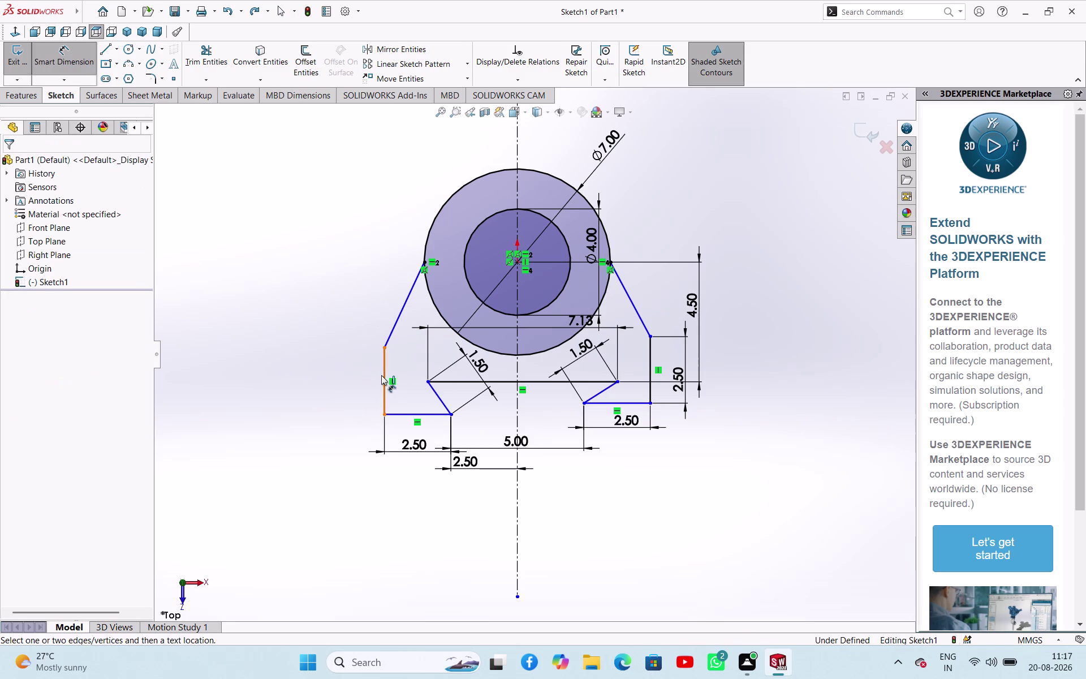
click(345, 377)
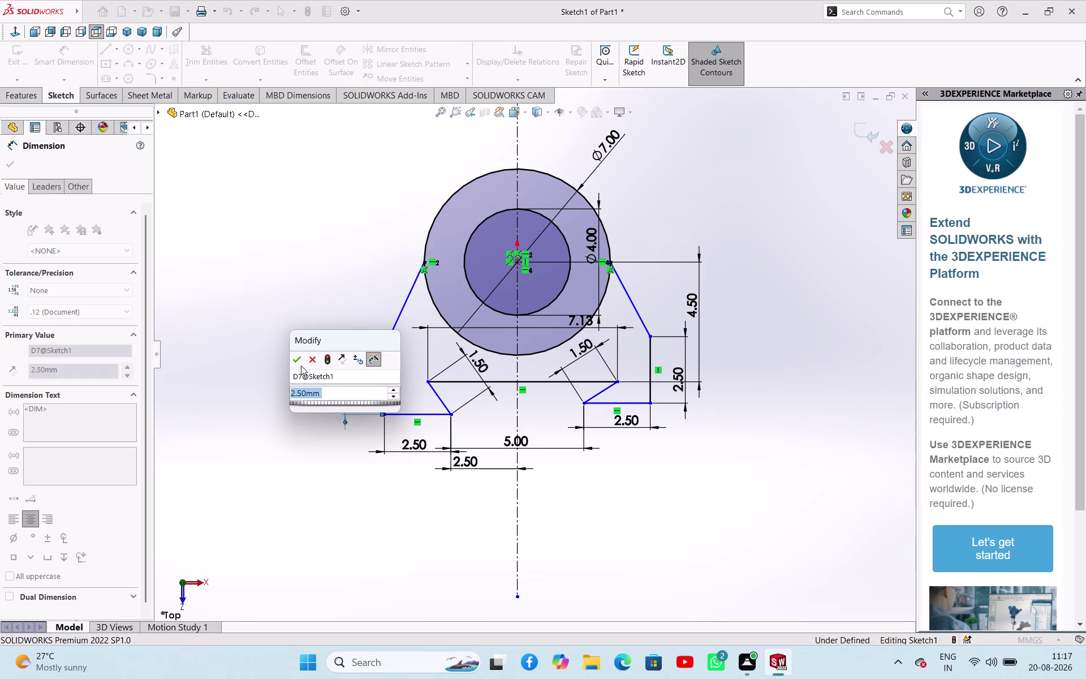
click(300, 363)
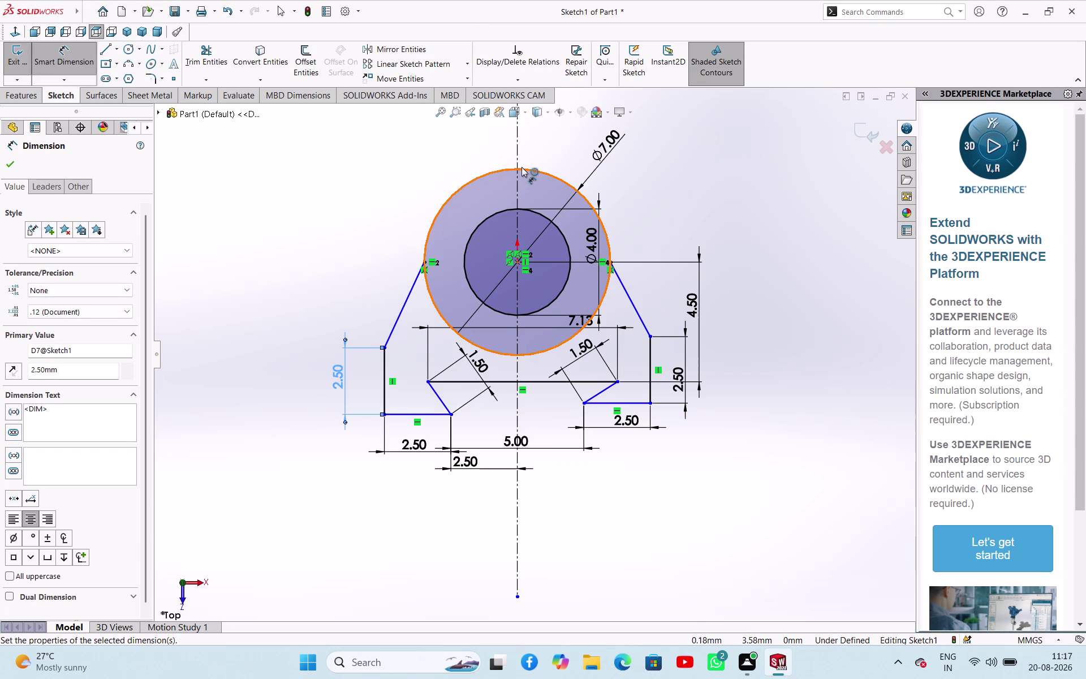
click(421, 414)
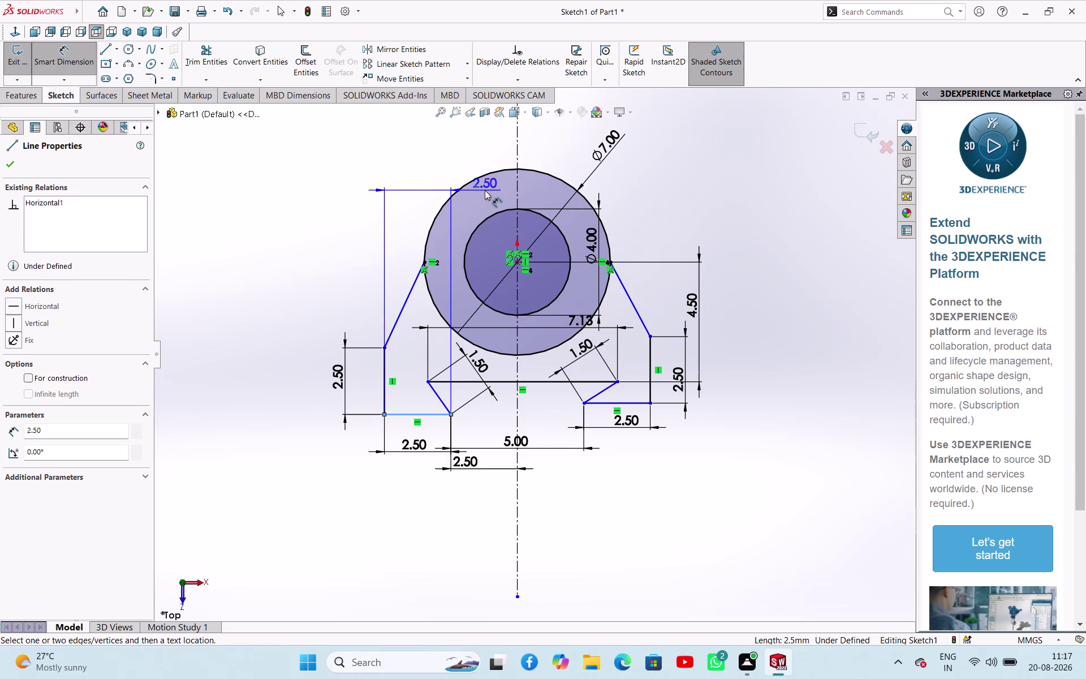
key(Escape)
Draw a horizontal construction line leftward from the top of the circle.
click(115, 49)
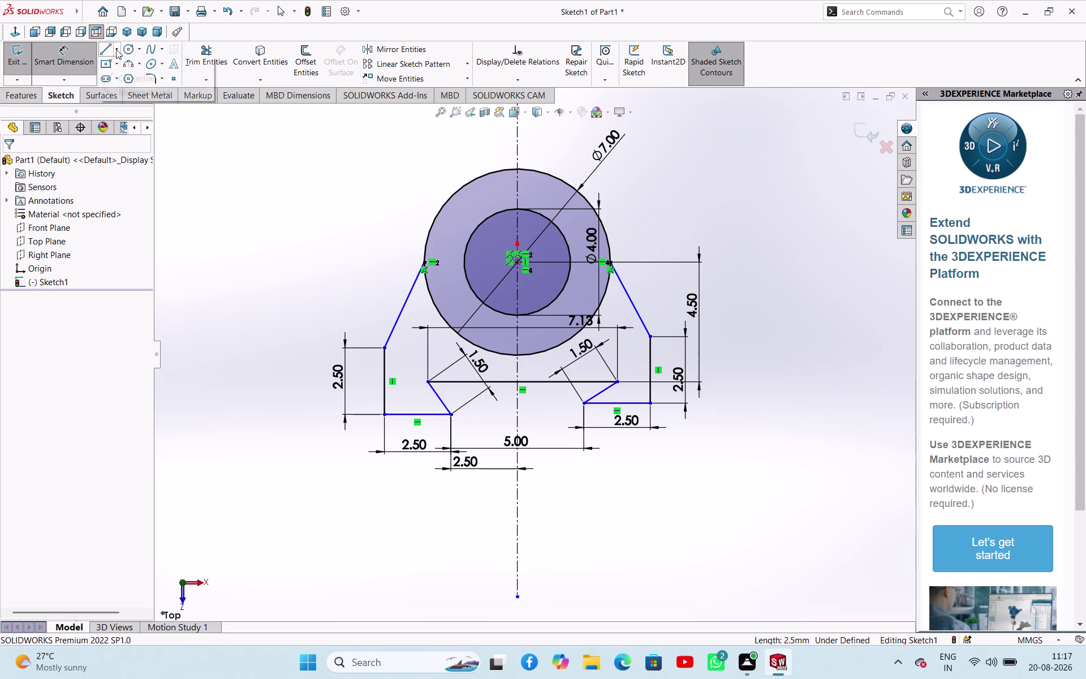
click(118, 74)
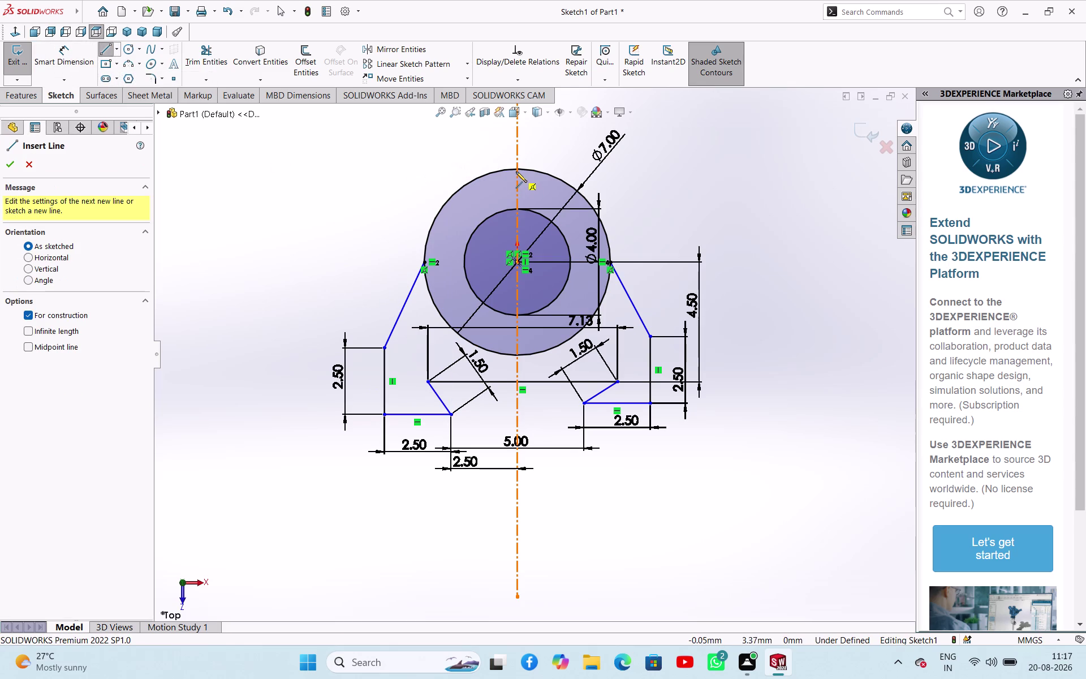
click(516, 168)
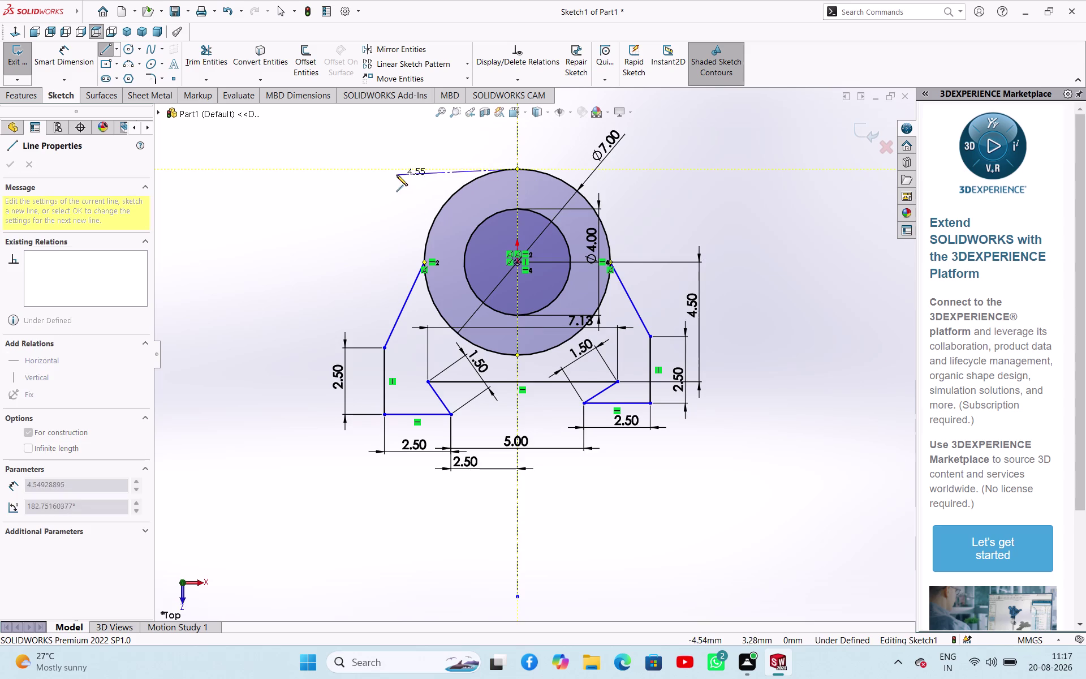
click(393, 171)
right_click(335, 206)
click(348, 212)
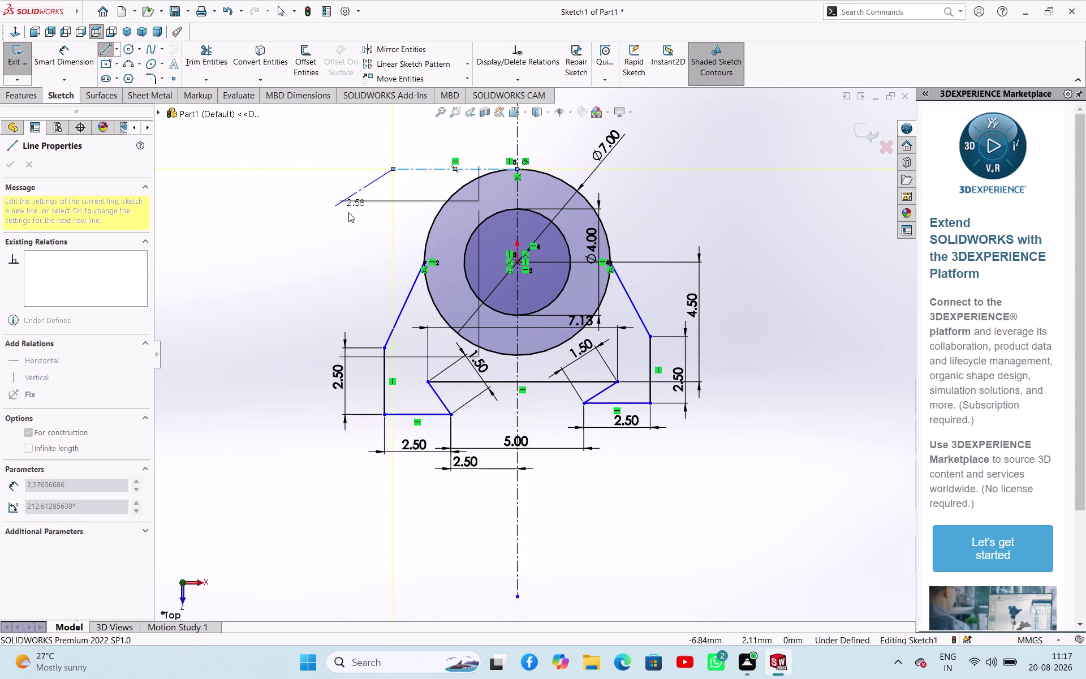
Dimension the circle top to the bottom edge at 9.23 after 9.5 is rejected.
right_drag(249, 223, 311, 112)
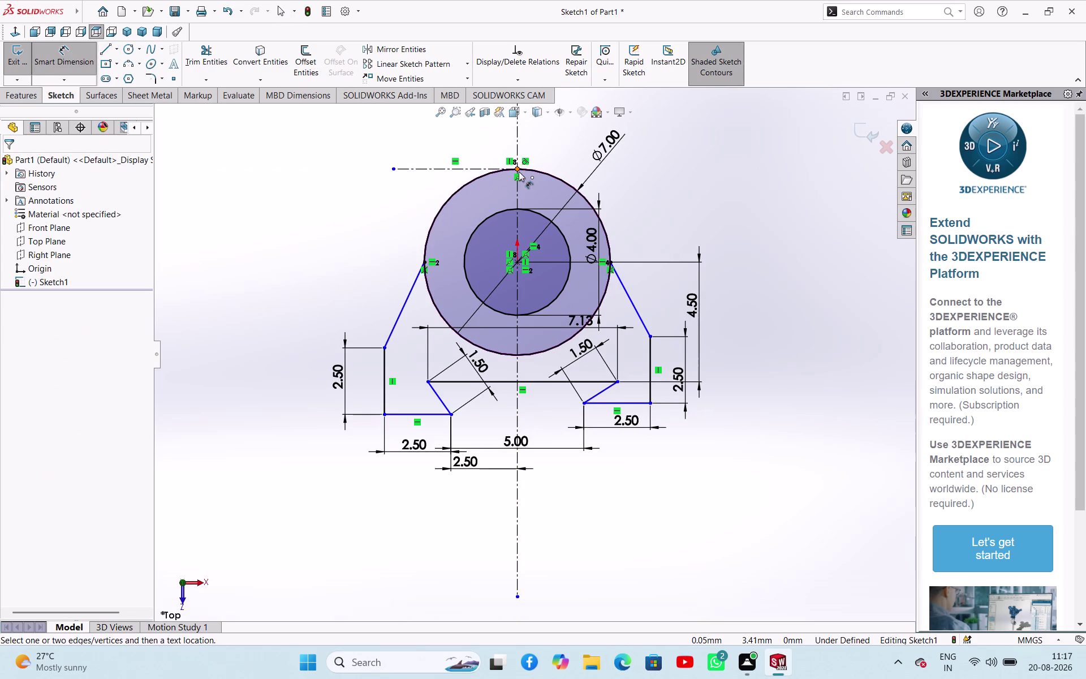
click(519, 170)
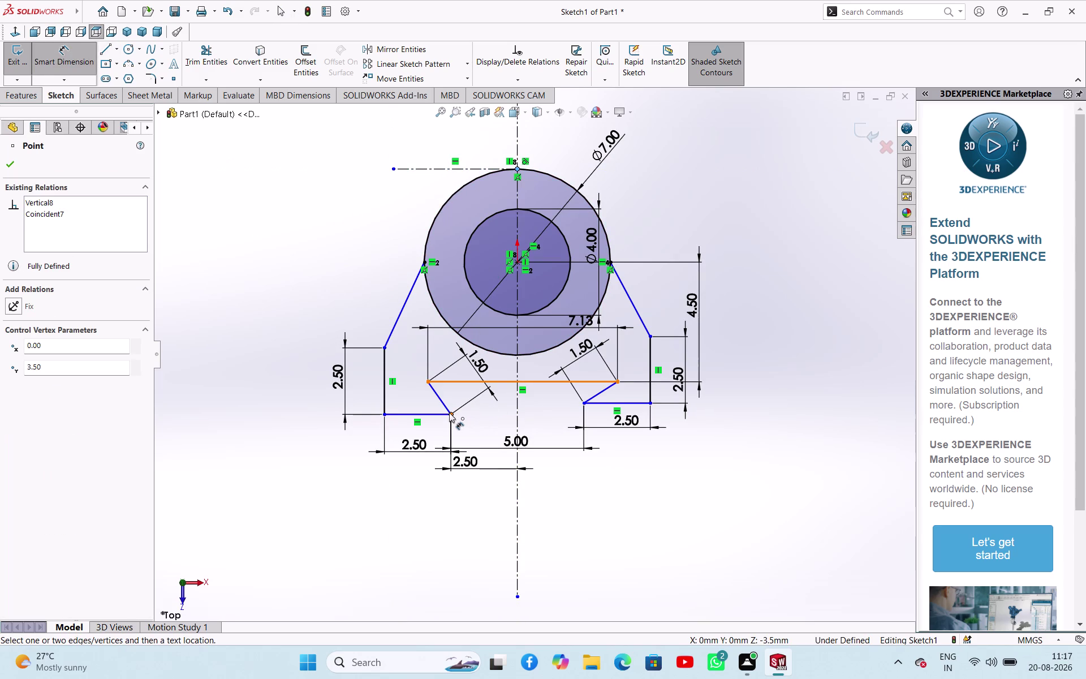
click(449, 413)
click(297, 359)
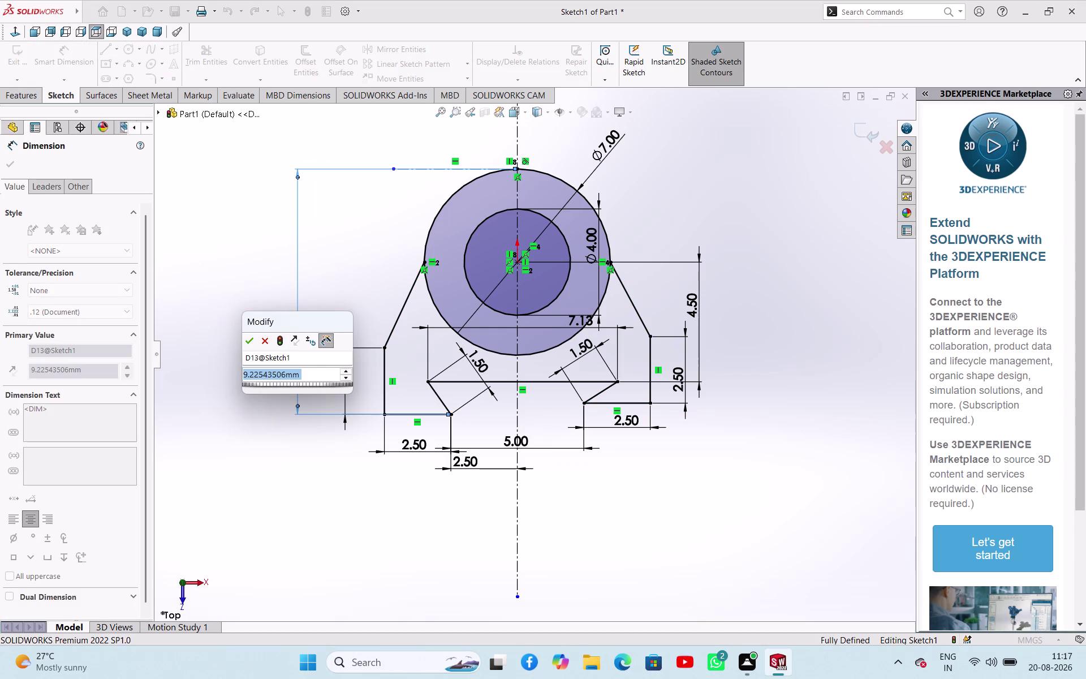
key(9)
key(period)
key(5)
key(Return)
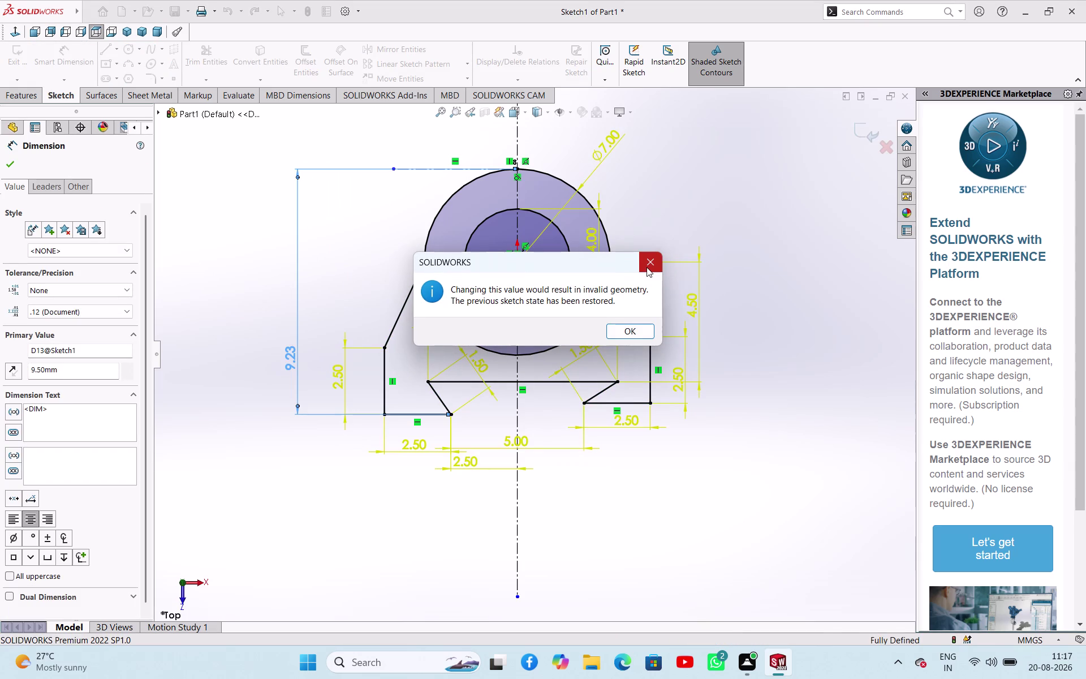
click(647, 267)
click(722, 220)
right_click(722, 220)
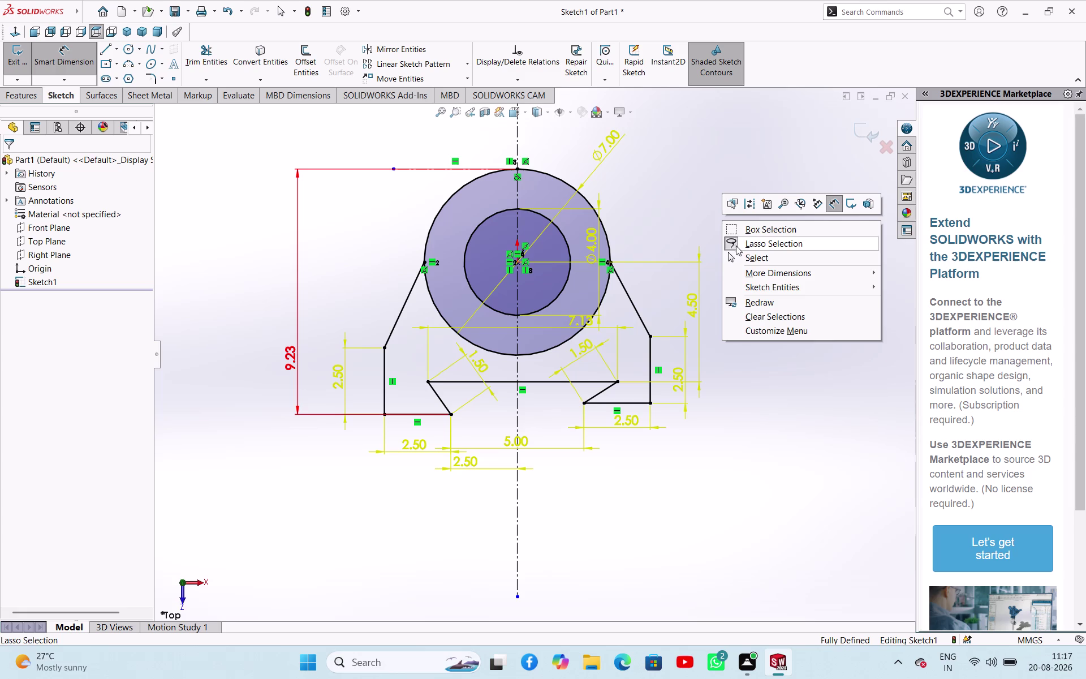
Dismiss the shortcut menu and undo the 9.23 height dimension.
click(753, 261)
click(757, 240)
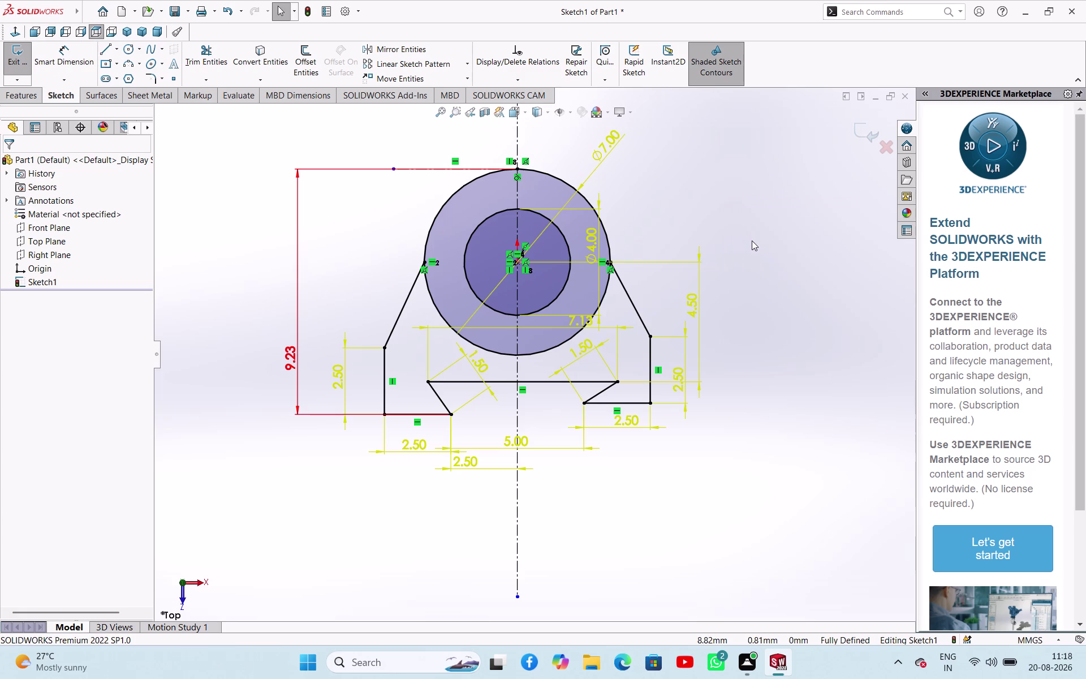
key(ctrl+z)
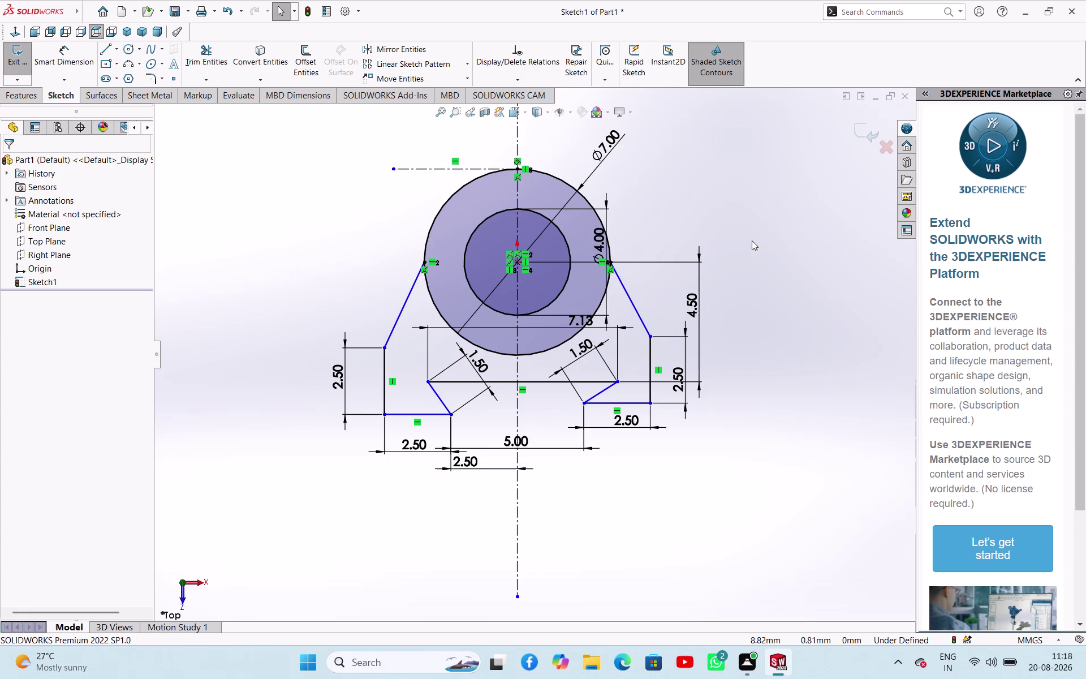
Retry a 9.5 circle-top-to-bottom height, accept the invalid-geometry warning, and undo it.
right_drag(782, 336, 782, 281)
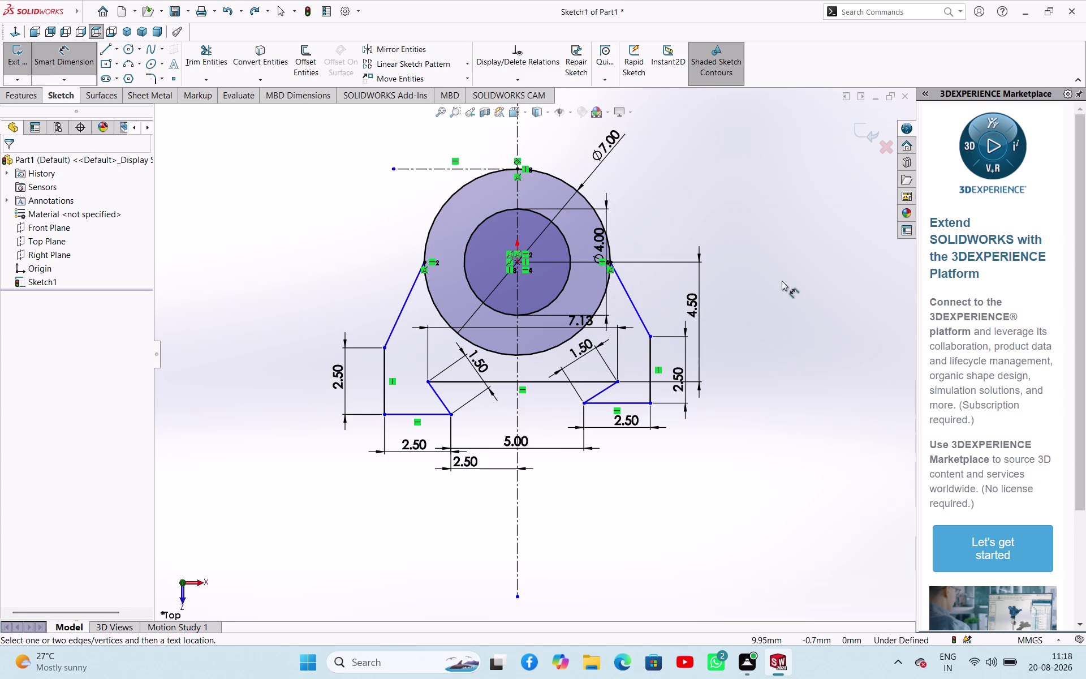
right_drag(782, 280, 782, 267)
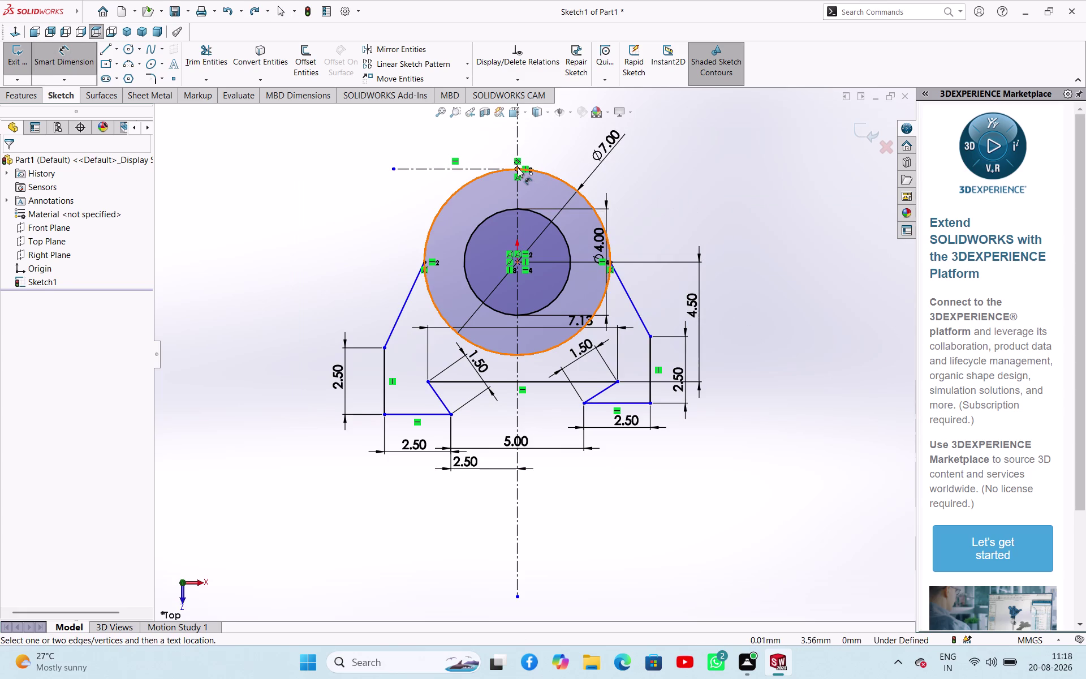
click(518, 168)
click(423, 416)
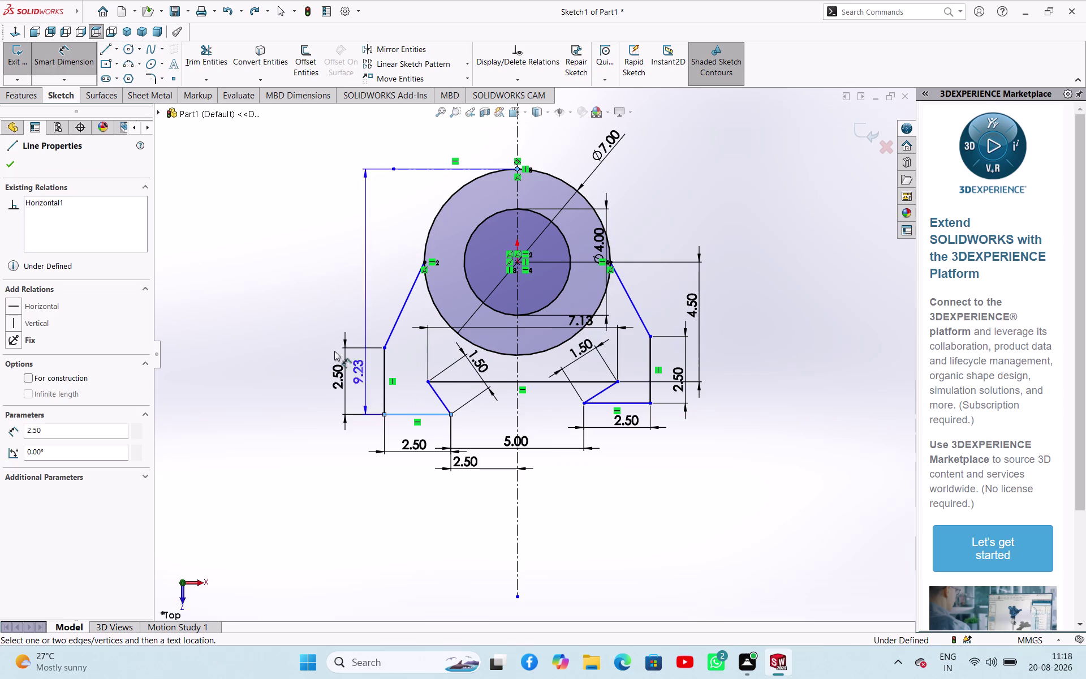
click(312, 335)
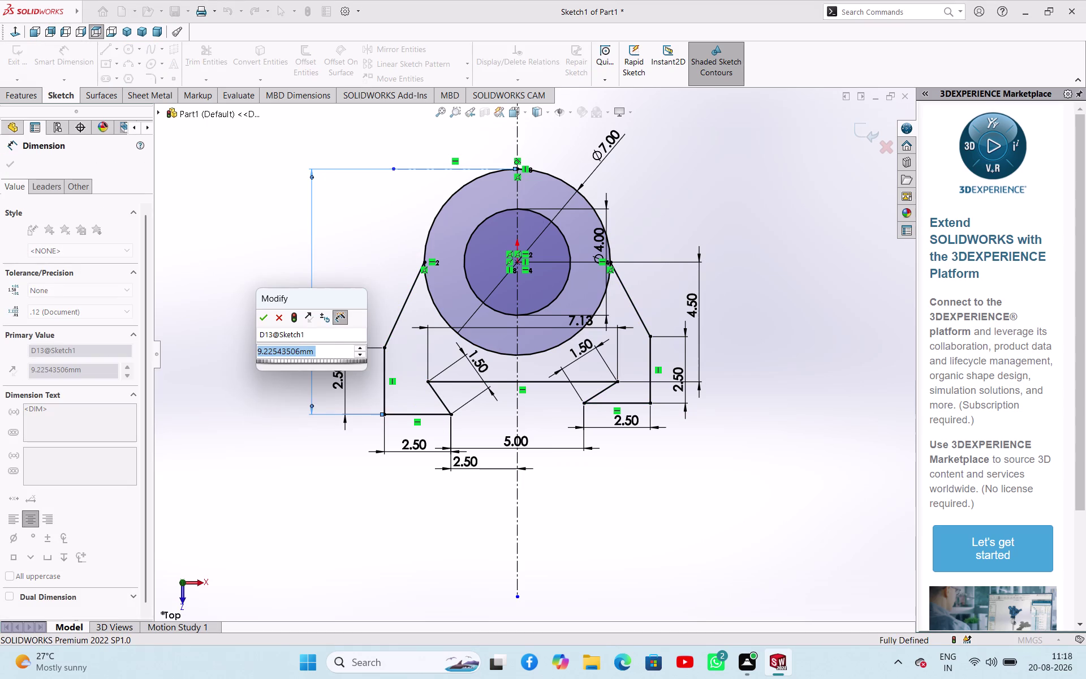
text(9.5)
key(Return)
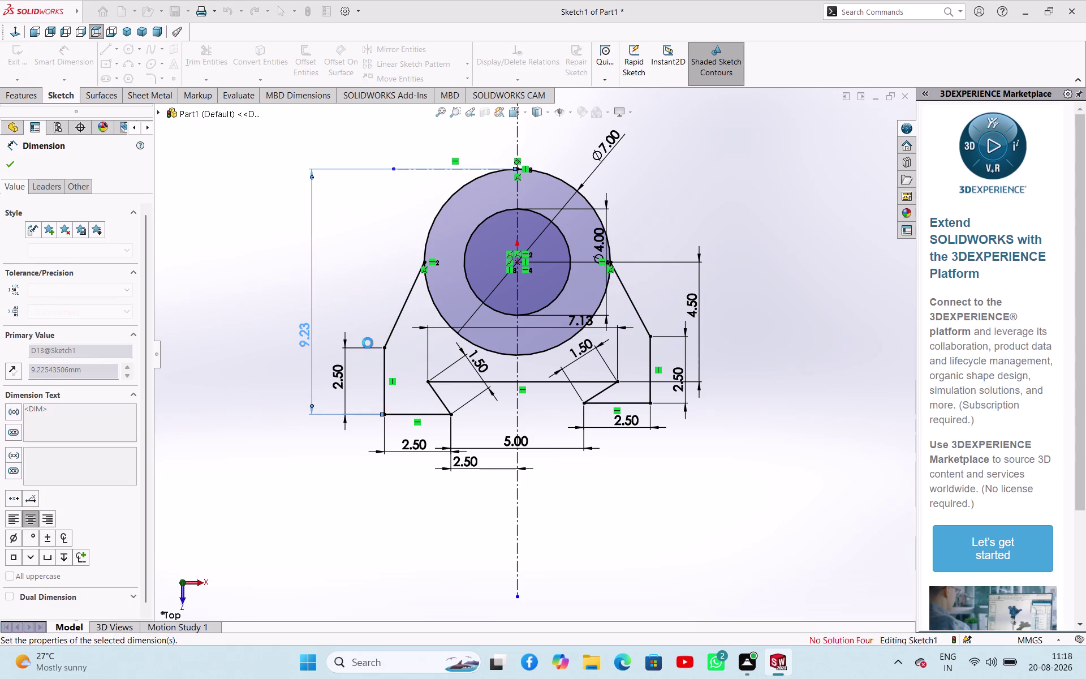
click(659, 266)
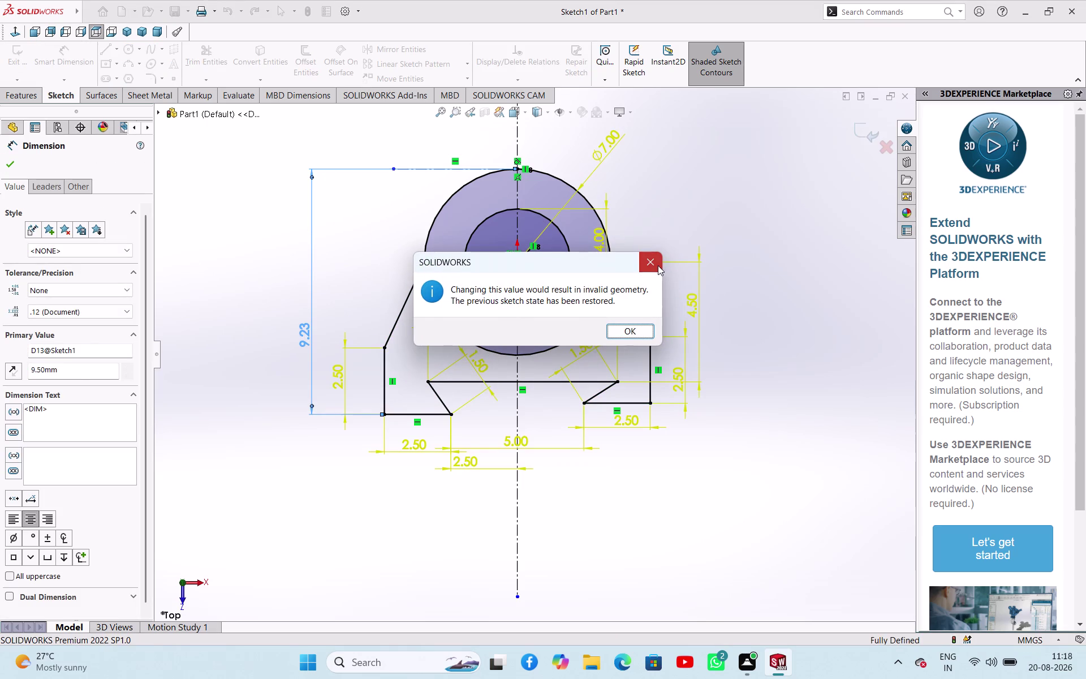
click(801, 277)
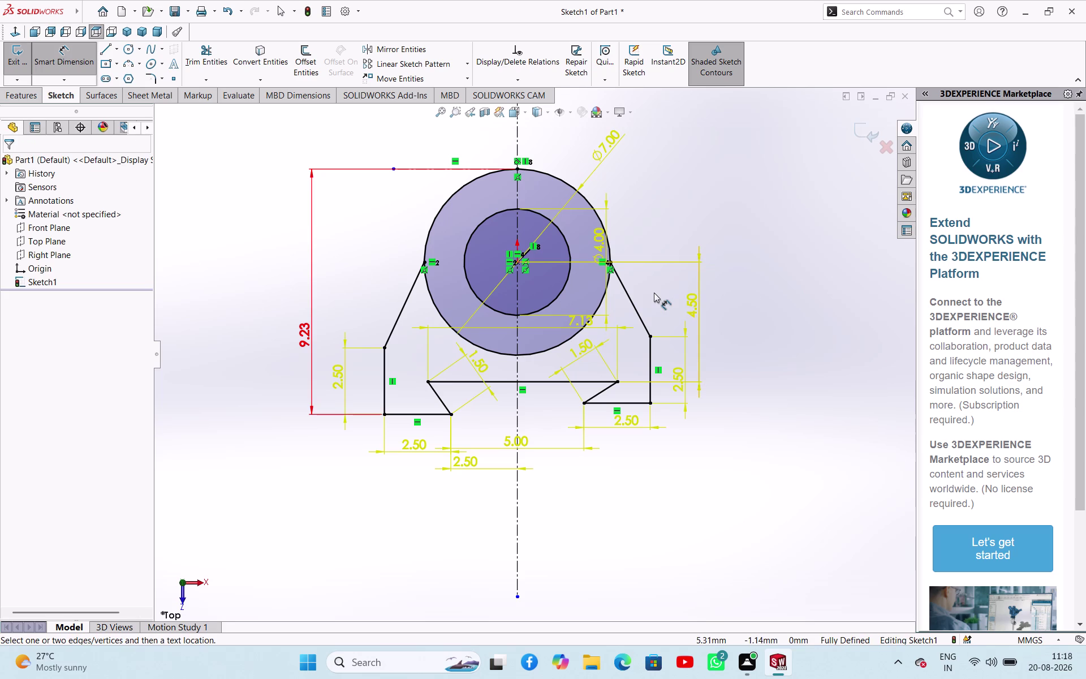
key(Escape)
key(ctrl+z)
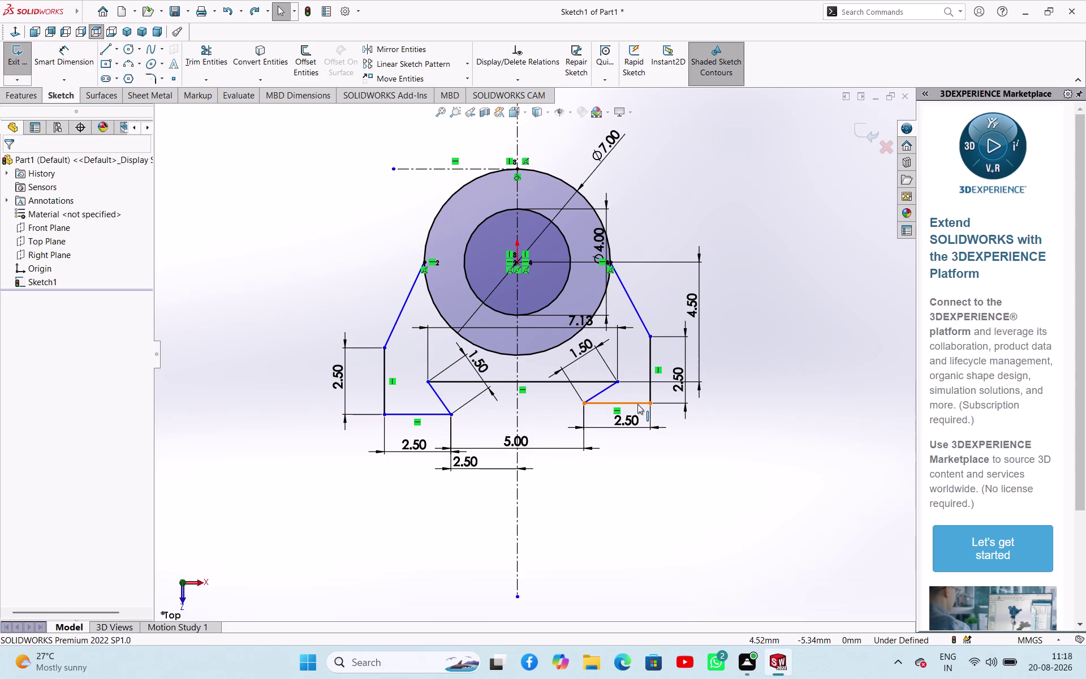
Drag the lower right notch edges to check how they move.
drag(635, 404, 635, 417)
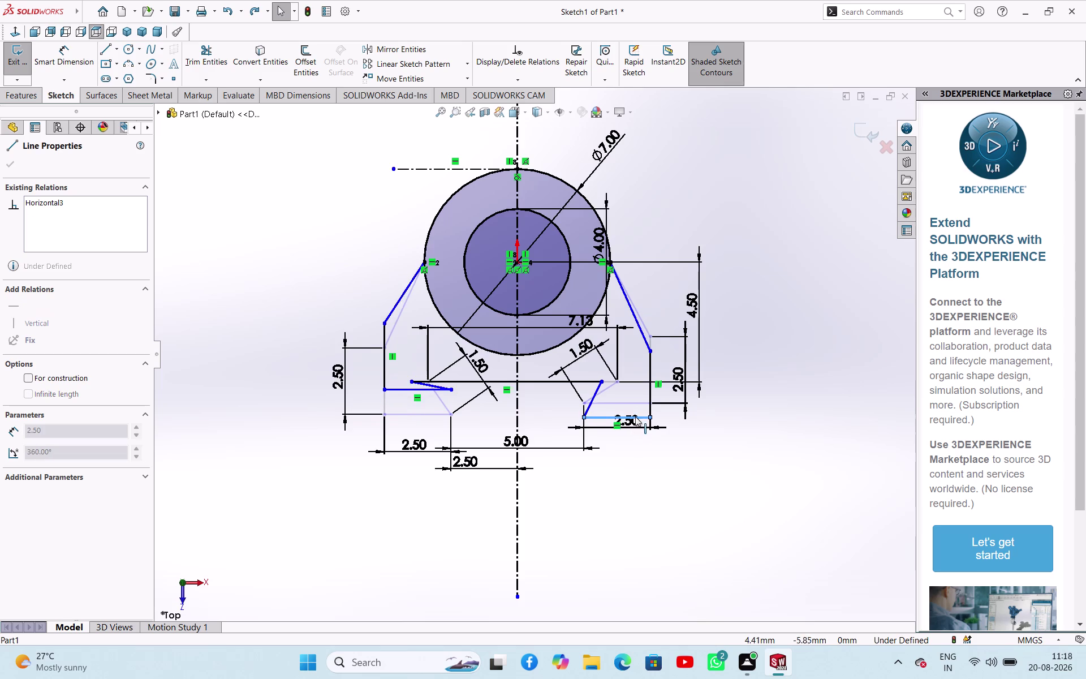
drag(635, 417, 643, 404)
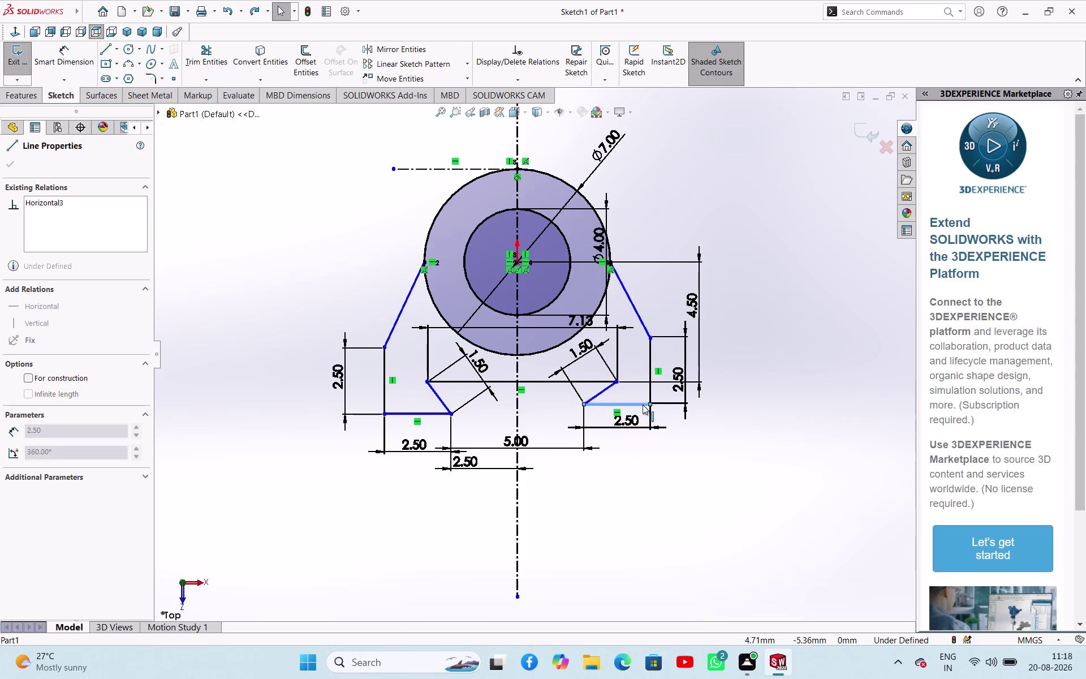
drag(643, 405, 650, 407)
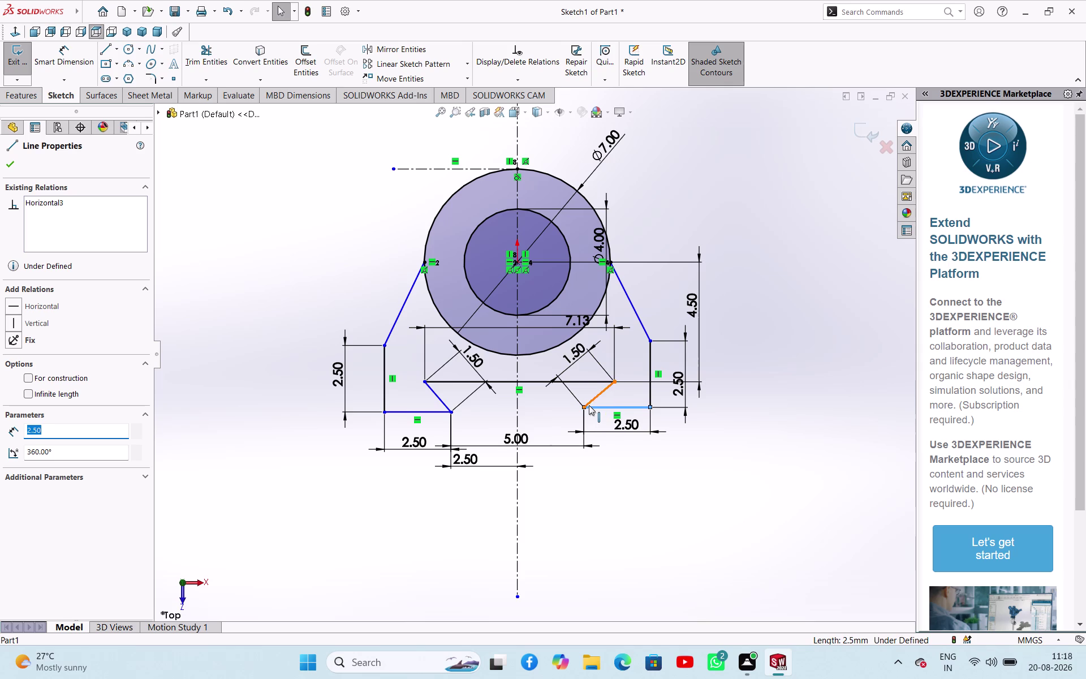
Dimension the notch depth from the long horizontal line to the bottom edge at 1 mm.
right_drag(810, 402, 807, 317)
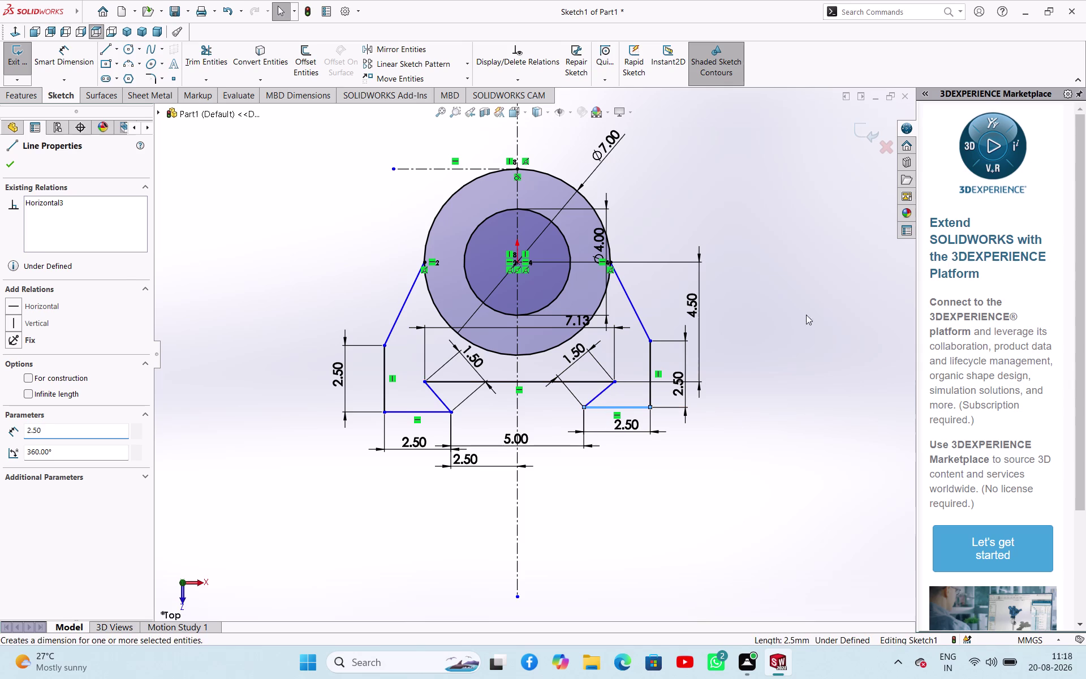
right_drag(806, 318, 805, 297)
click(590, 381)
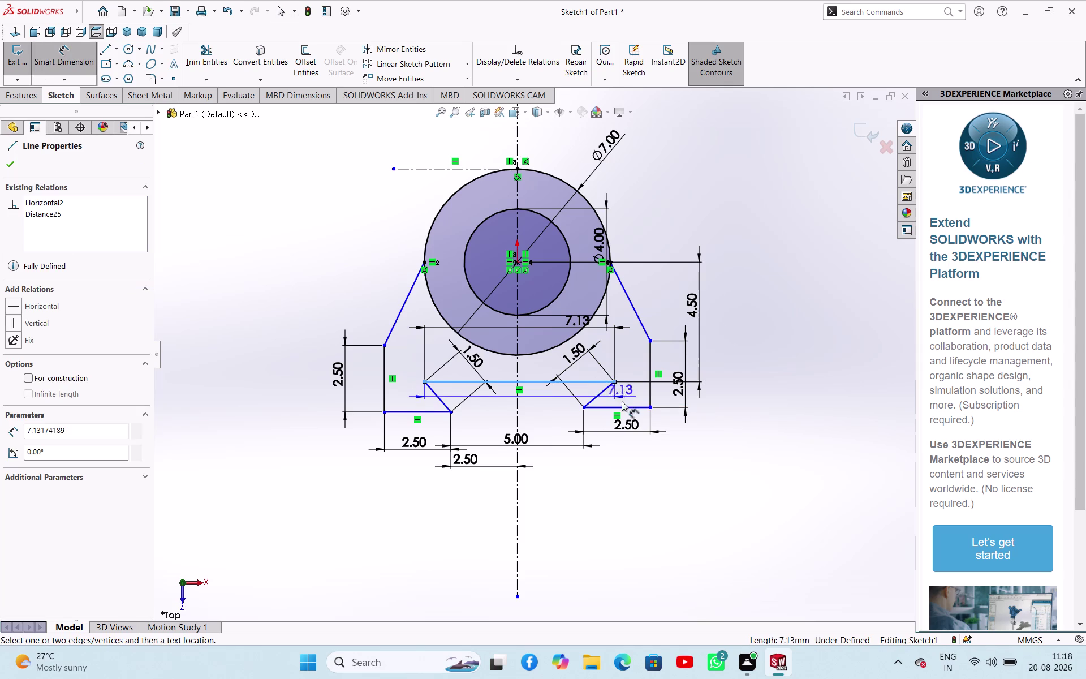
click(626, 407)
click(745, 385)
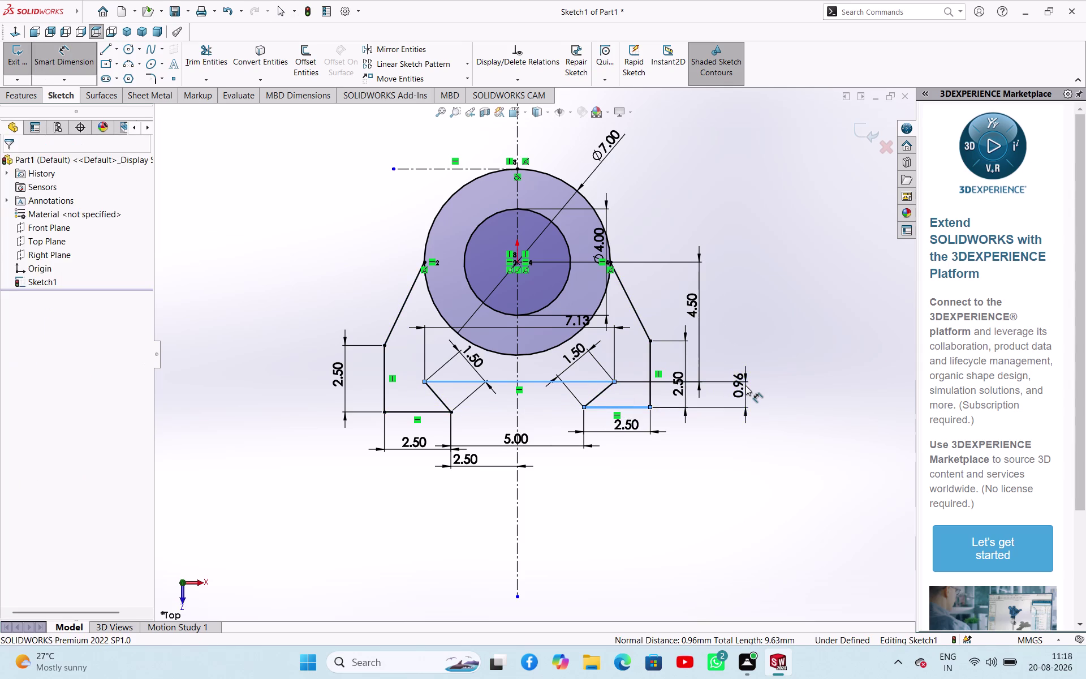
key(1)
key(Return)
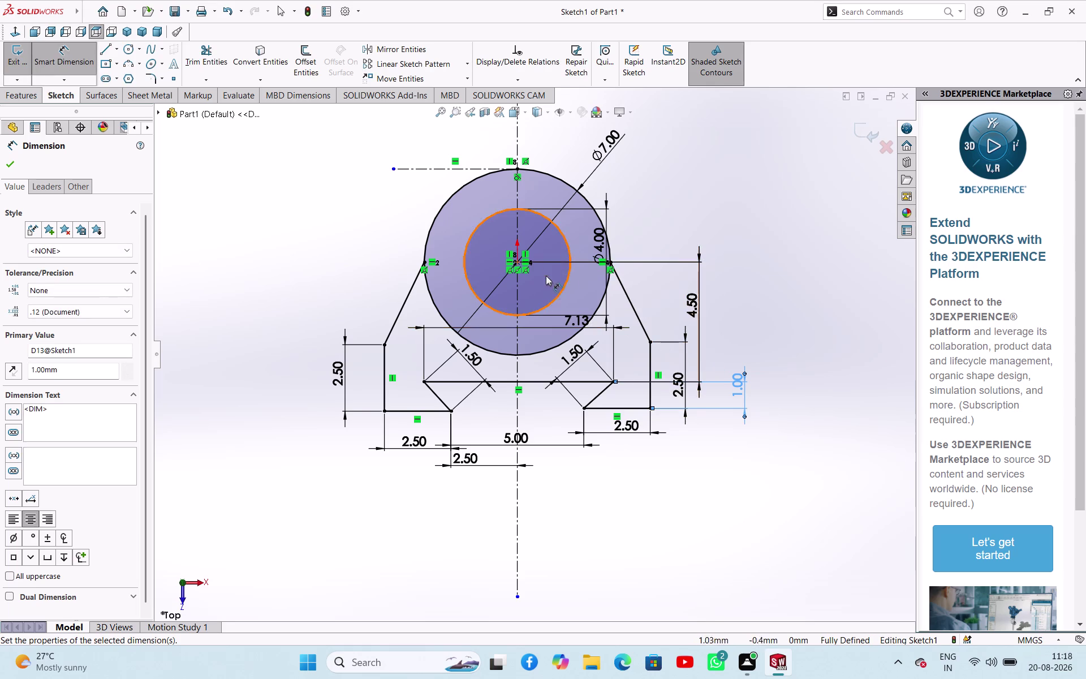
scroll(down, 3)
scroll(up, 3)
scroll(down, 3)
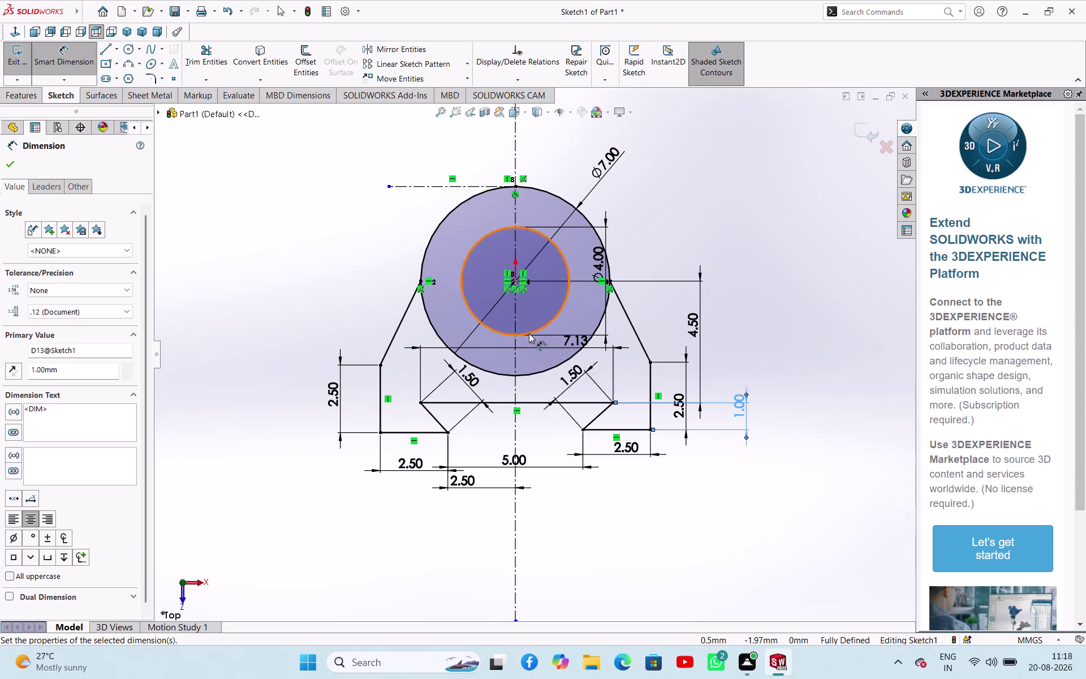
click(515, 186)
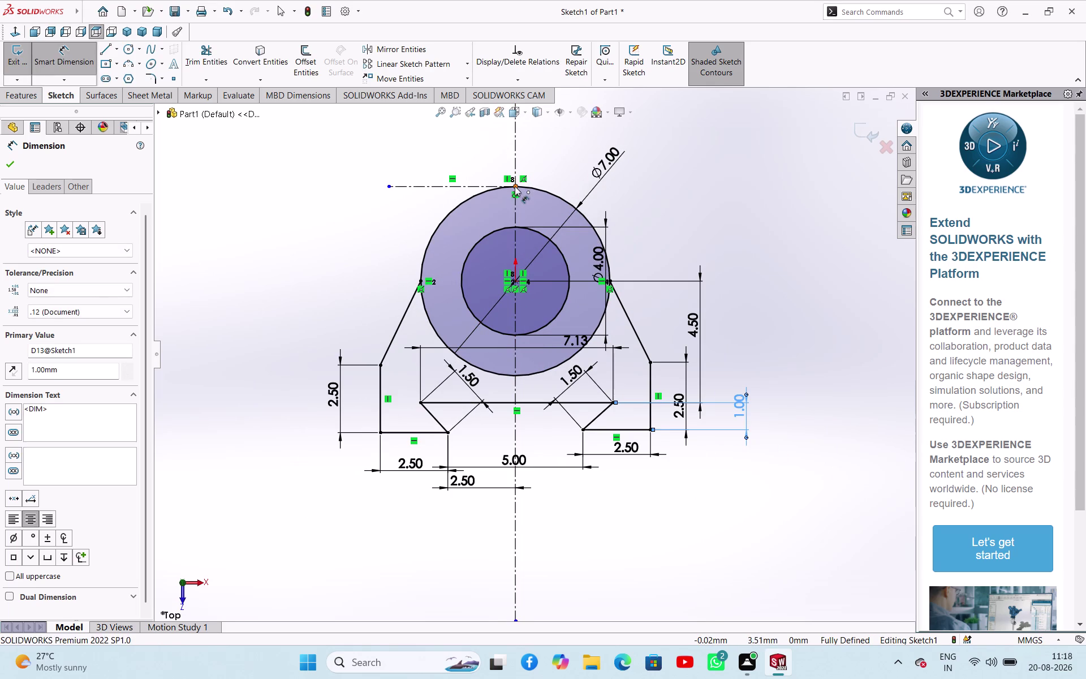
click(438, 433)
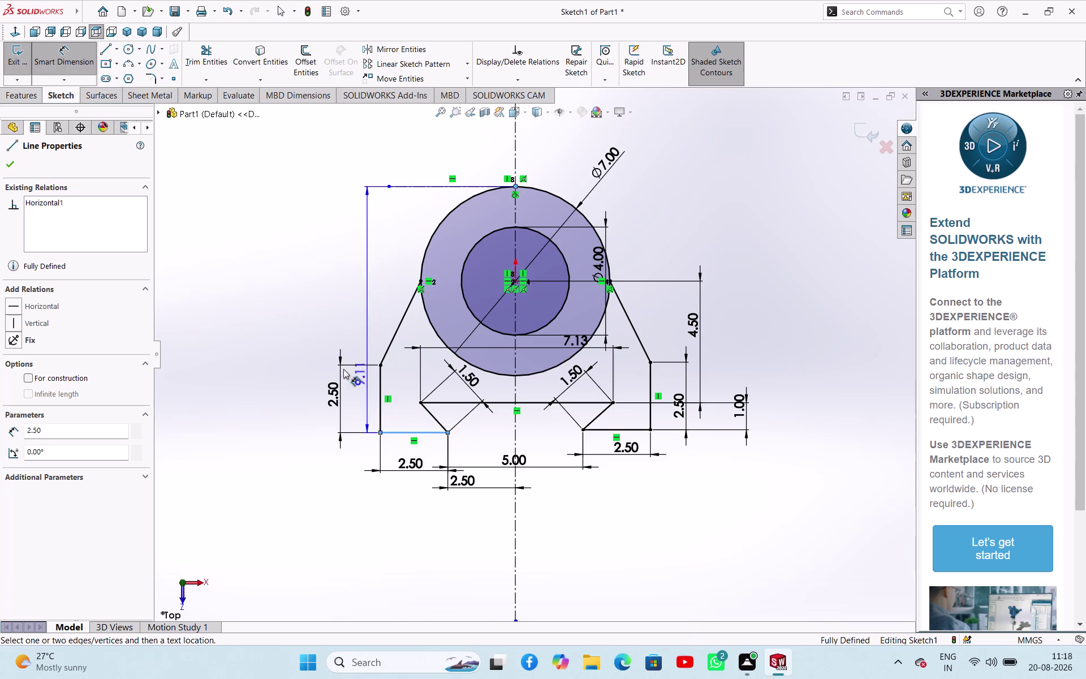
click(288, 354)
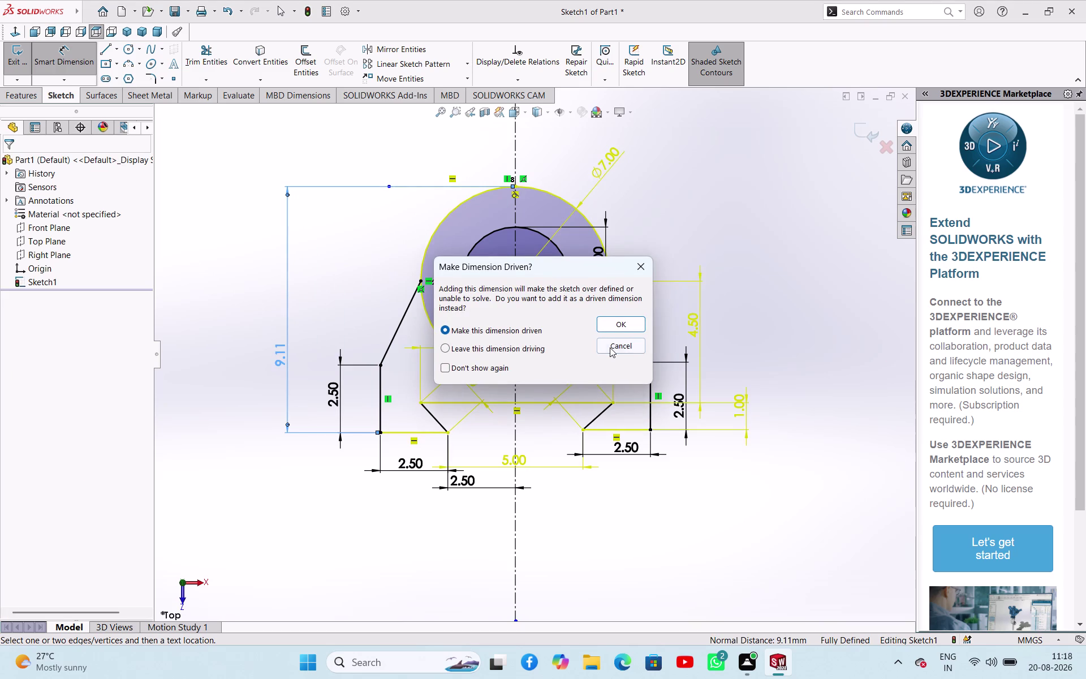
click(610, 348)
click(728, 241)
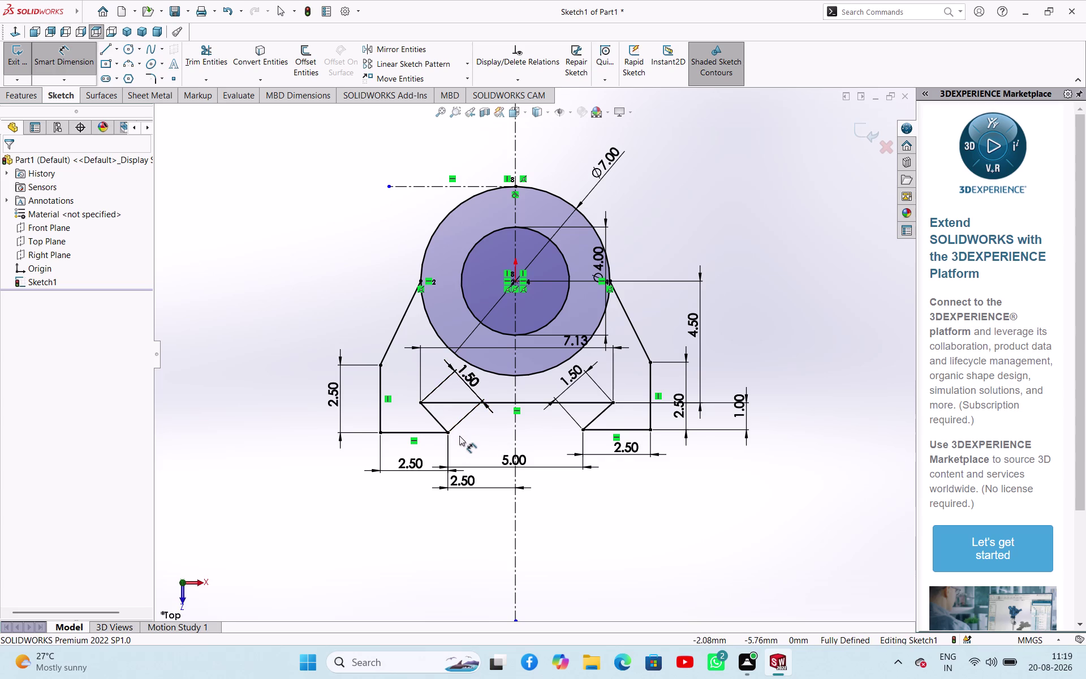
Clear the selection and delete a selected sketch item.
key(Escape)
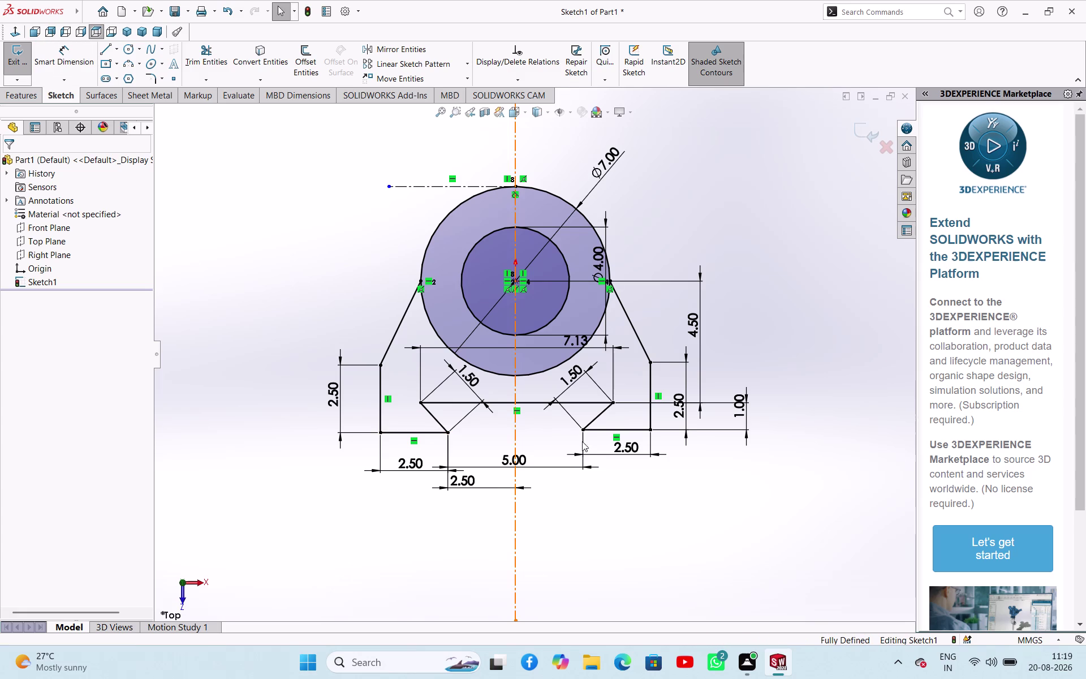
key(Escape)
key(Escape)
key(Escape)
click(586, 348)
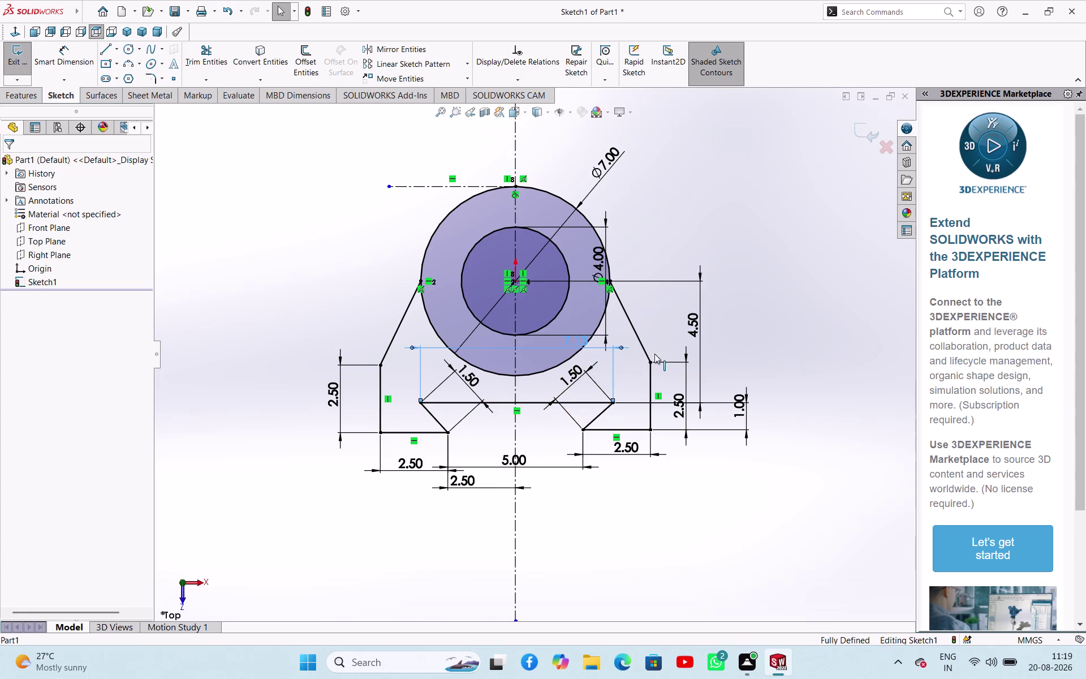
key(Delete)
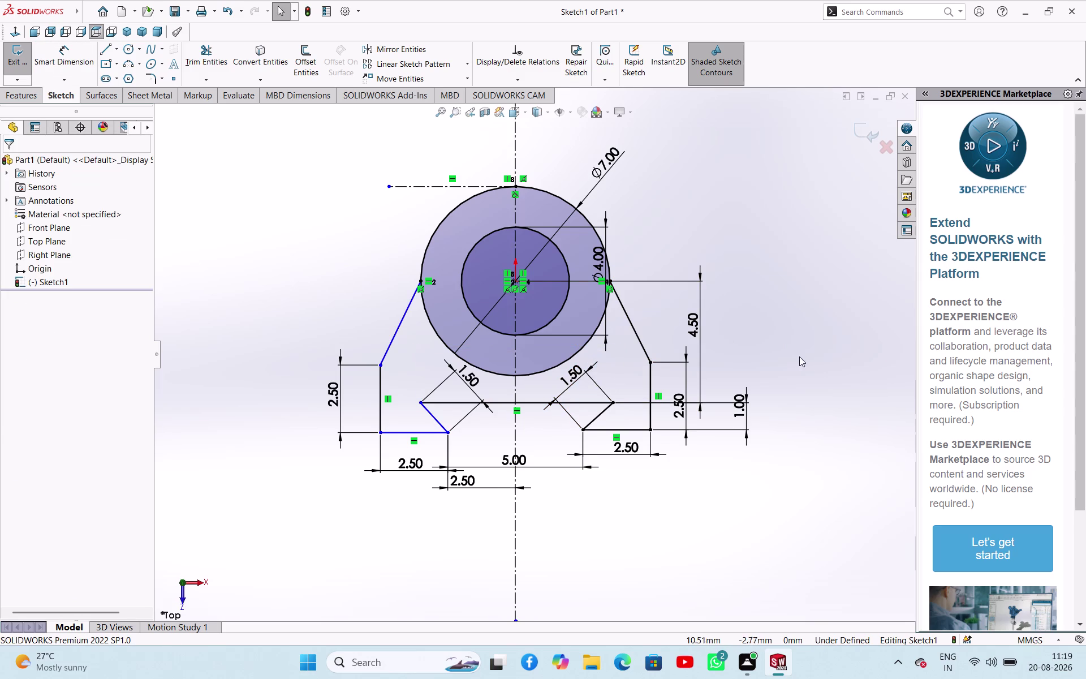
Dimension the left side from the profile top to the bottom-left line at 9.5 mm.
right_drag(787, 356, 825, 229)
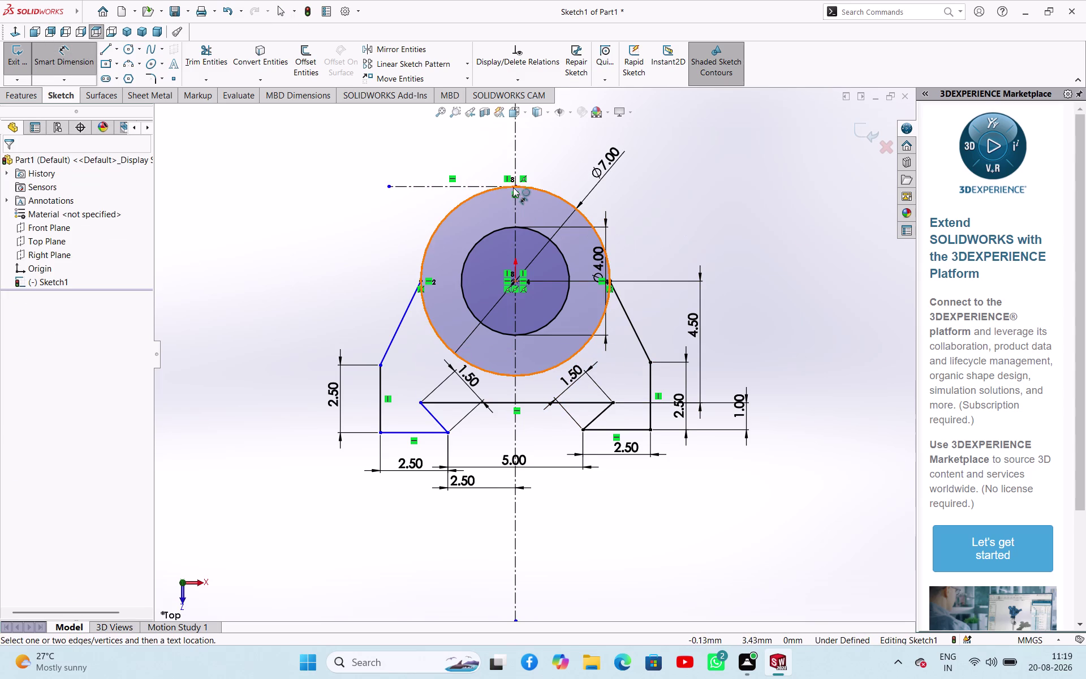
click(513, 187)
click(418, 433)
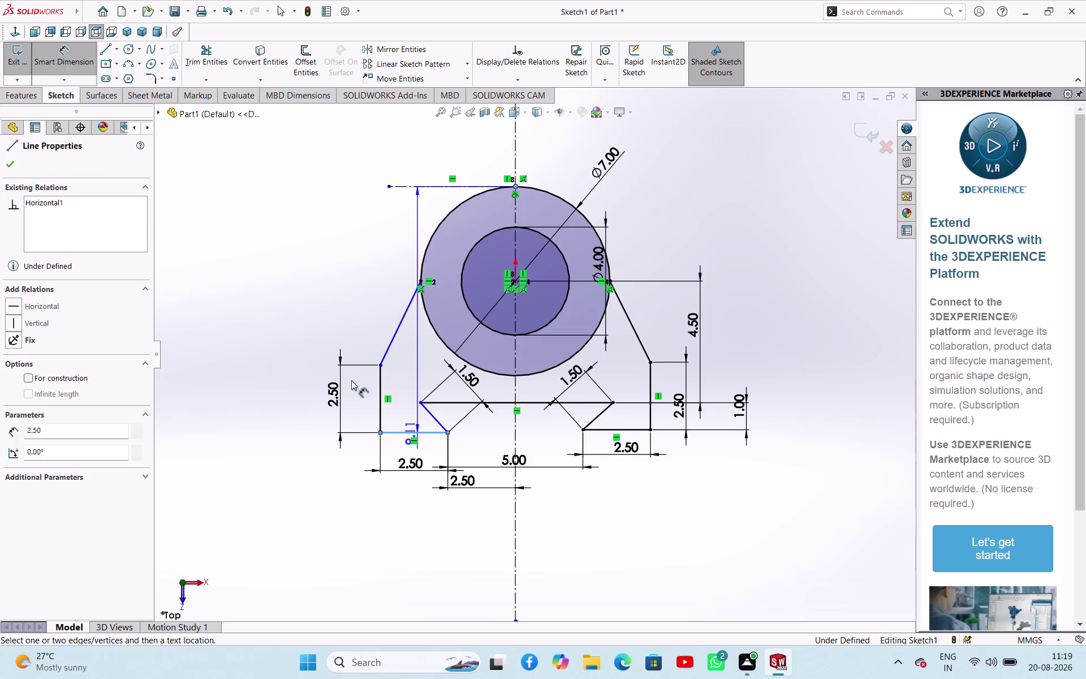
click(308, 354)
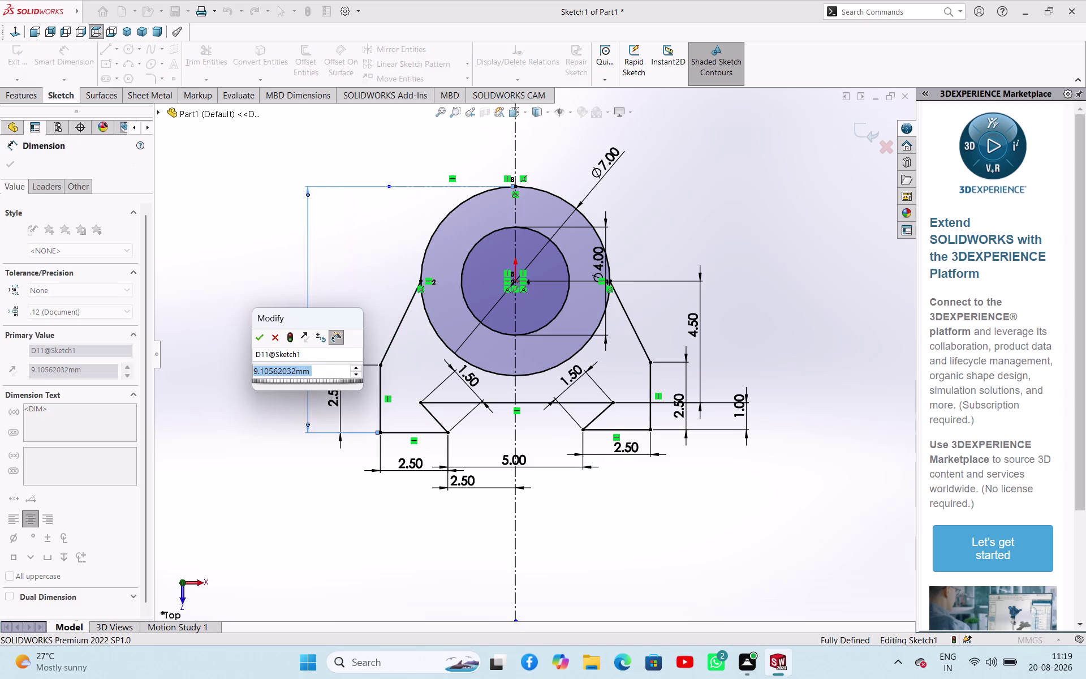
text(9.5)
key(Return)
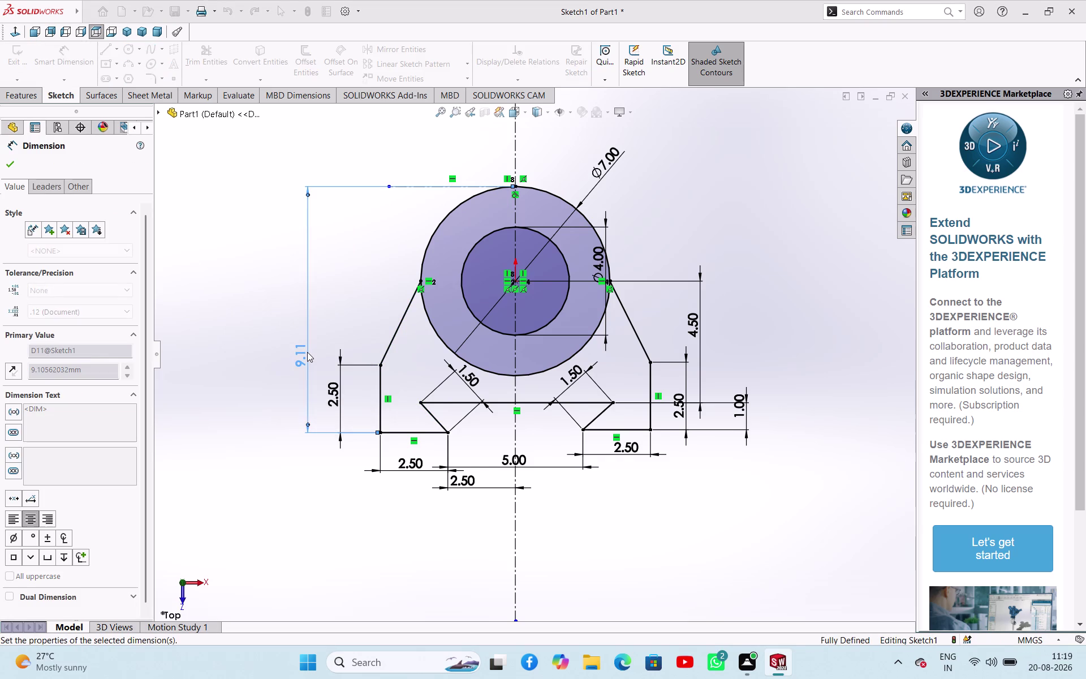
Cancel the over-defining 9.00 right-side height dimension.
click(608, 428)
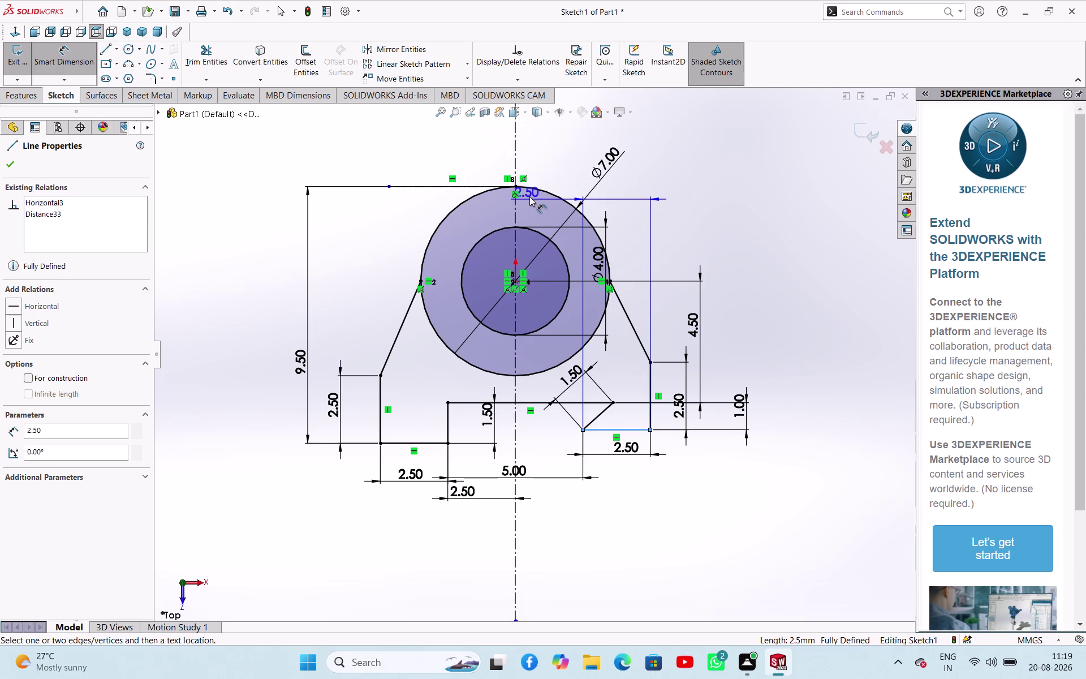
click(517, 186)
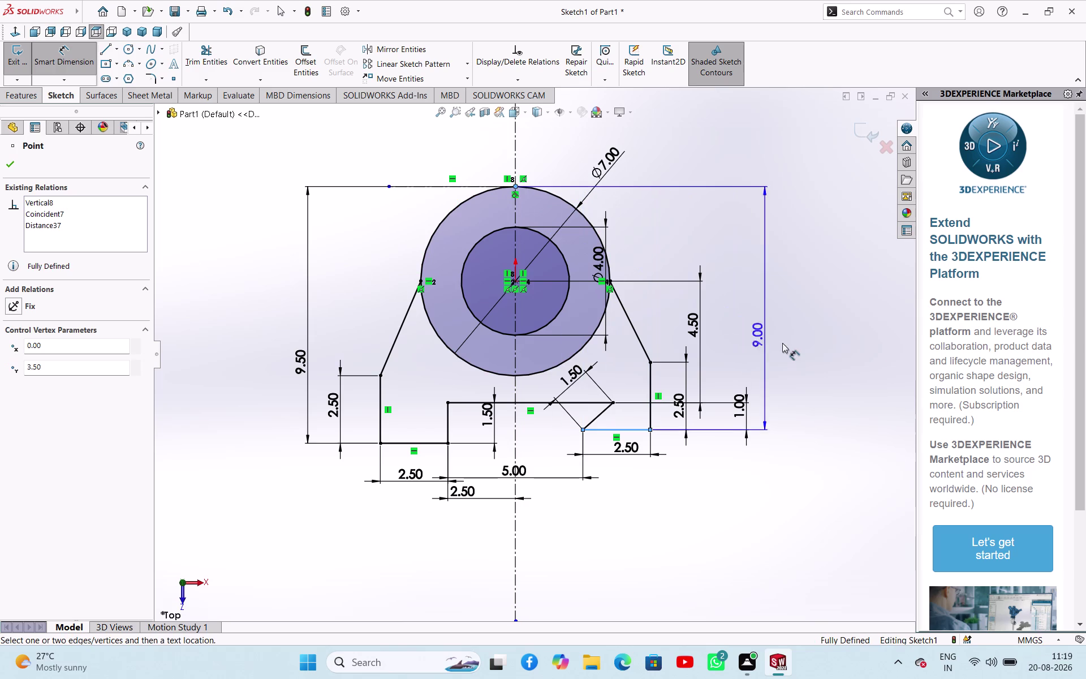
click(791, 348)
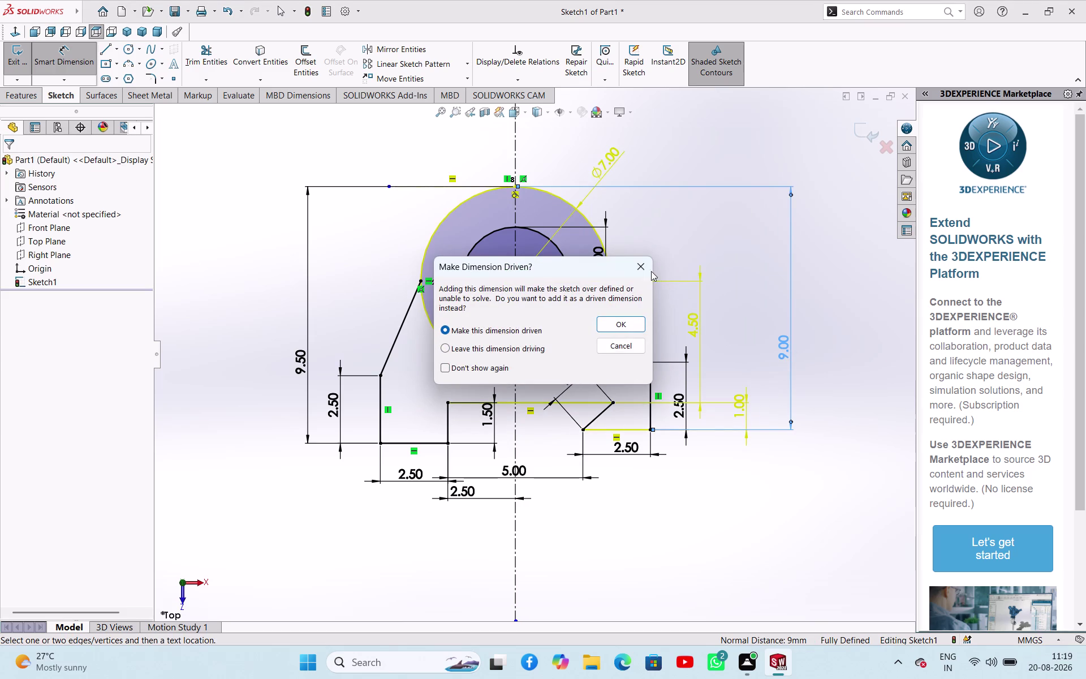
click(646, 268)
key(1)
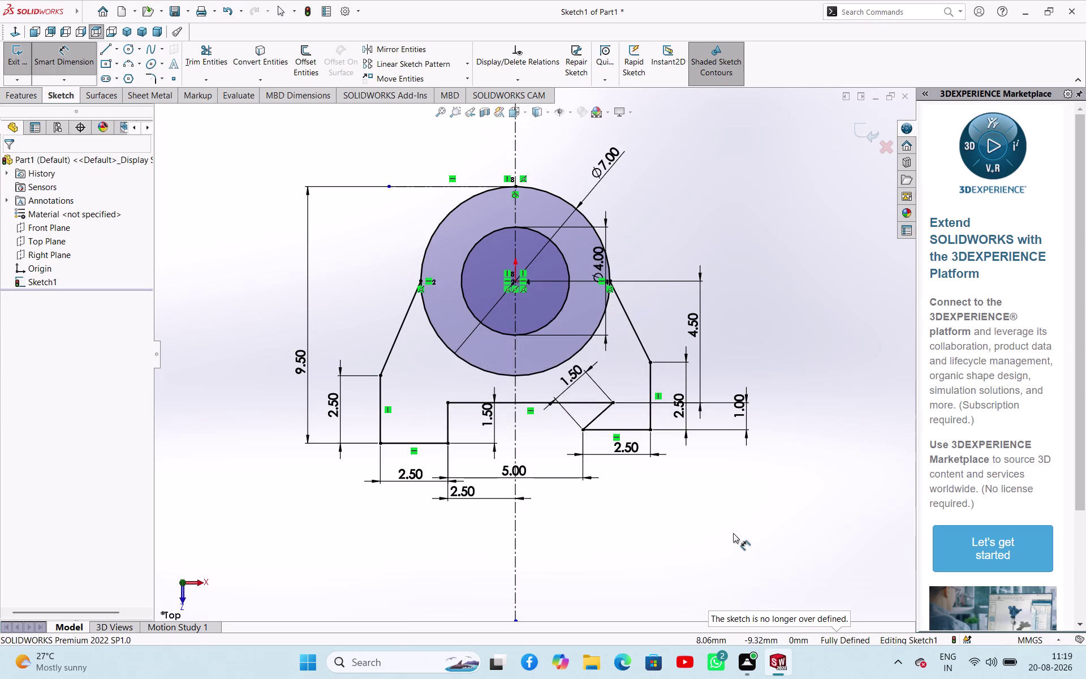
key(Escape)
key(Escape)
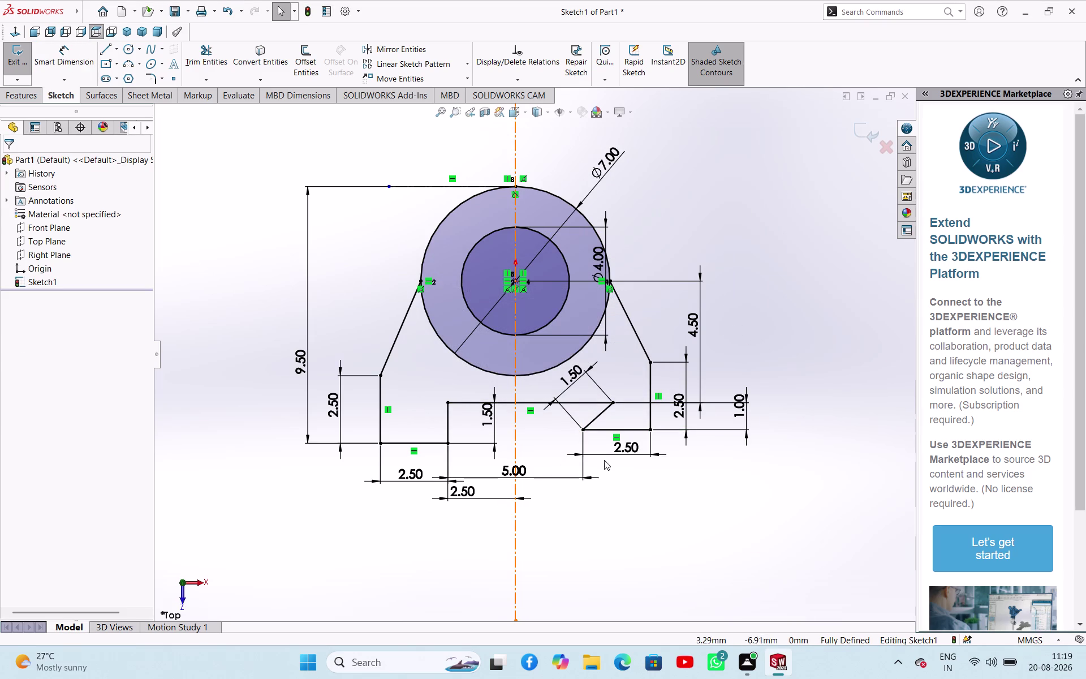
click(605, 552)
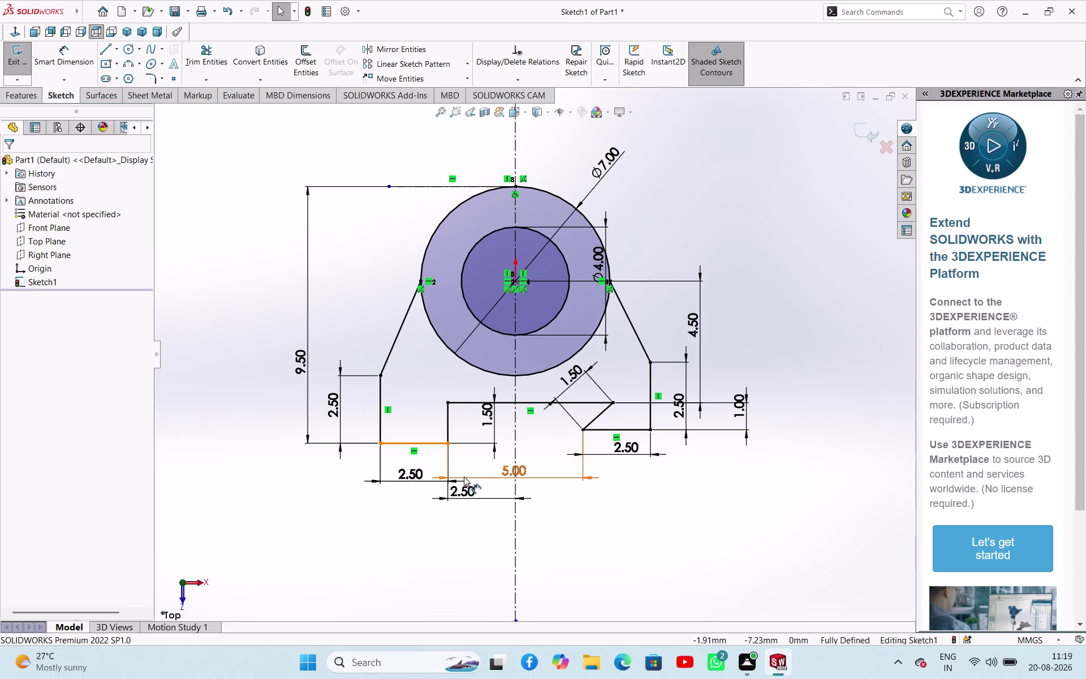
click(430, 440)
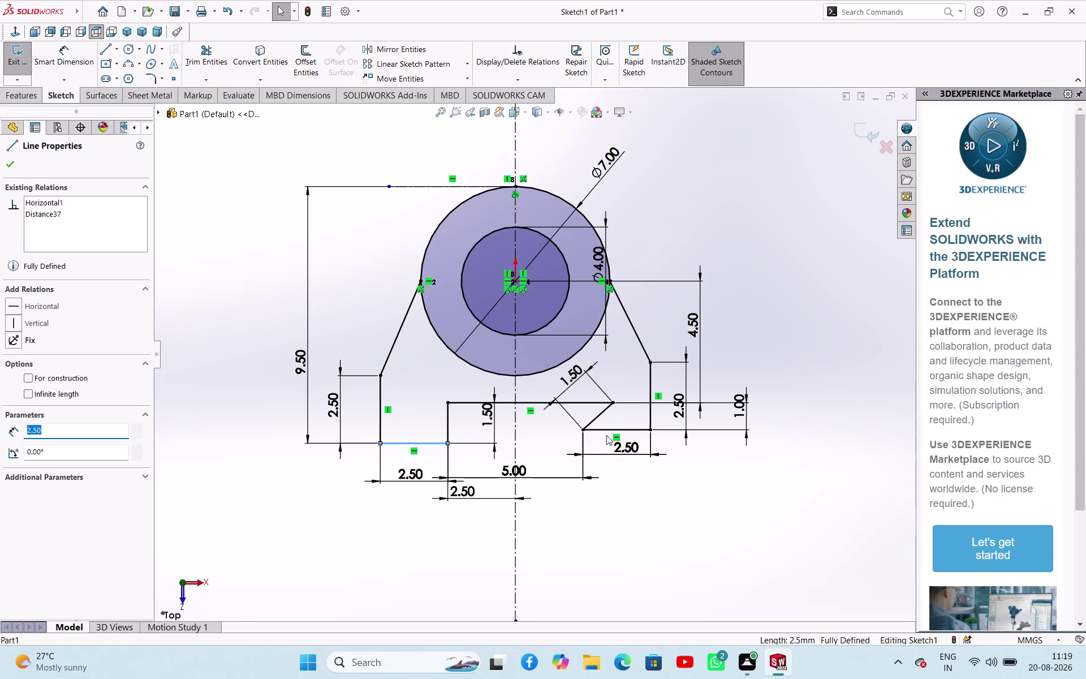
click(605, 432)
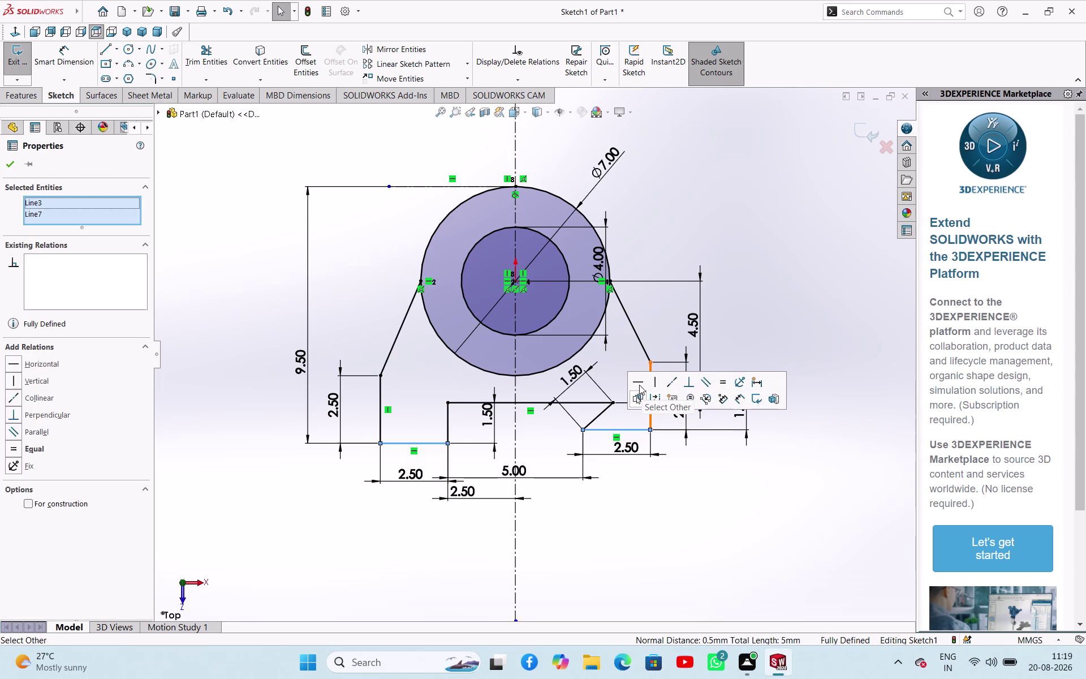
click(639, 384)
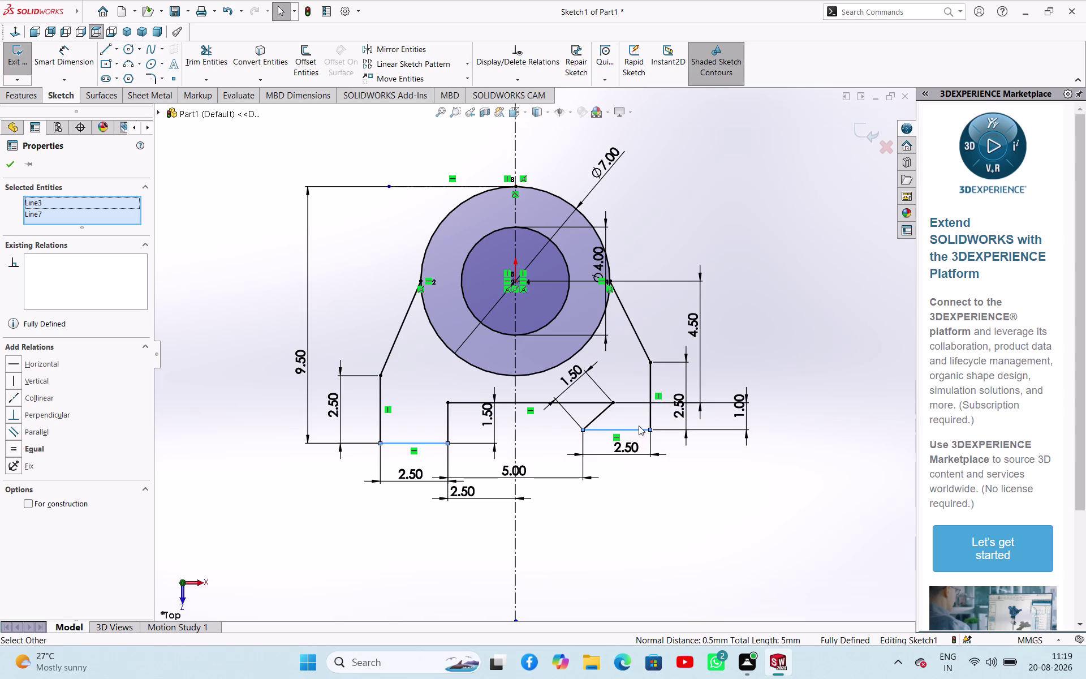
key(Escape)
key(Escape)
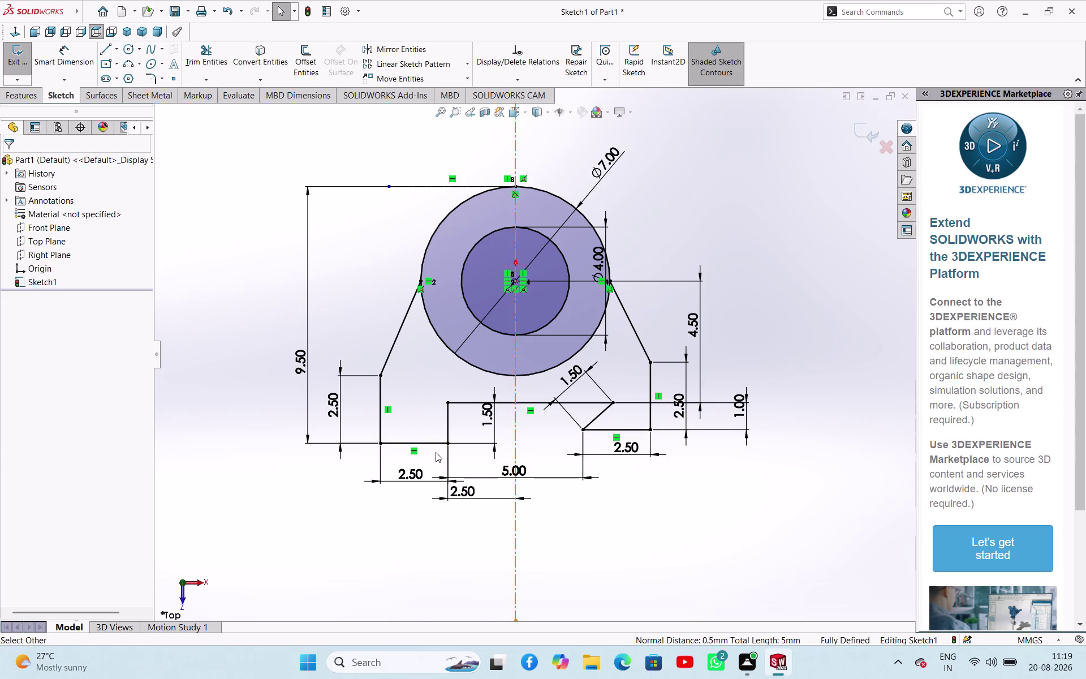
click(429, 442)
click(614, 427)
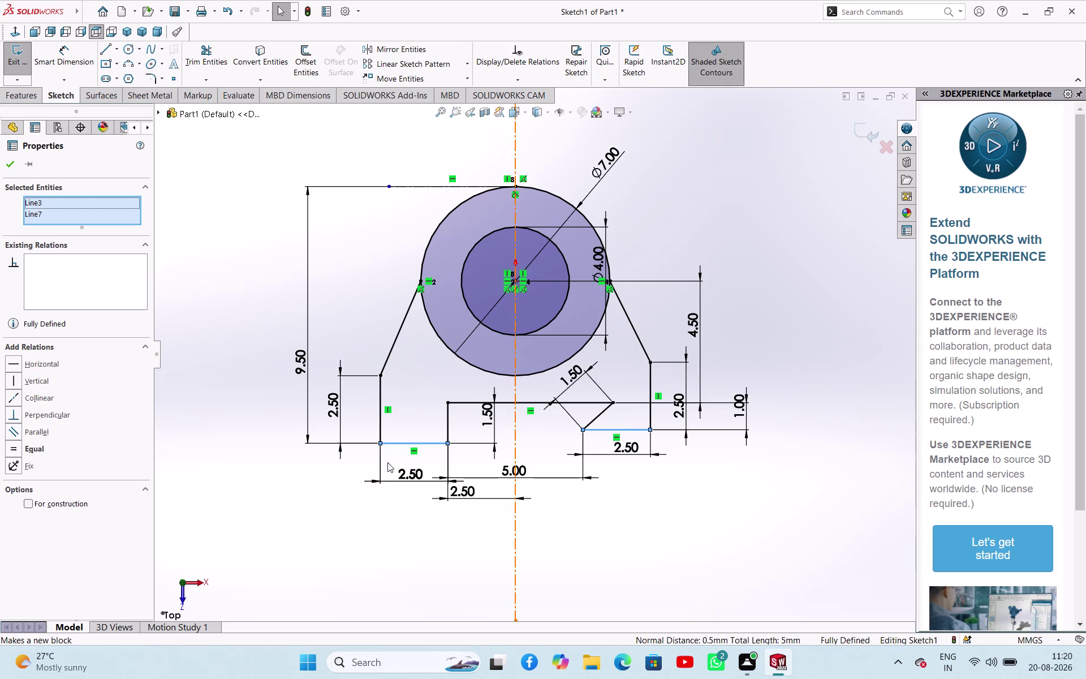
Delete the right-side 1.00 notch depth dimension and another selected sketch item.
key(Escape)
key(Escape)
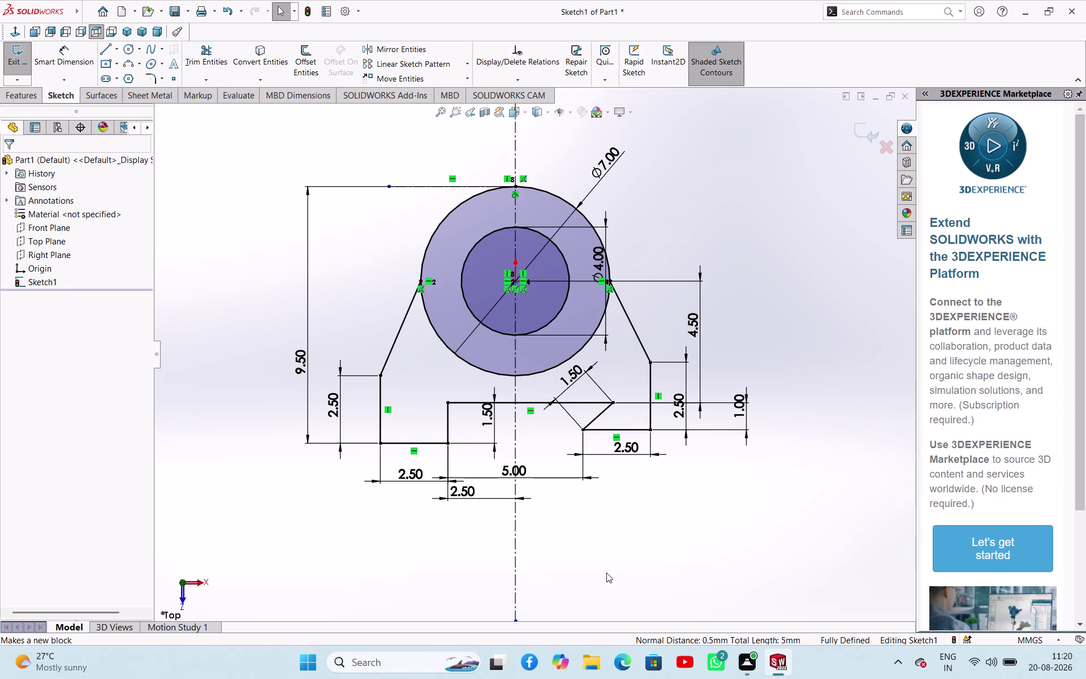
drag(721, 429, 720, 433)
key(Delete)
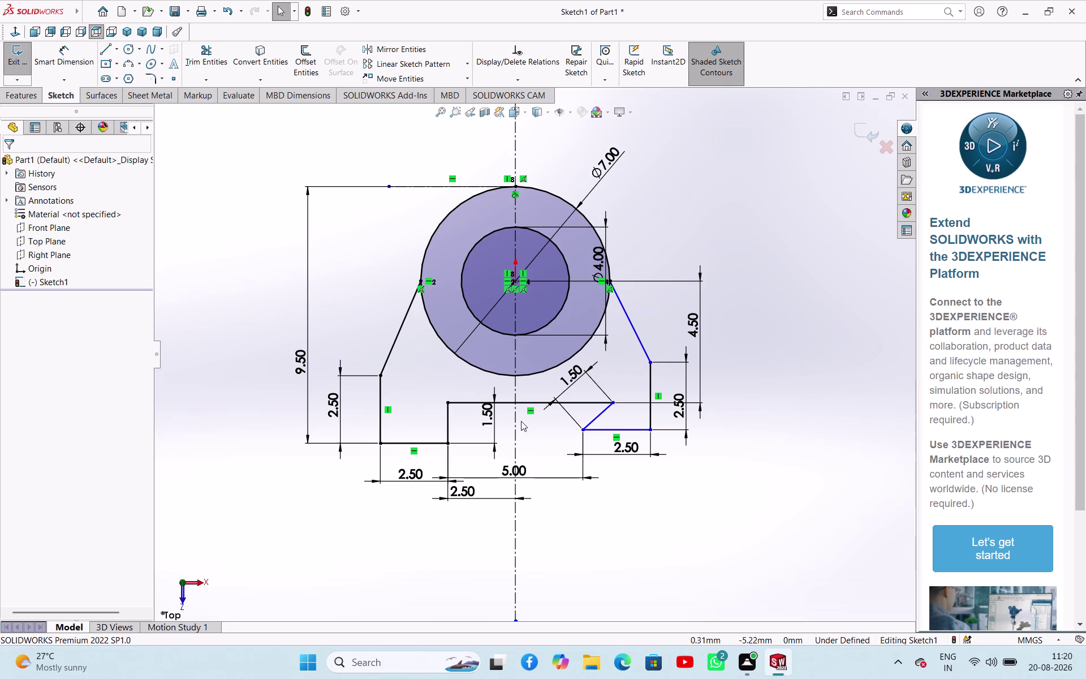
click(485, 425)
key(Delete)
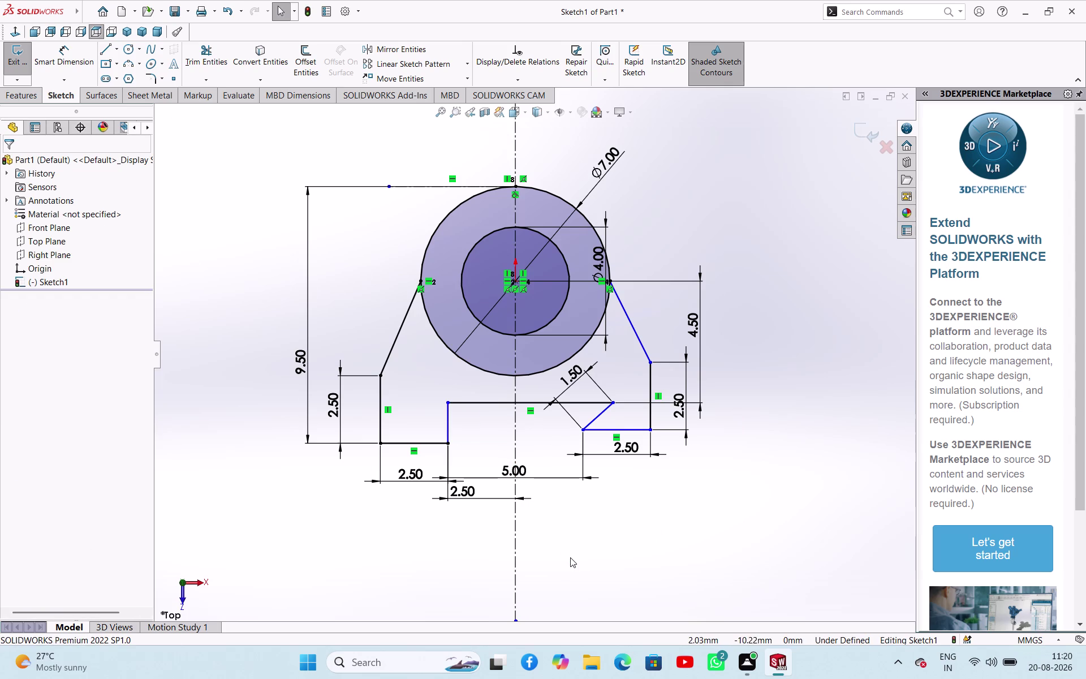
right_drag(659, 588, 701, 471)
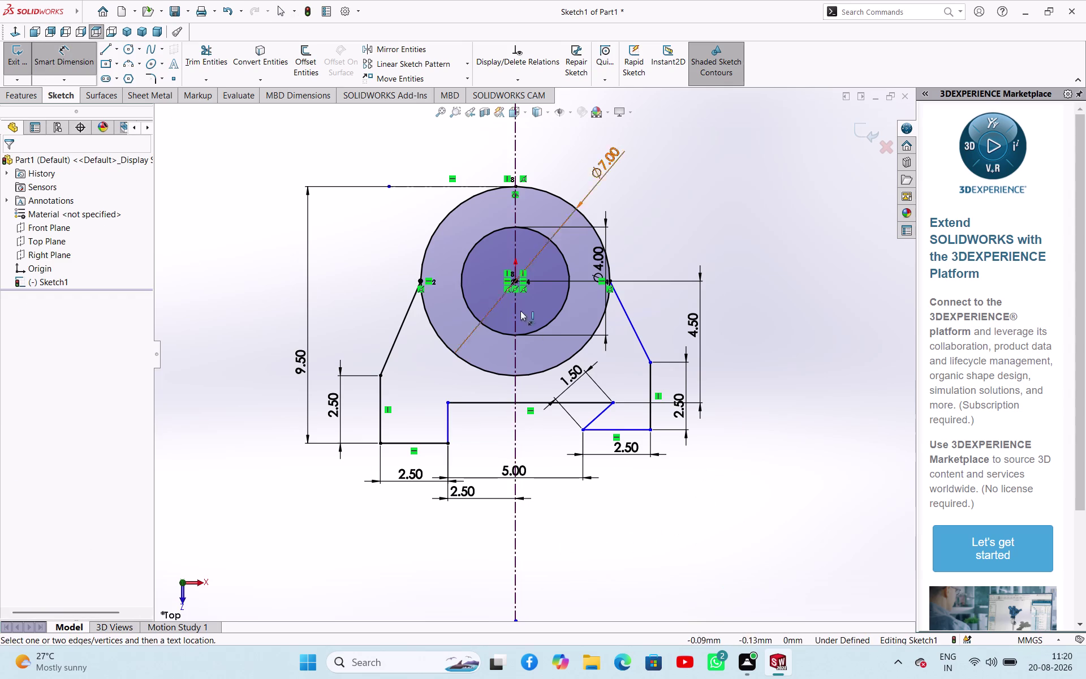
Dimension the right side from the top edge to the bottom-right line at 9.5 mm.
click(628, 429)
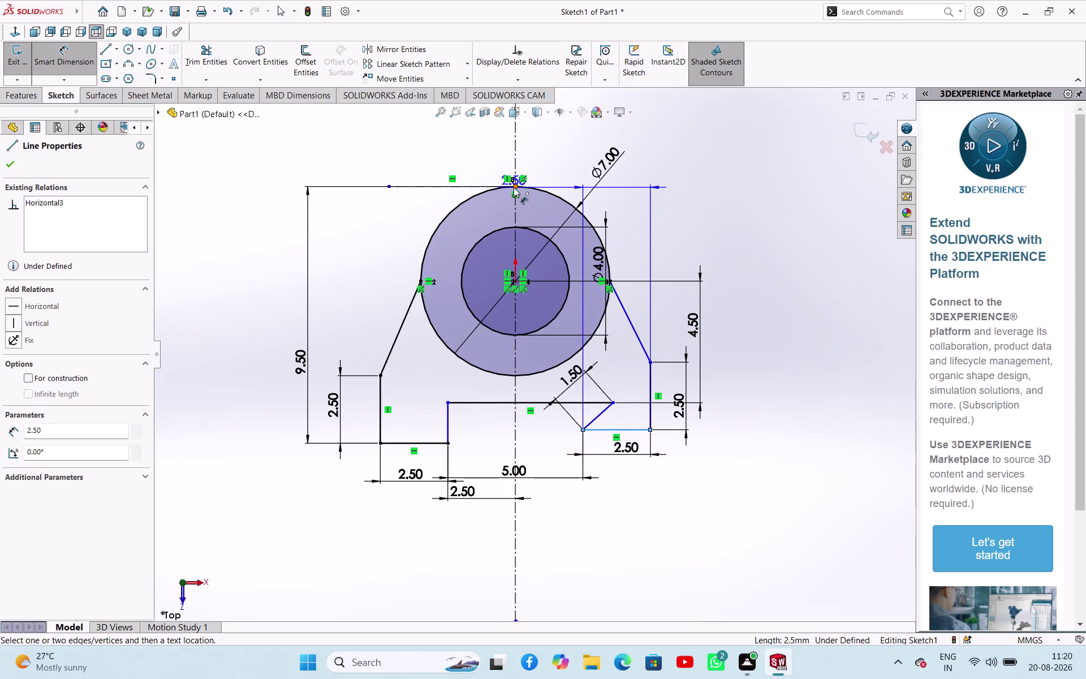
click(514, 186)
click(764, 361)
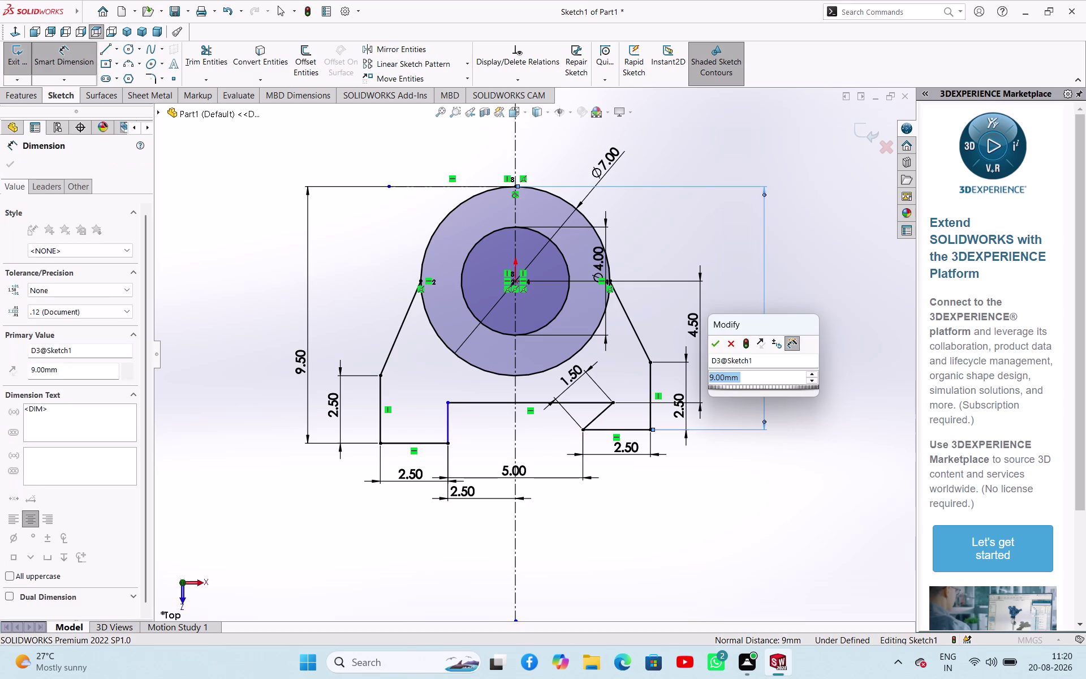
key(9)
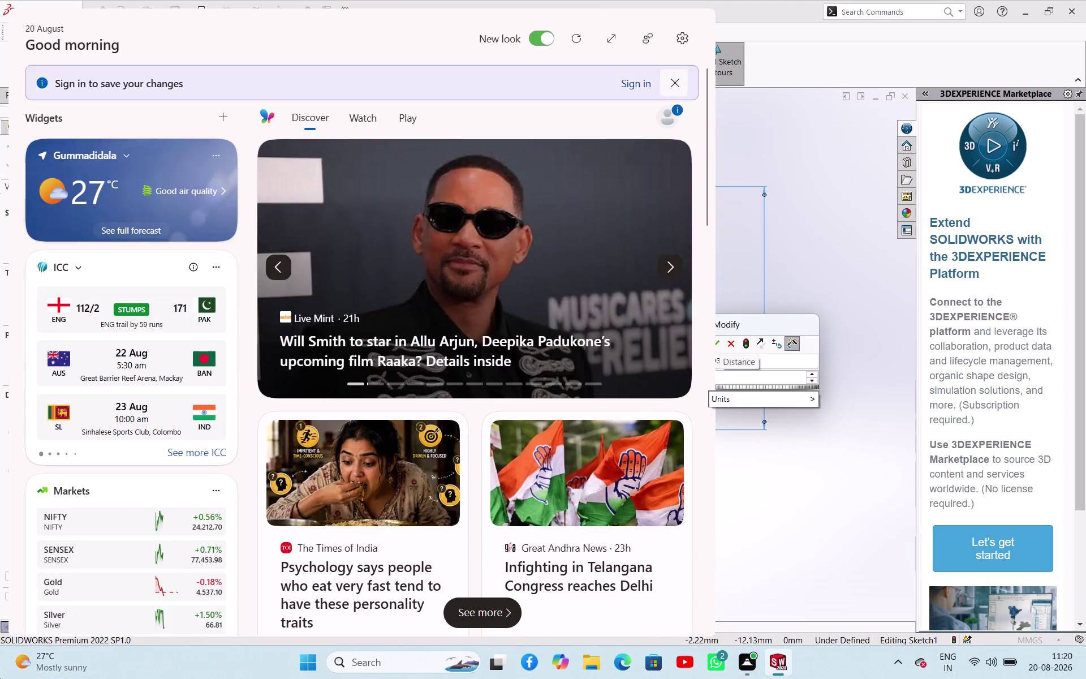
key(period)
key(5)
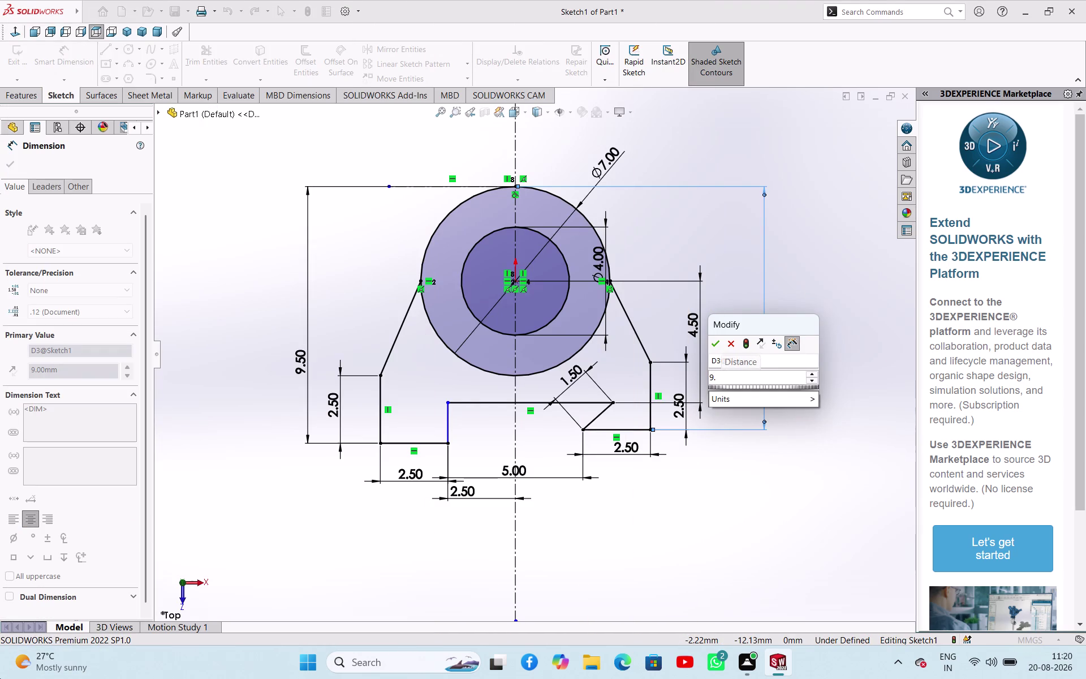
key(Return)
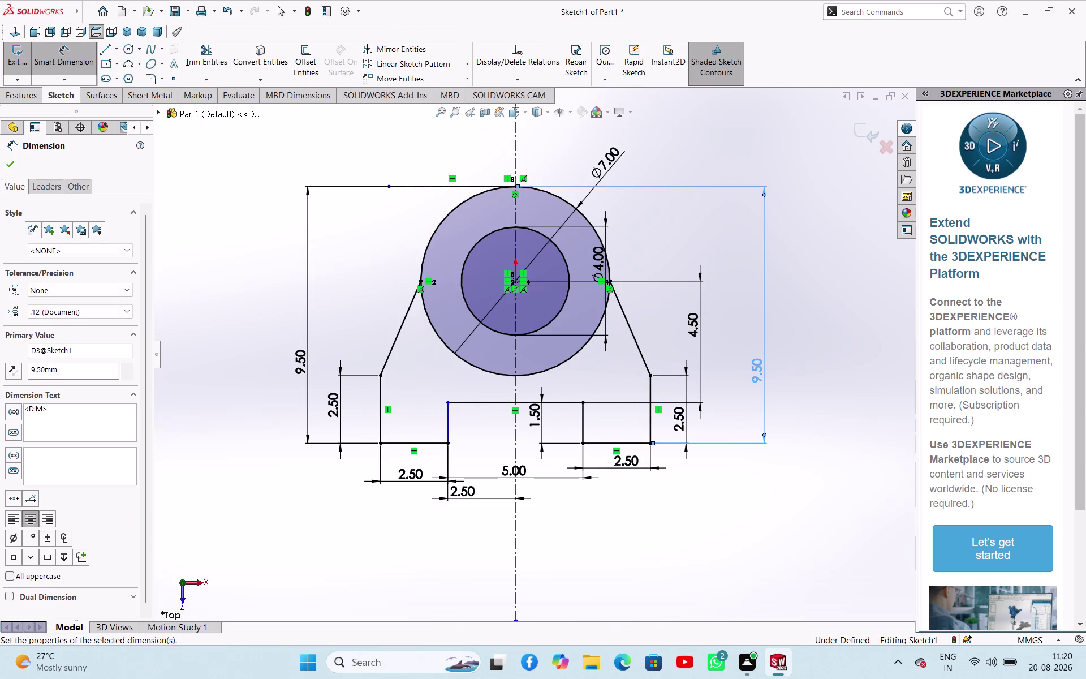
right_click(572, 523)
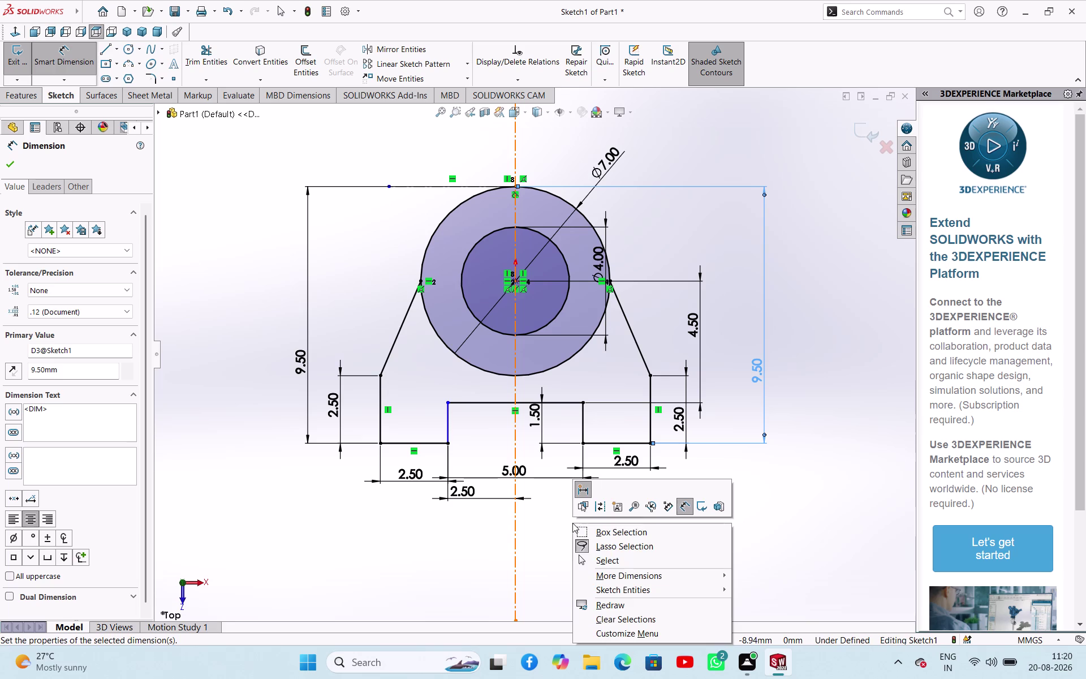
click(597, 562)
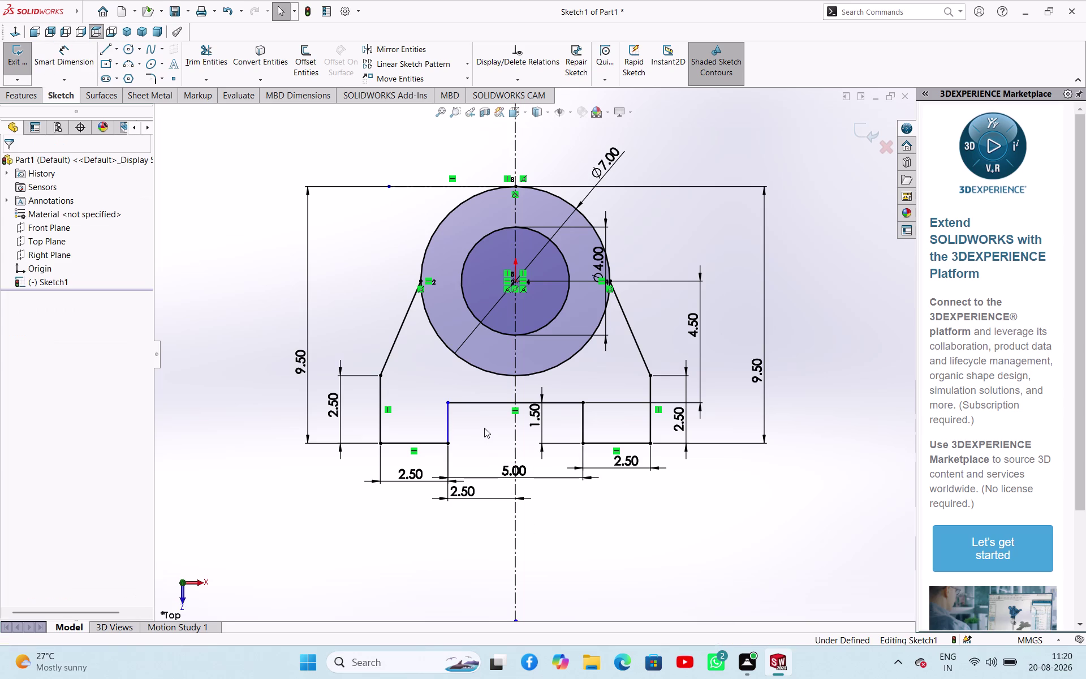
Drag the slot's left side and upper line endpoints, deleting a stray sketch item.
drag(448, 404, 478, 407)
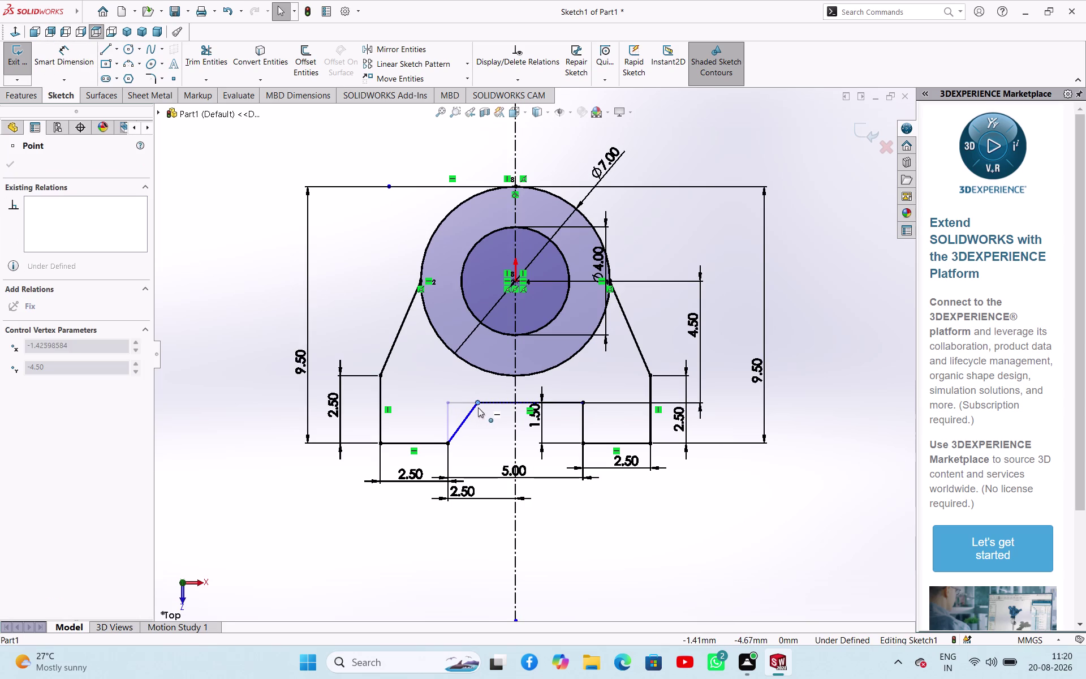
drag(478, 407, 420, 410)
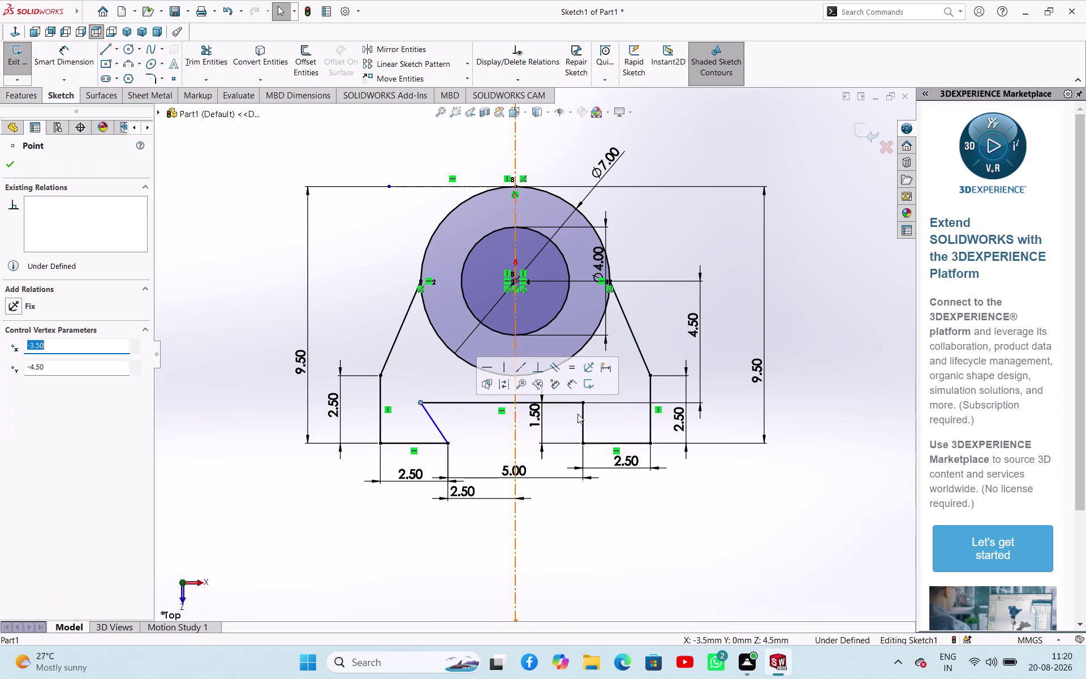
drag(585, 404, 614, 405)
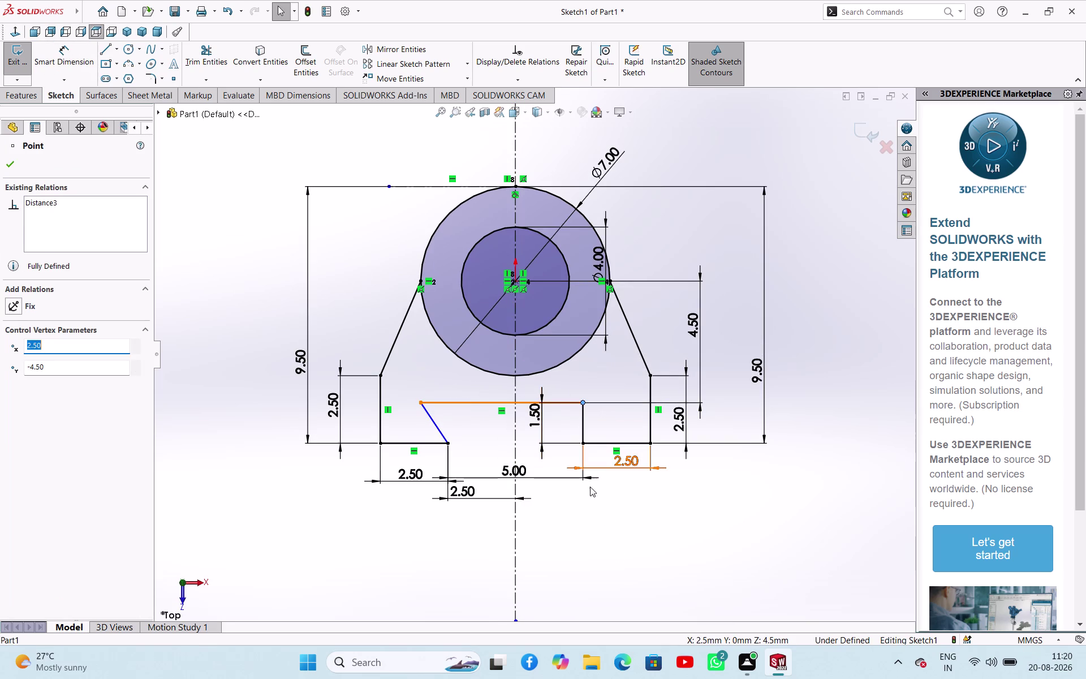
click(617, 551)
drag(584, 404, 617, 406)
click(622, 521)
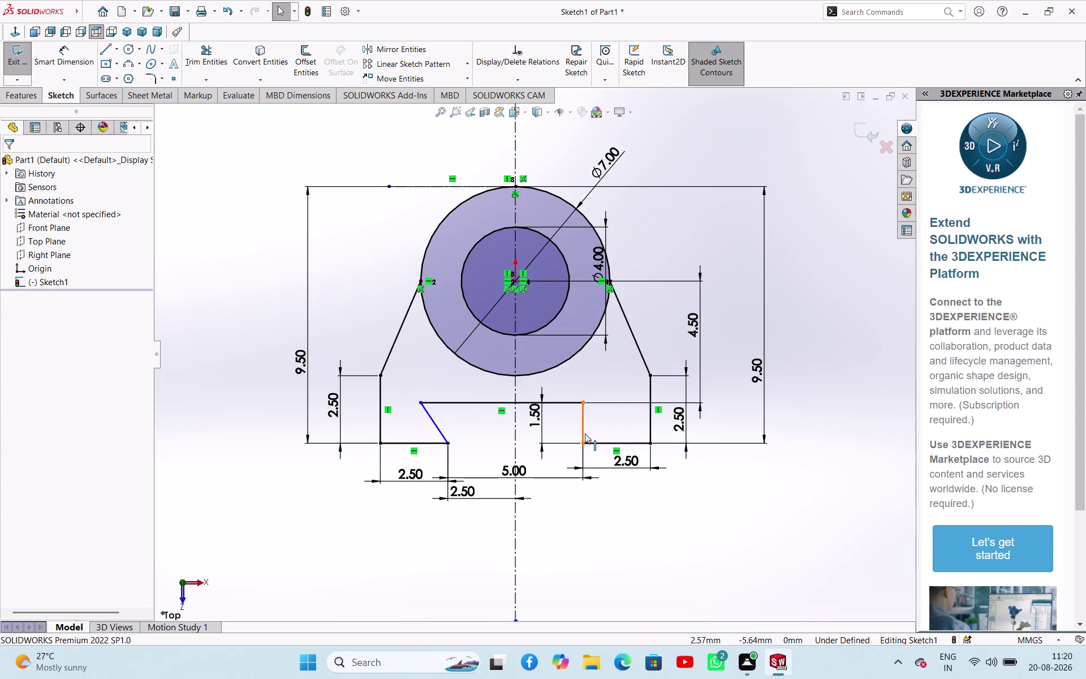
click(585, 433)
key(Delete)
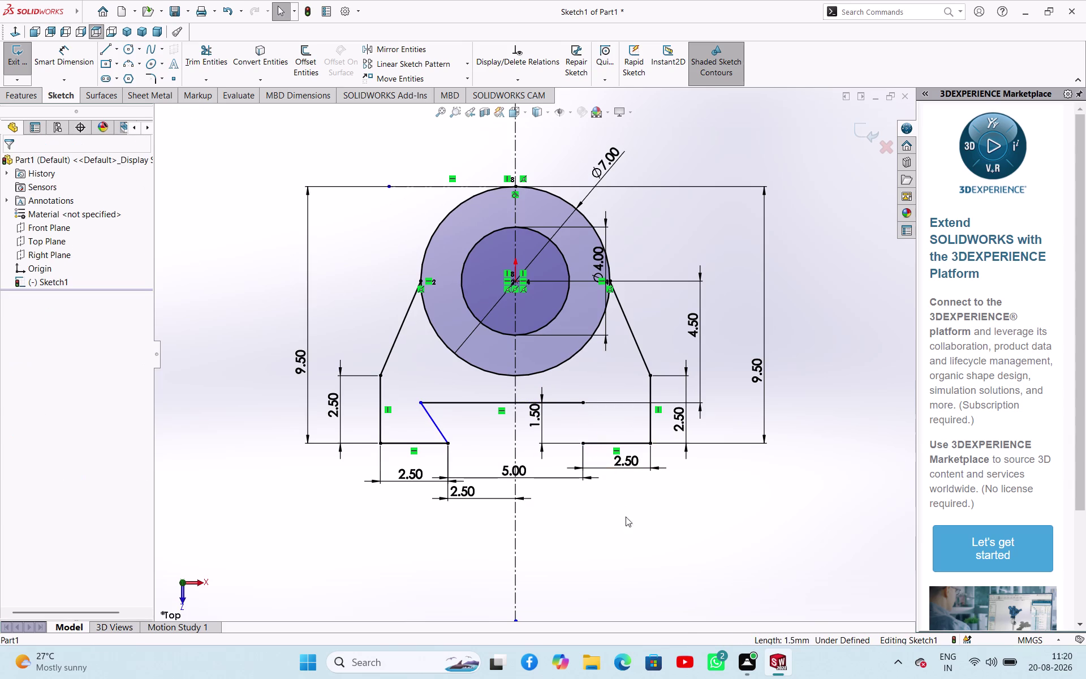
Extend the upper slot line's right endpoint past the centreline.
drag(582, 402, 604, 405)
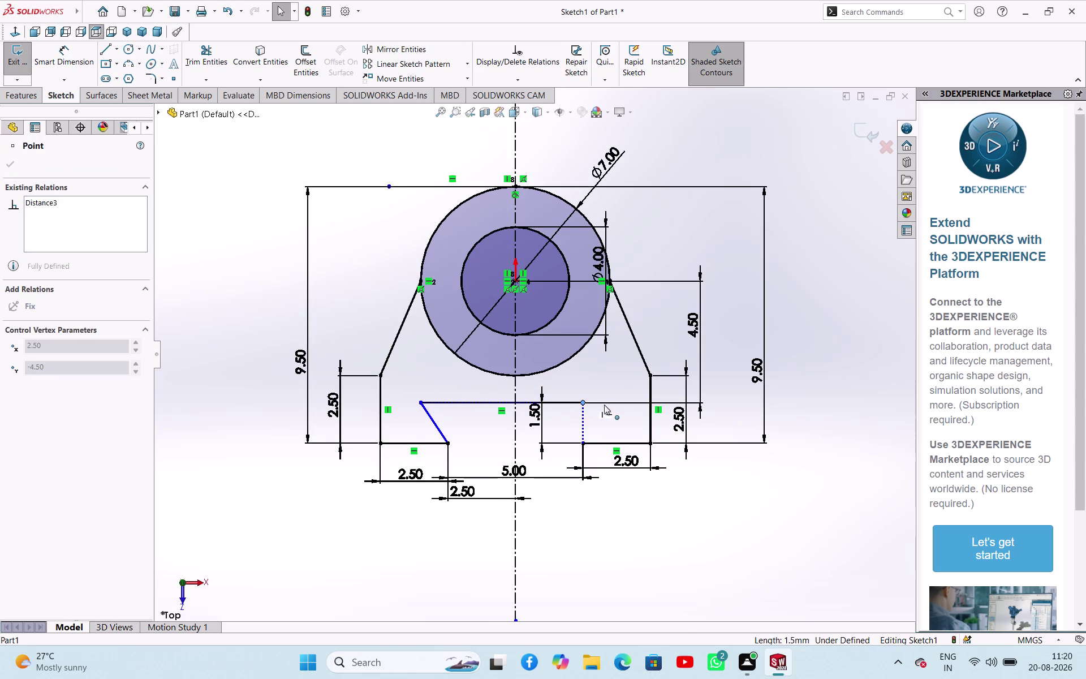
drag(603, 405, 605, 405)
click(581, 537)
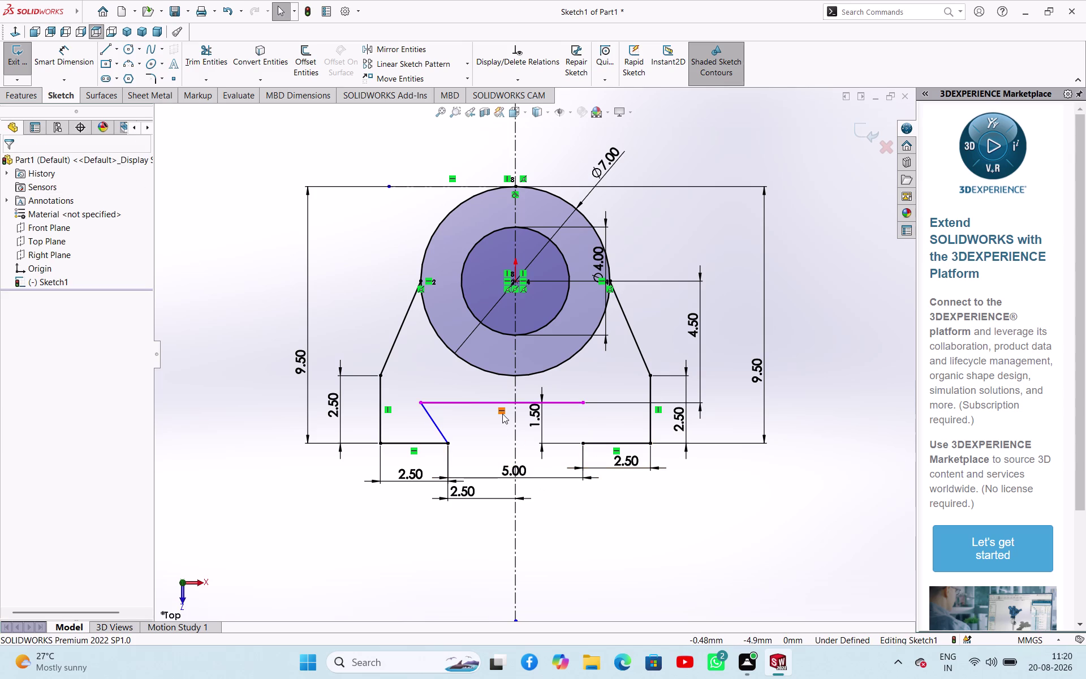
click(502, 413)
key(Delete)
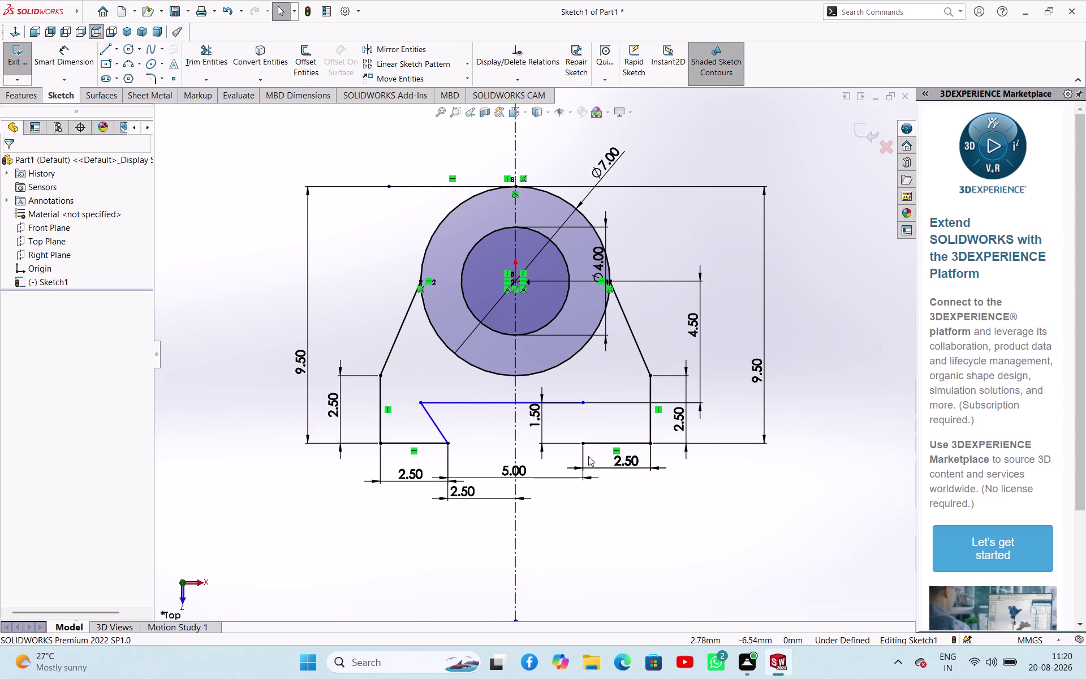
drag(582, 402, 604, 408)
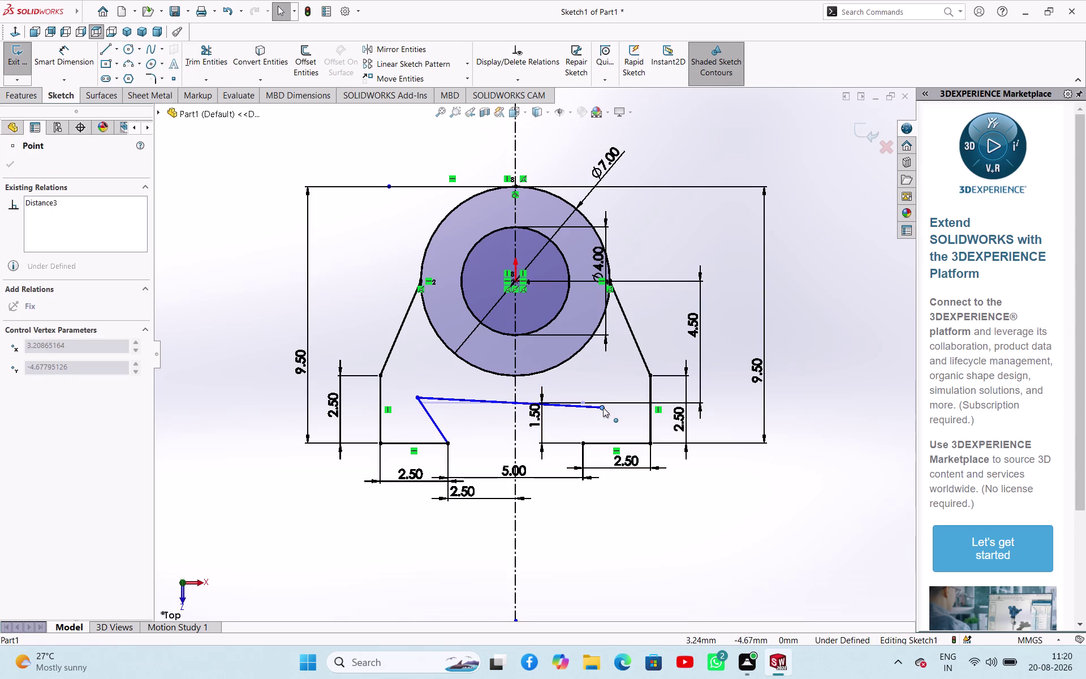
drag(604, 407, 605, 374)
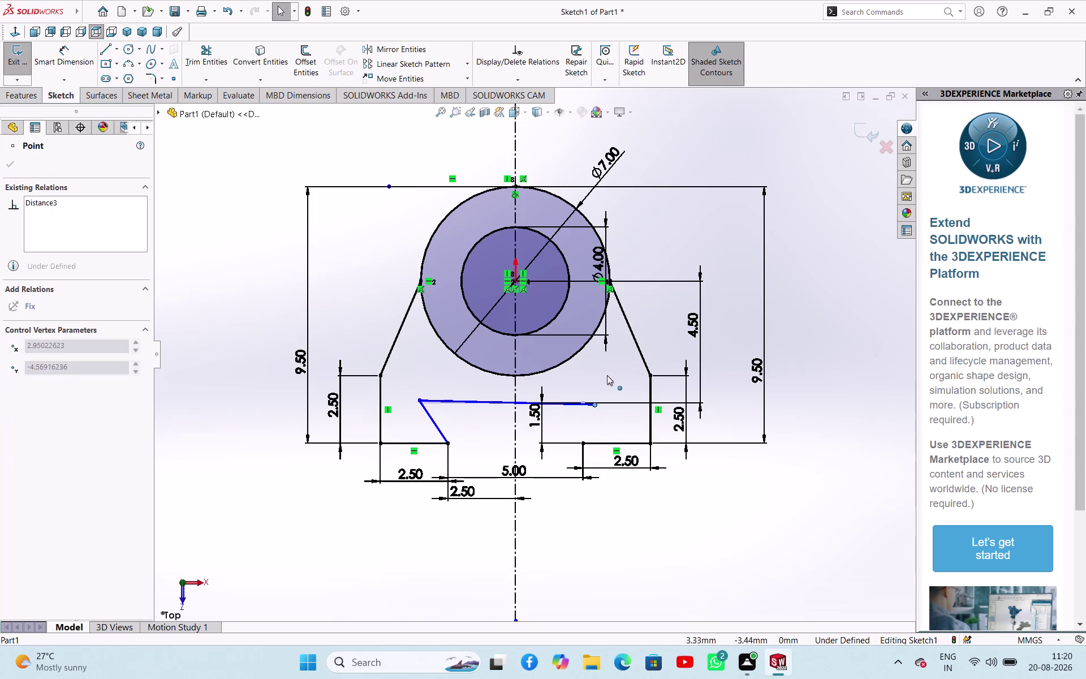
drag(605, 374, 620, 376)
click(634, 529)
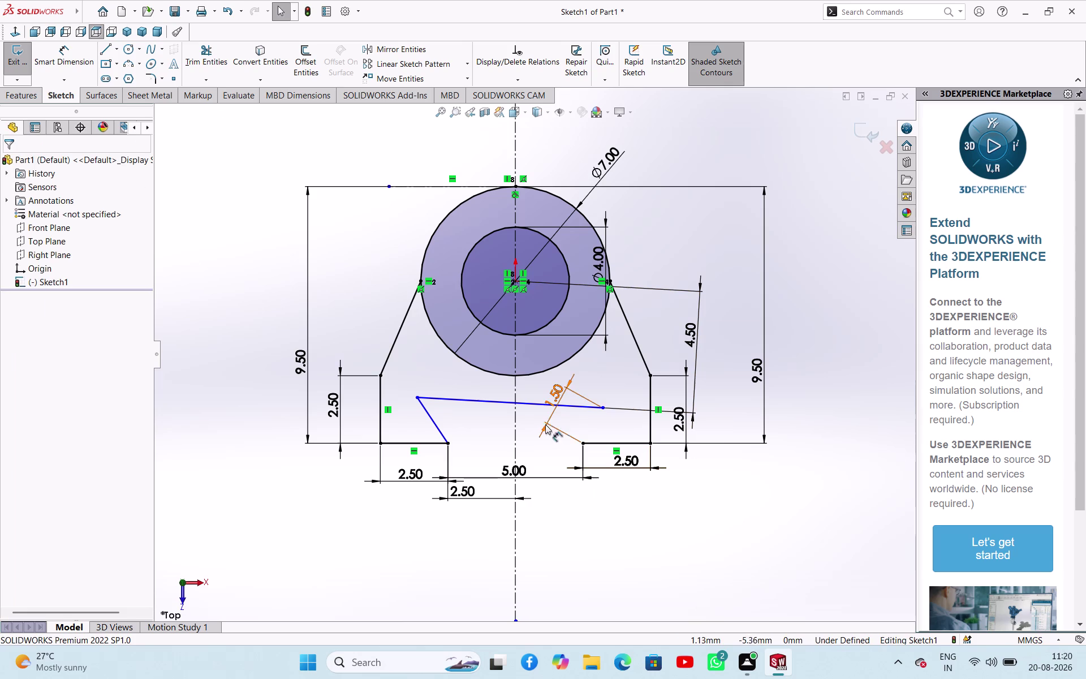
click(552, 417)
key(Delete)
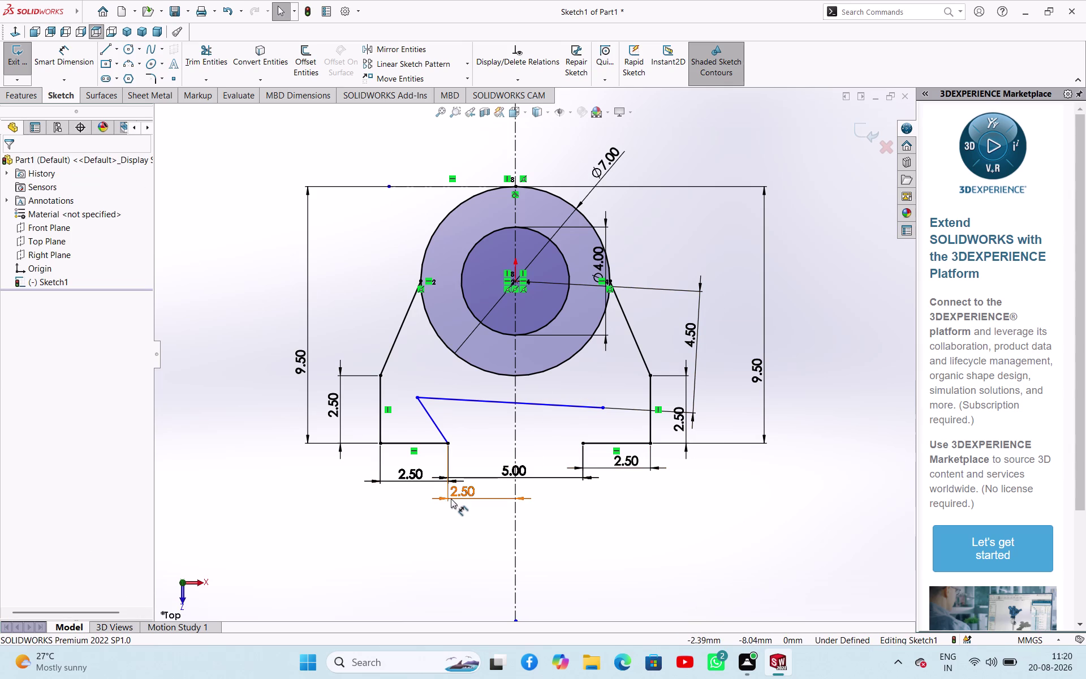
Give the slot's upper line a Horizontal relation.
click(575, 405)
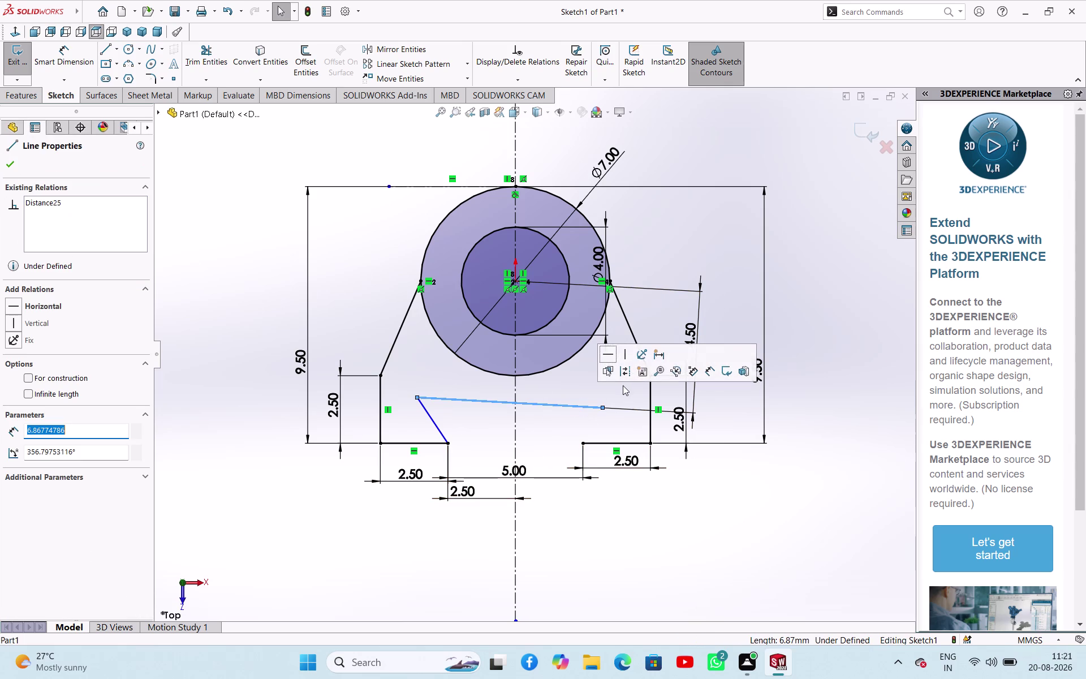
click(610, 354)
click(643, 506)
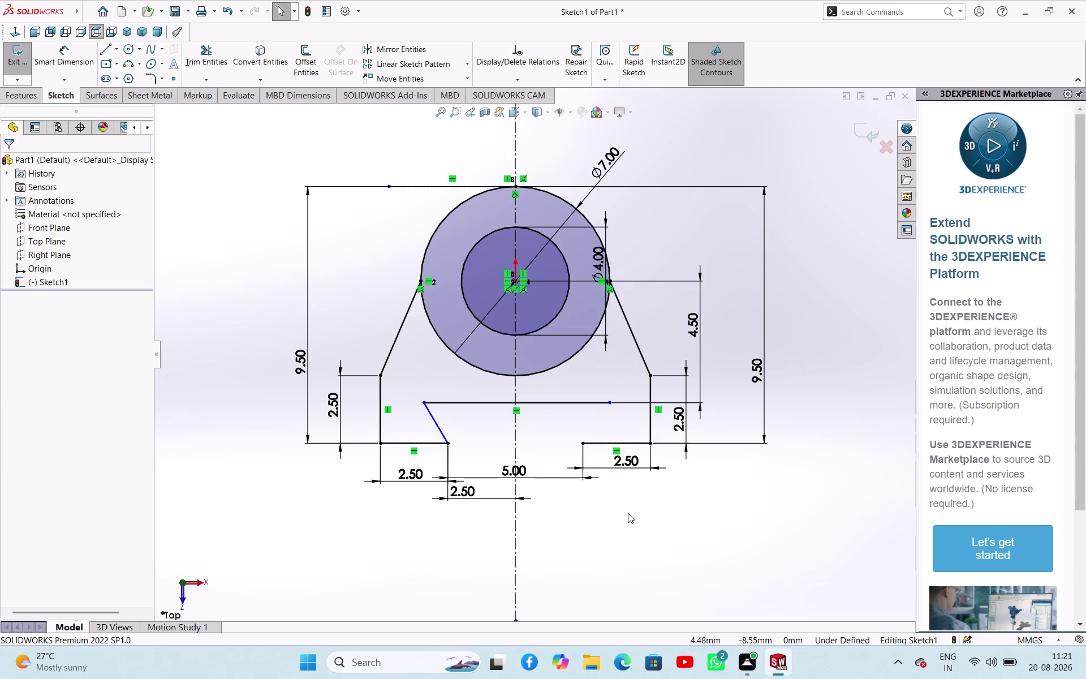
click(111, 52)
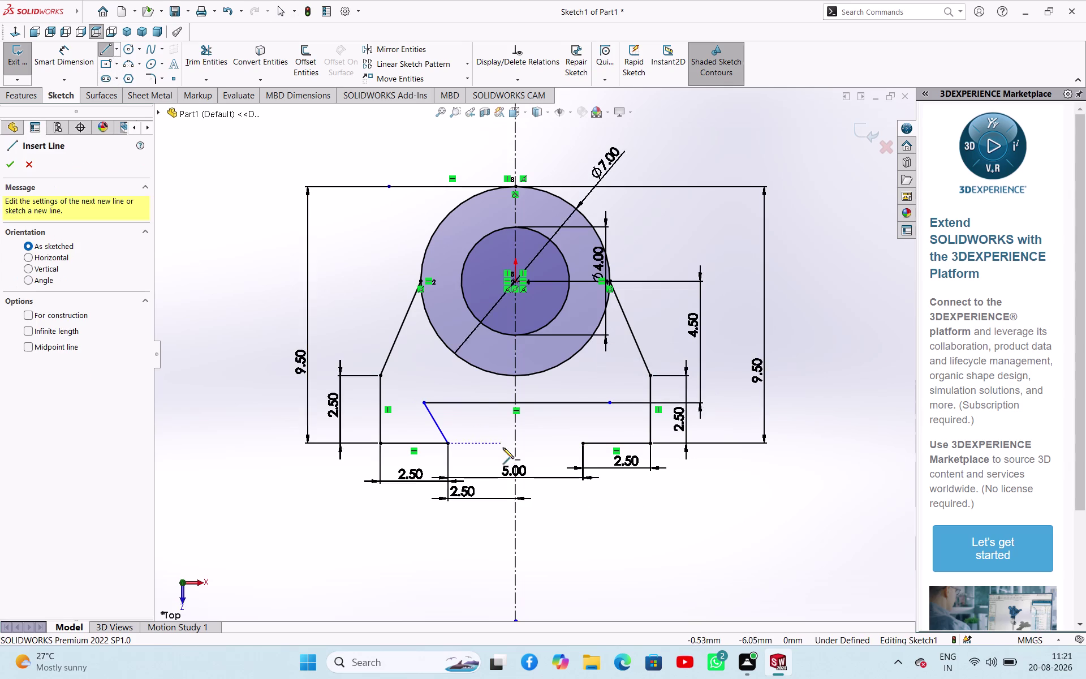
Draw a right angled side line from the upper line's right end to the bottom edge.
click(582, 442)
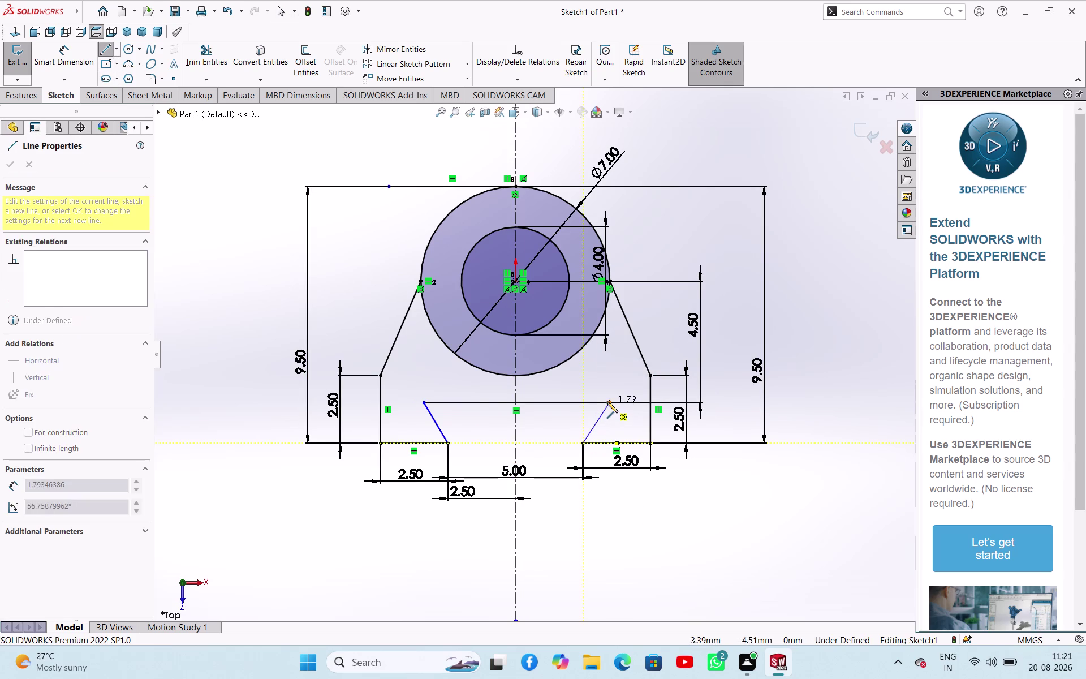
click(607, 401)
right_click(618, 486)
click(644, 500)
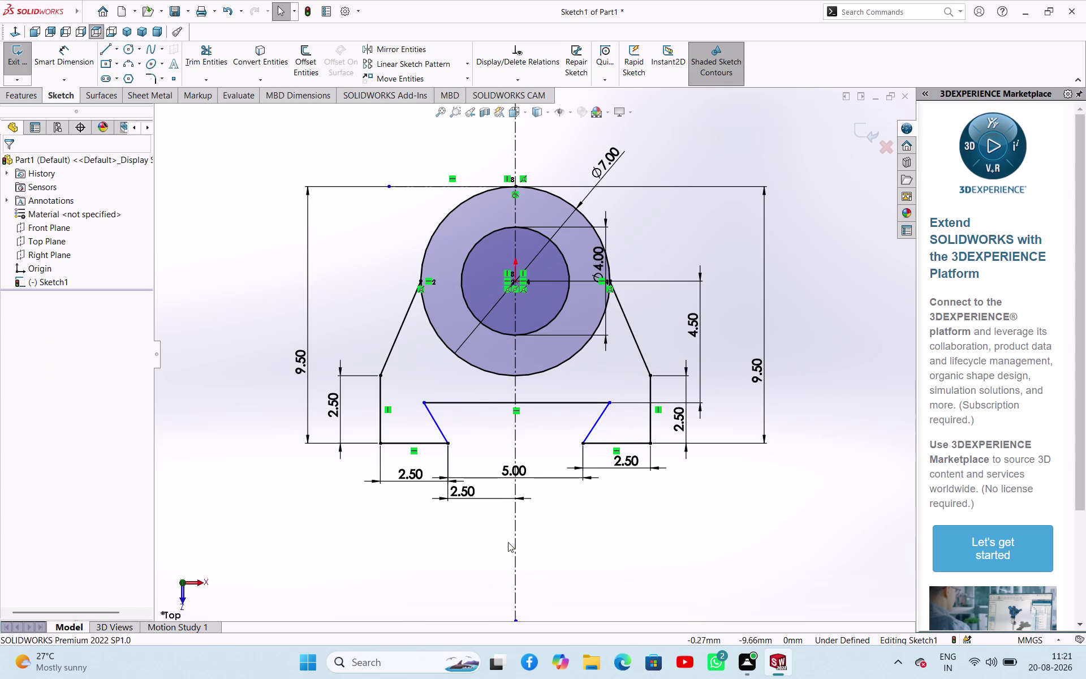
Delete the left and right angled side lines, keeping the horizontal upper line.
click(434, 420)
key(Delete)
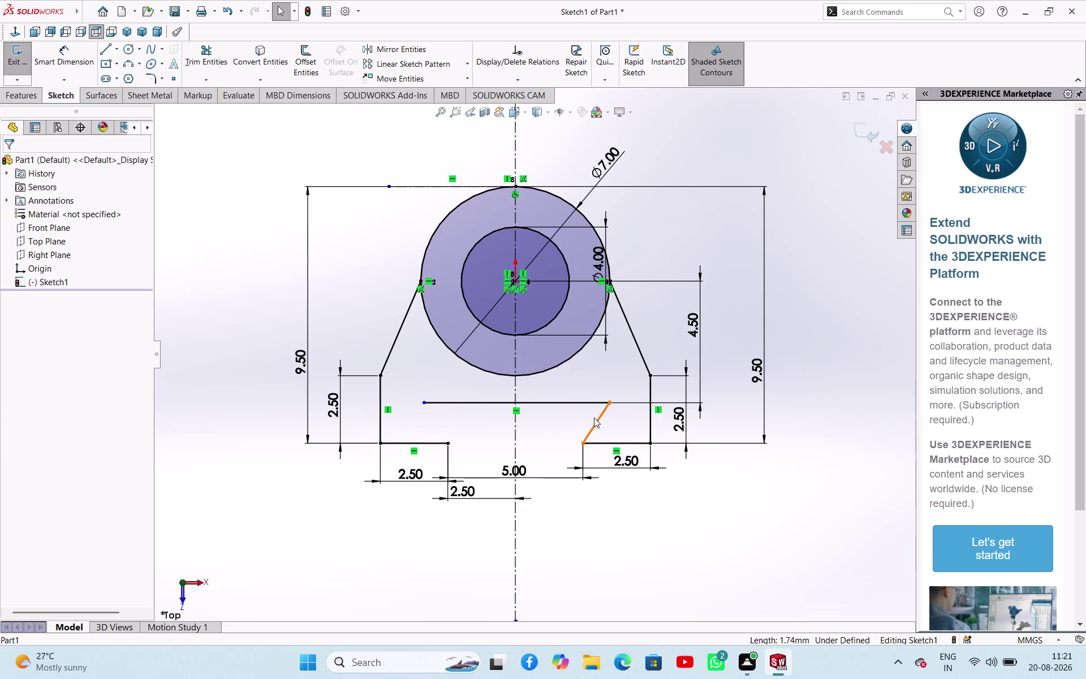
click(594, 418)
key(Delete)
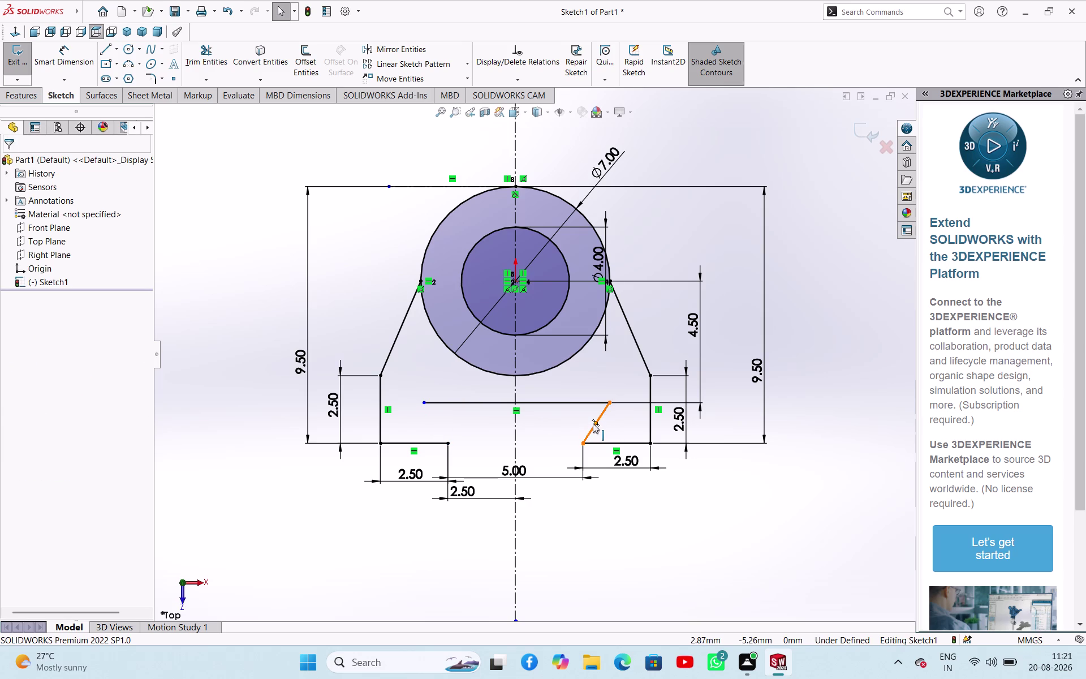
click(602, 416)
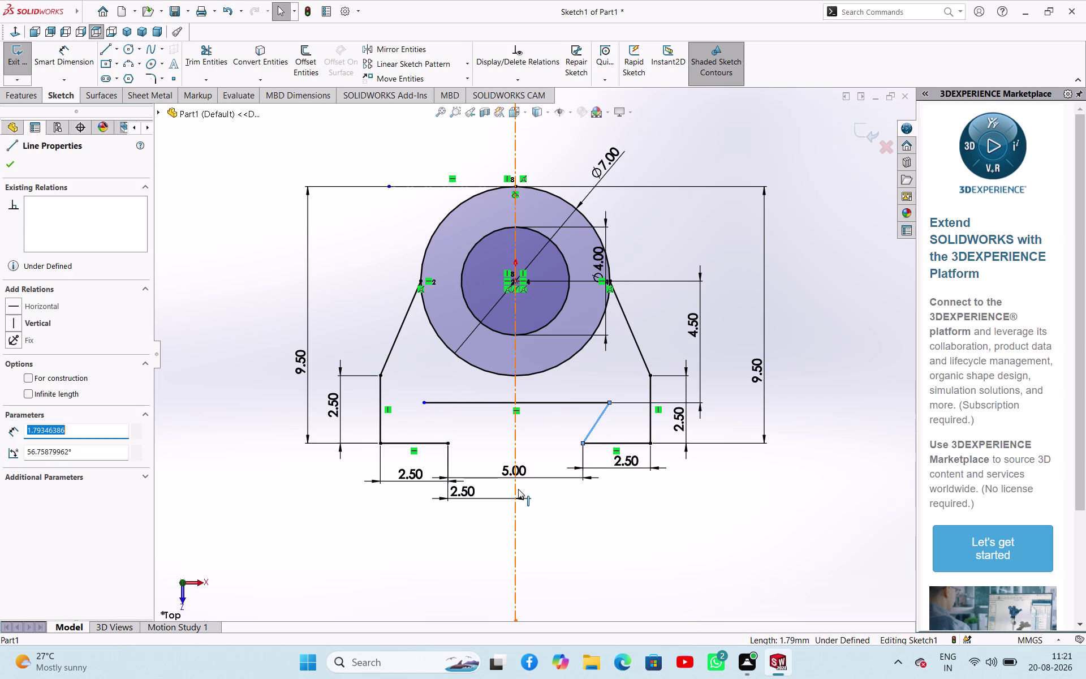
key(Delete)
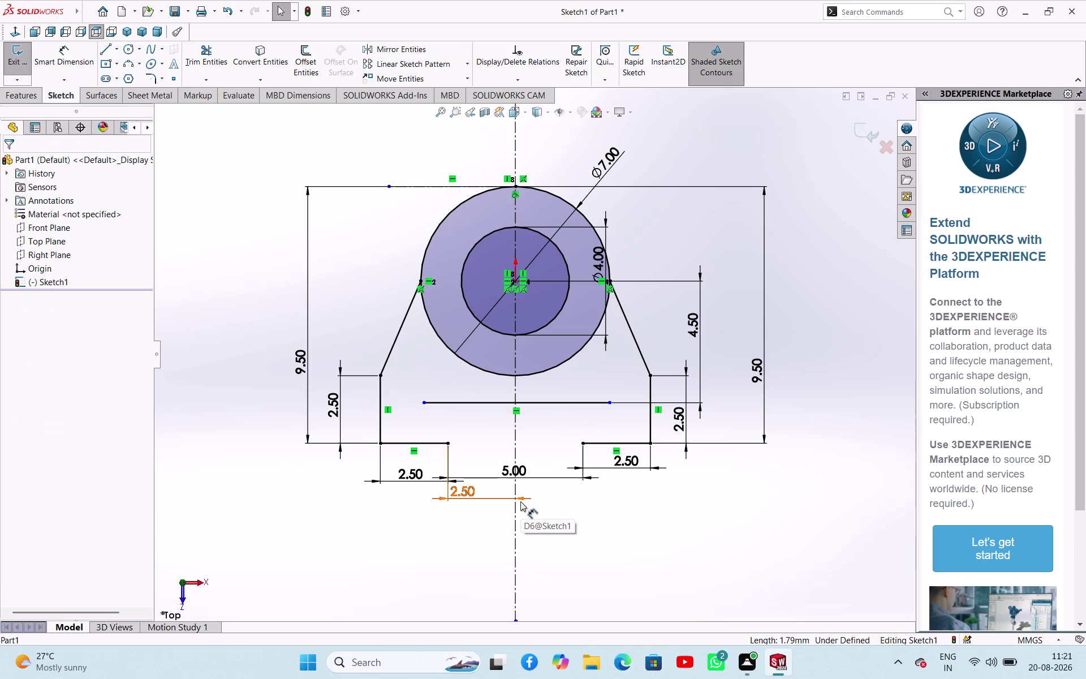
click(564, 400)
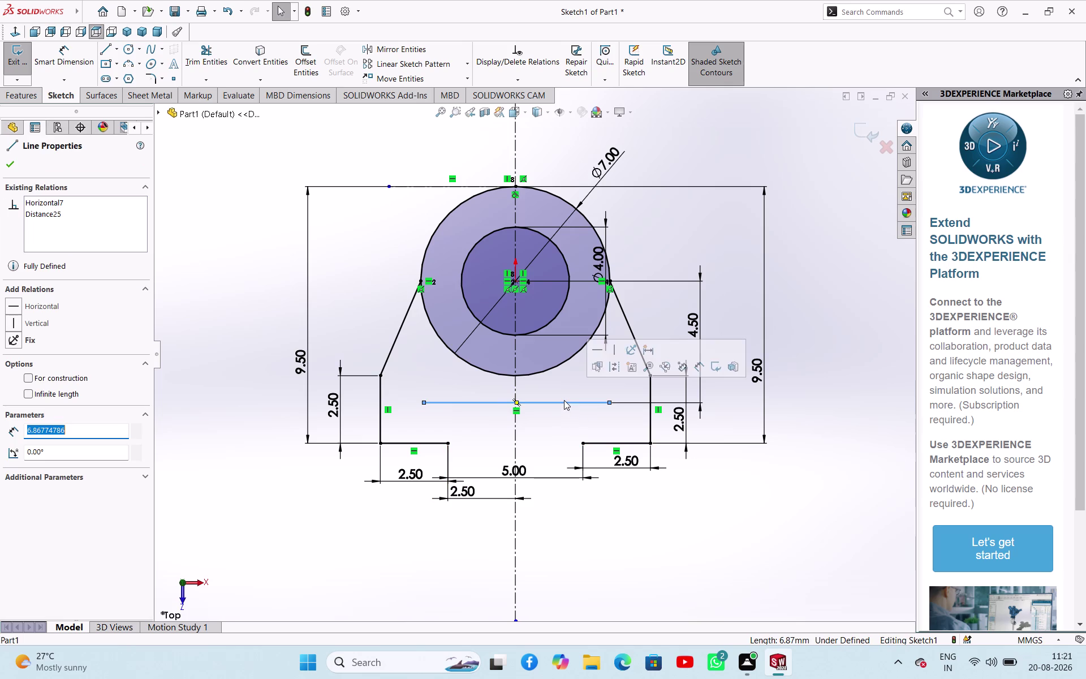
click(617, 558)
right_drag(628, 564, 663, 467)
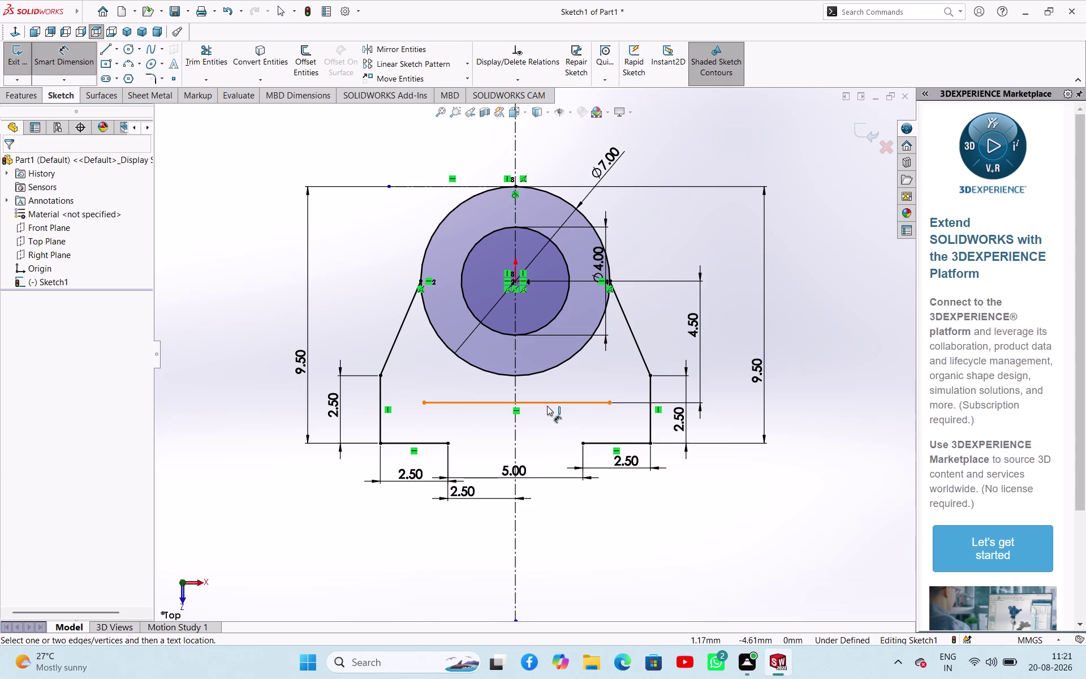
Dimension the slot's upper line to a length of 8.00.
click(547, 405)
click(551, 386)
key(8)
key(Return)
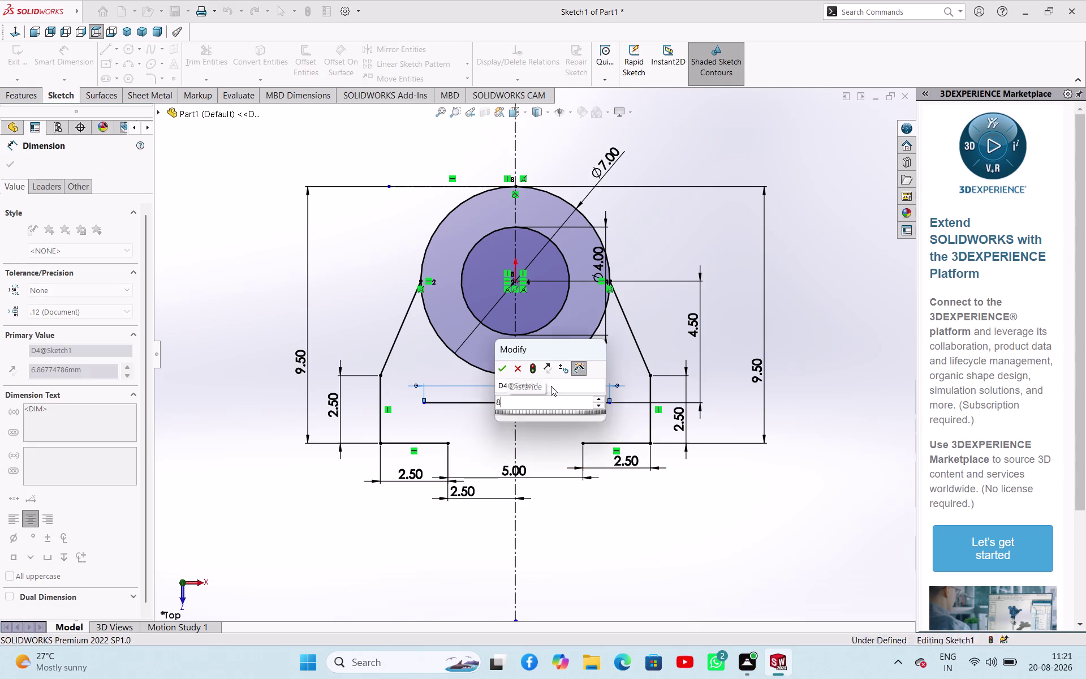
click(420, 406)
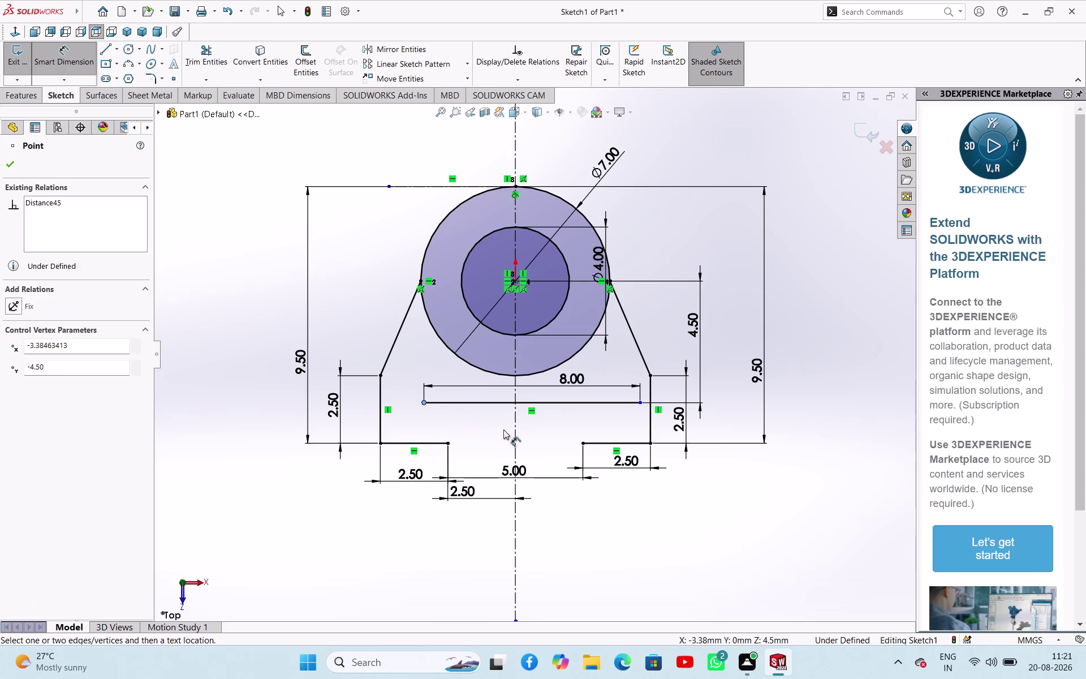
Dimension the upper line's left endpoint 4.00 from the centreline.
click(514, 434)
click(479, 414)
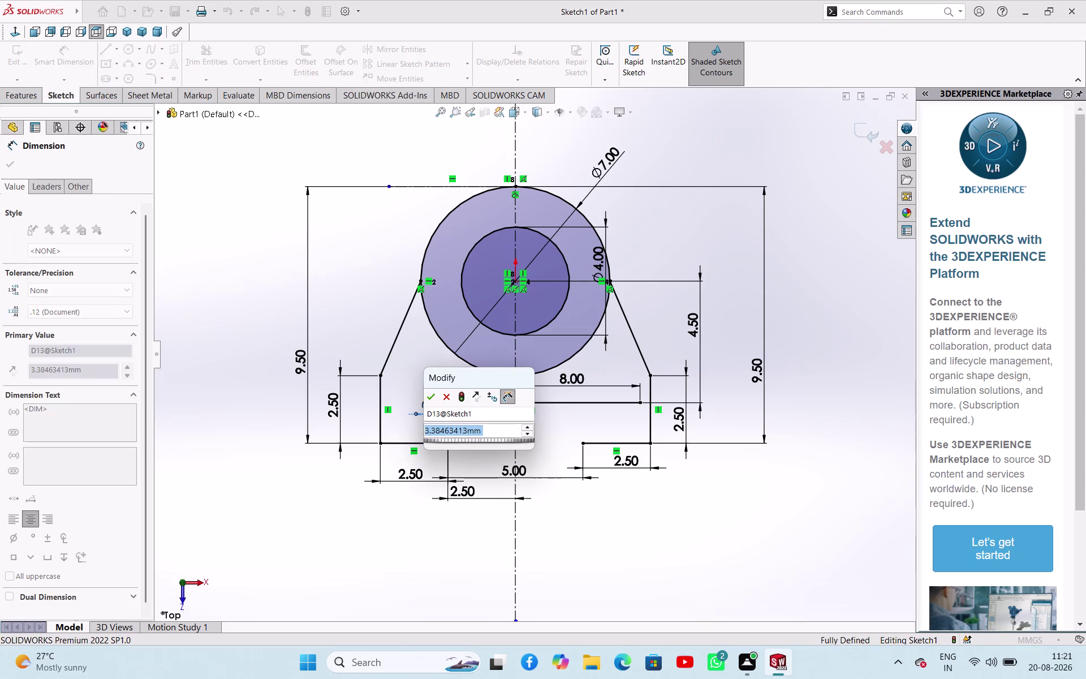
key(4)
key(Return)
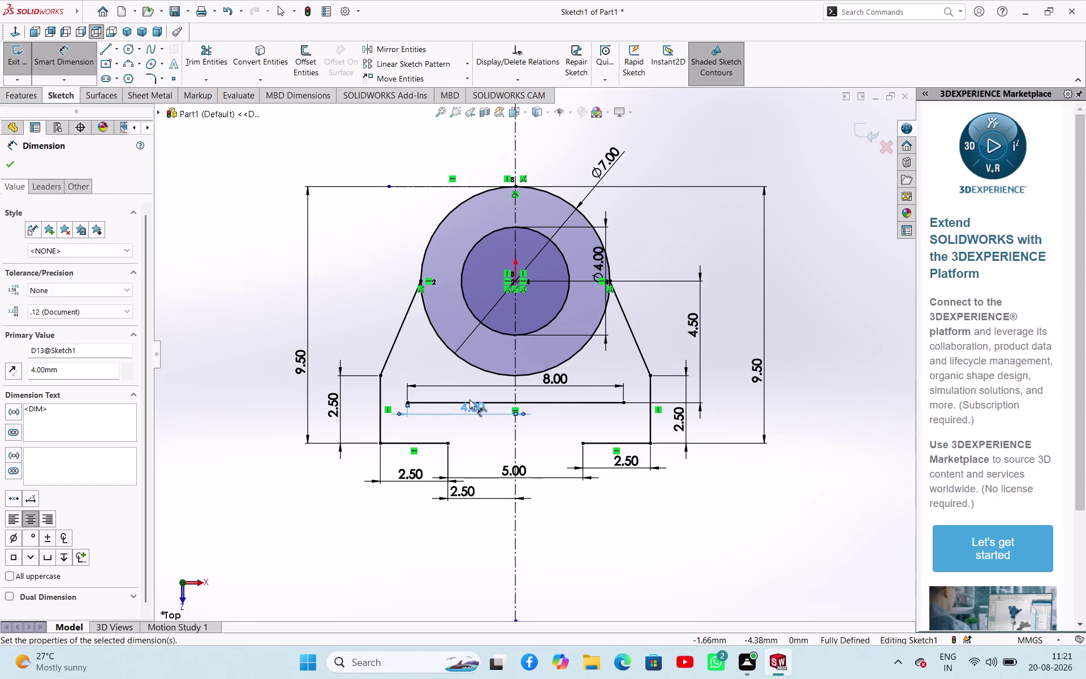
right_click(392, 518)
click(419, 557)
right_drag(406, 580, 351, 497)
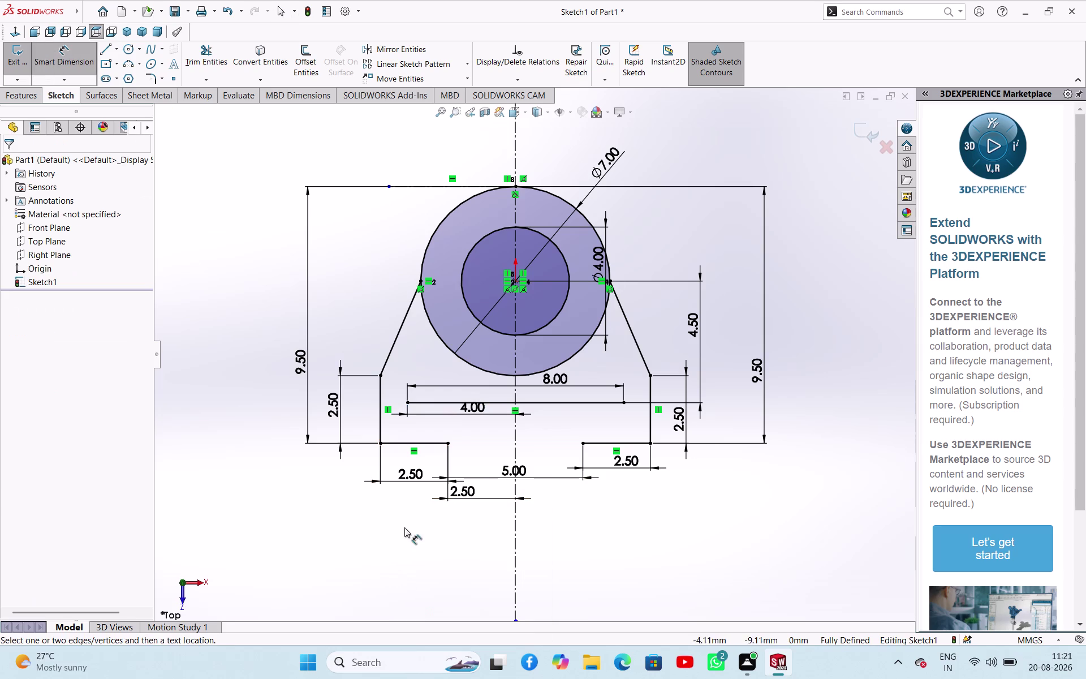
right_drag(405, 528, 282, 559)
Draw the left slanted side from the left bottom edge to the upper line's left end.
click(448, 445)
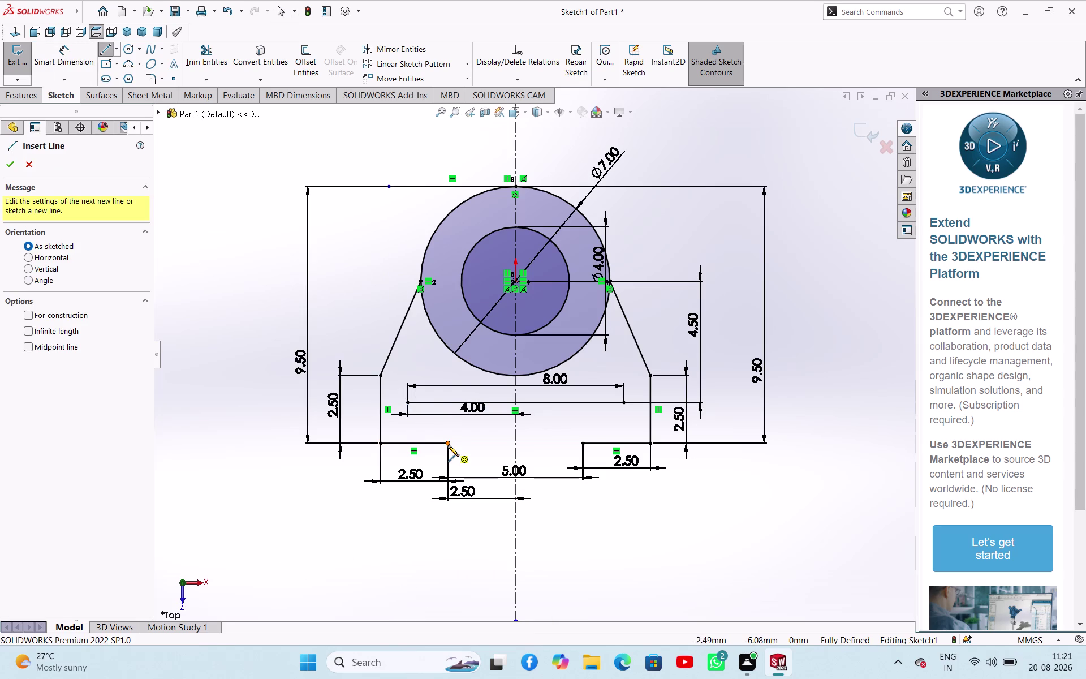
click(405, 403)
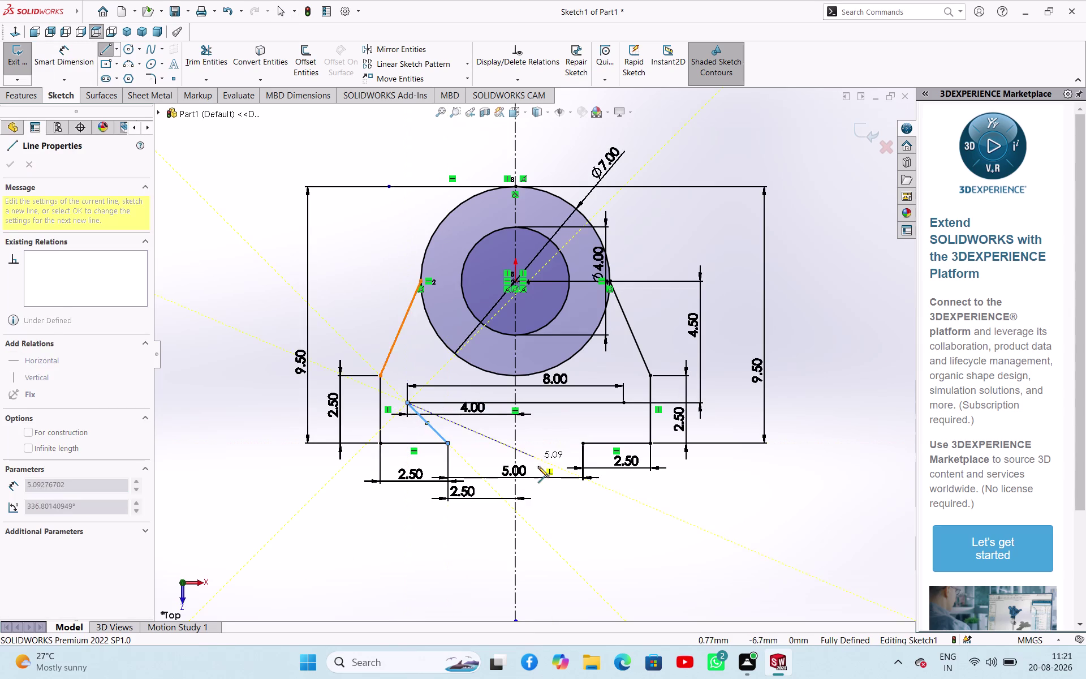
key(Escape)
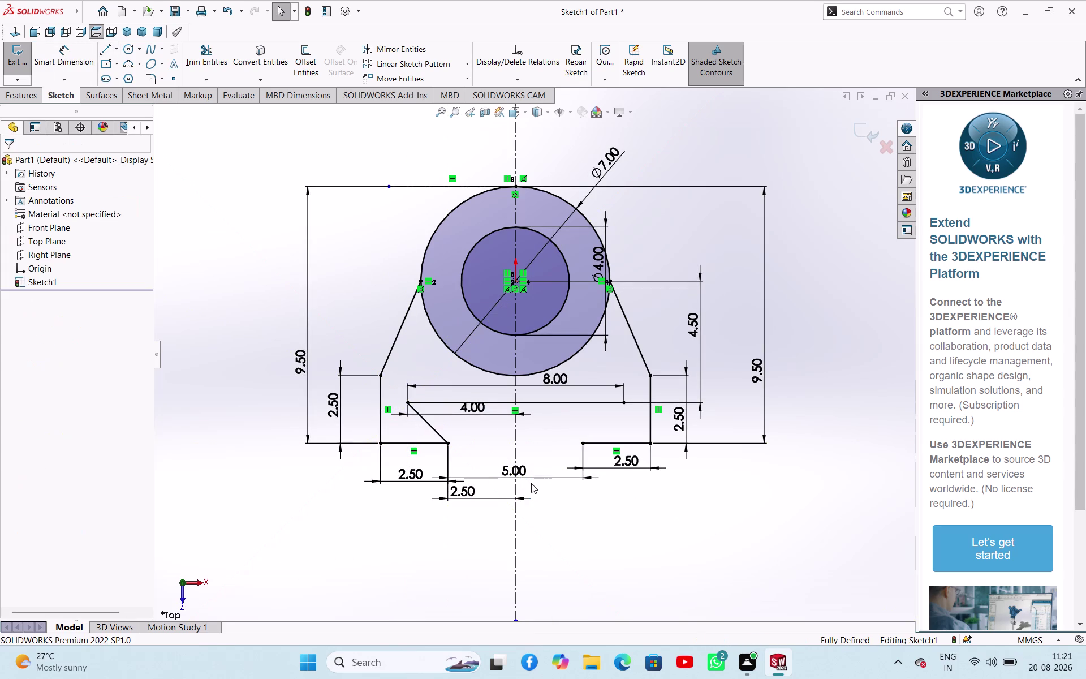
right_drag(622, 521, 530, 556)
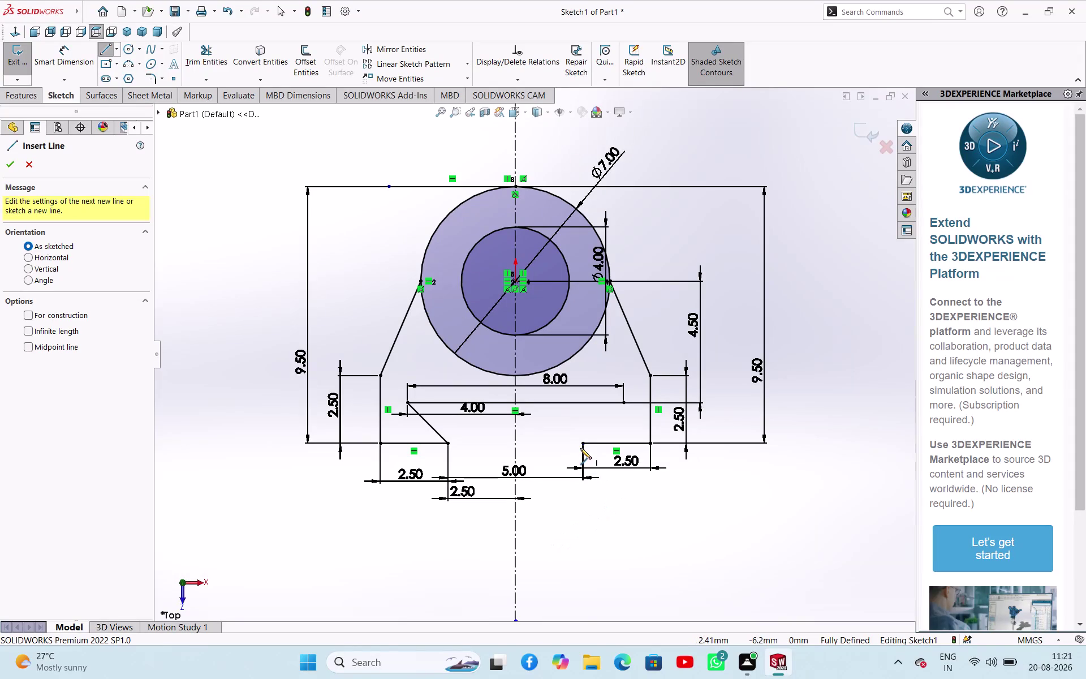
Draw the right slanted side from the right bottom edge's inner end to the upper line's right end.
click(581, 444)
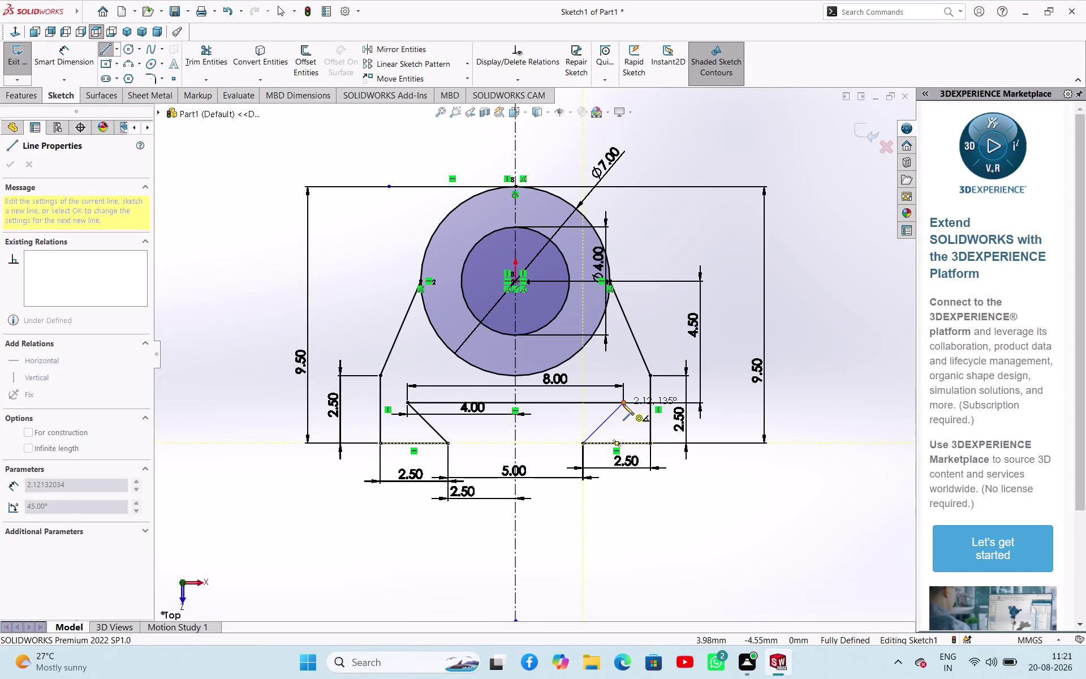
click(622, 404)
right_click(656, 502)
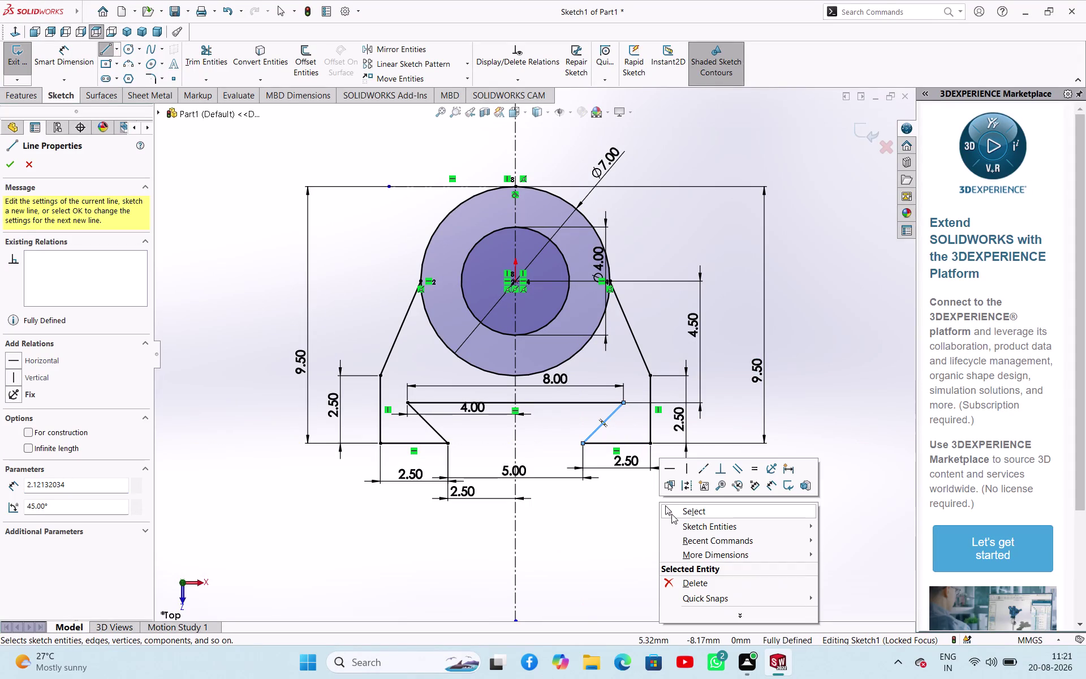
click(672, 514)
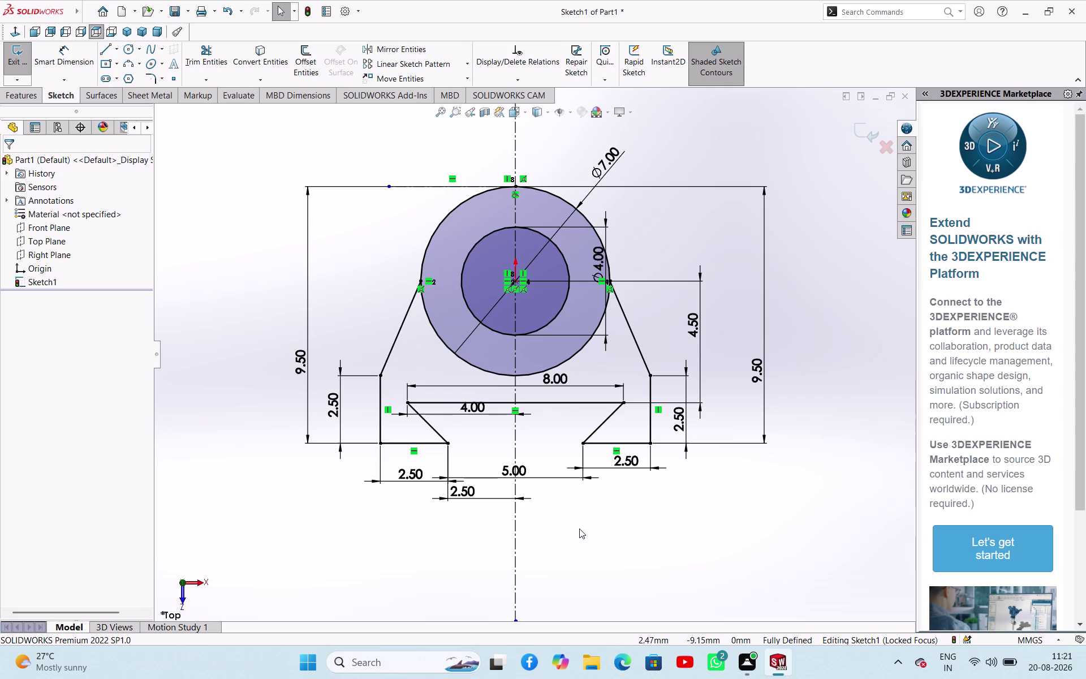
right_drag(375, 579, 358, 497)
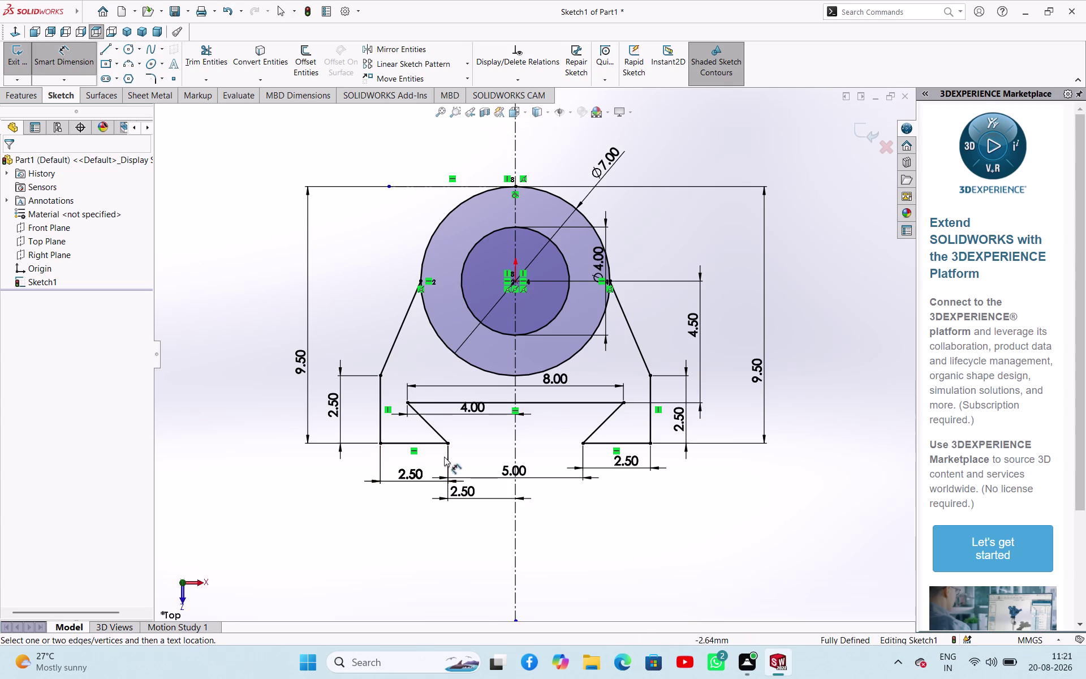
click(449, 443)
click(406, 402)
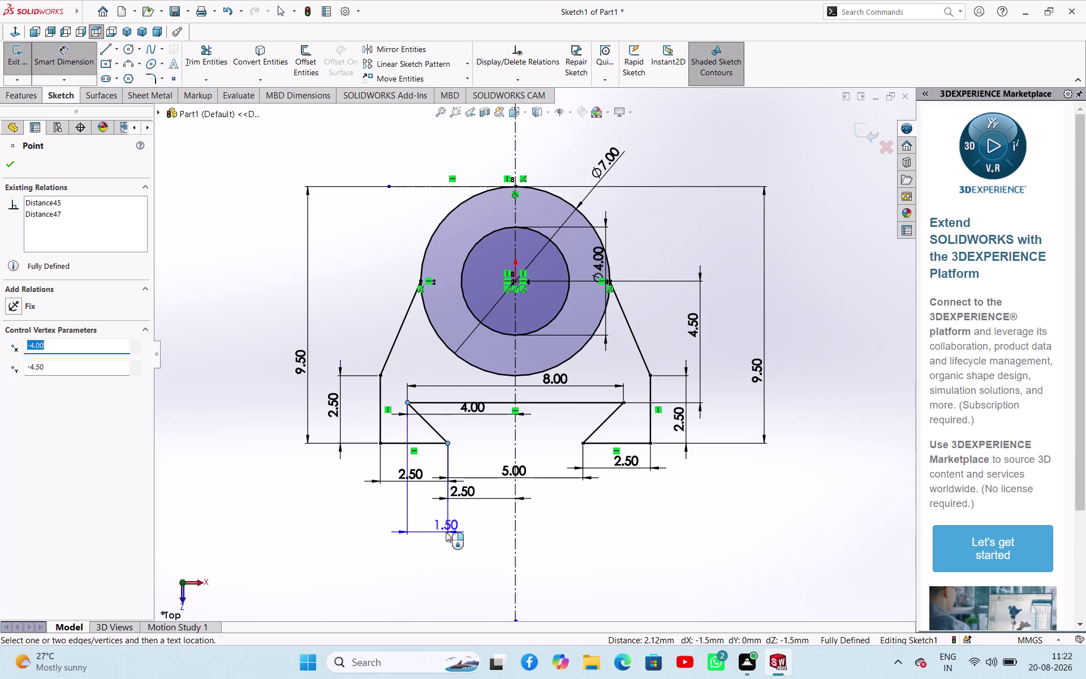
click(453, 530)
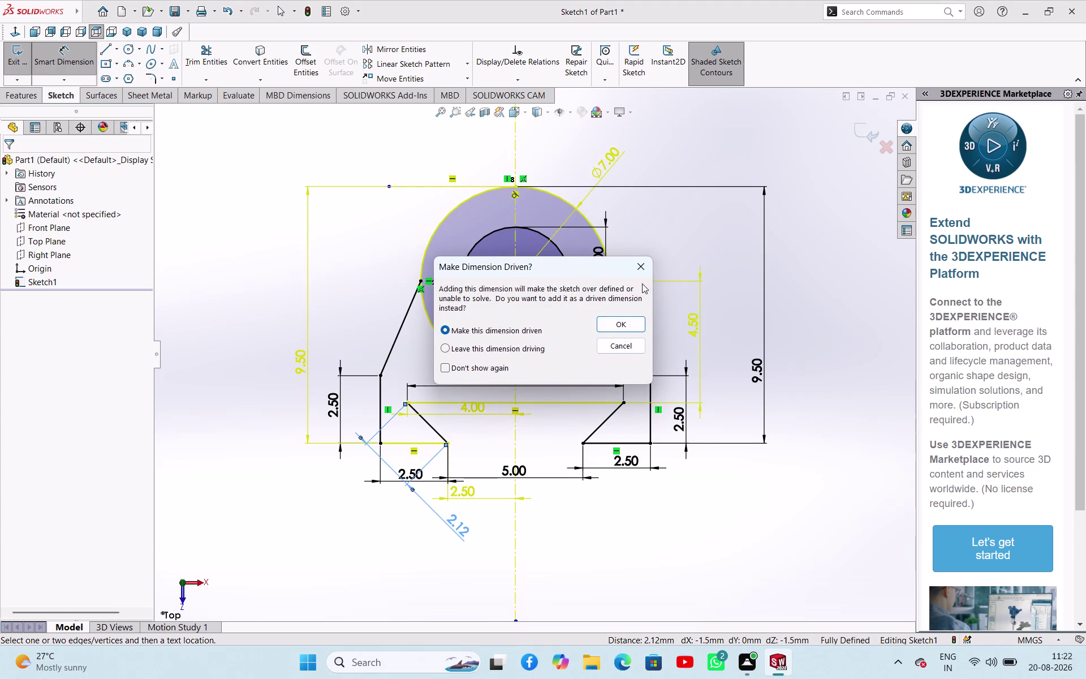
click(641, 267)
right_drag(414, 542, 323, 561)
right_drag(372, 540, 422, 460)
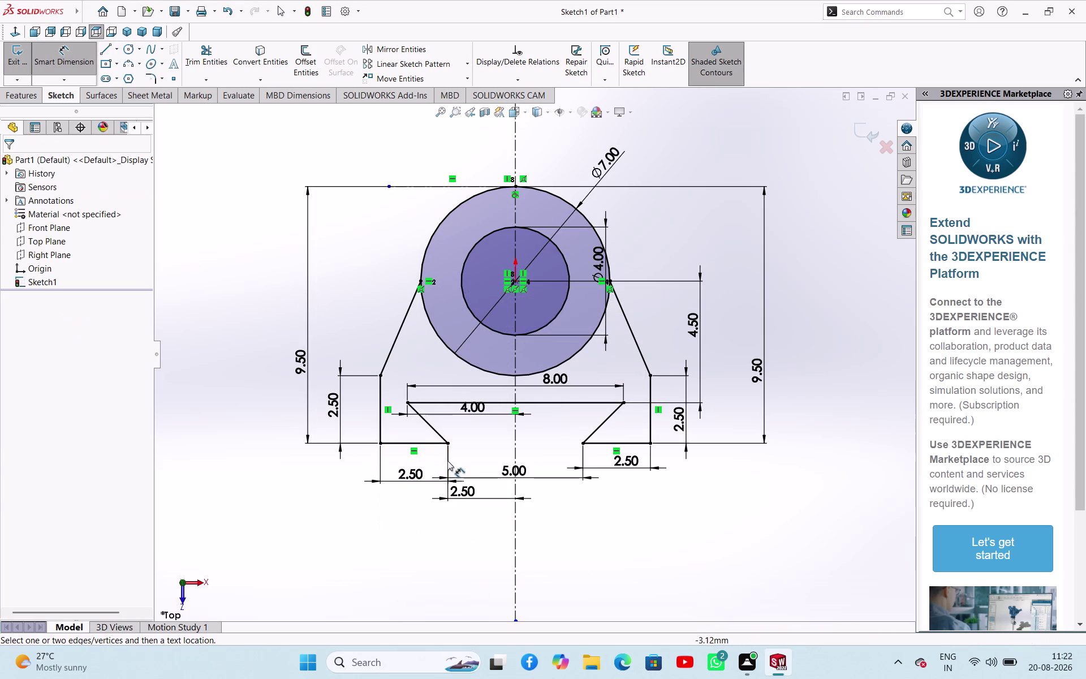
click(448, 444)
click(410, 402)
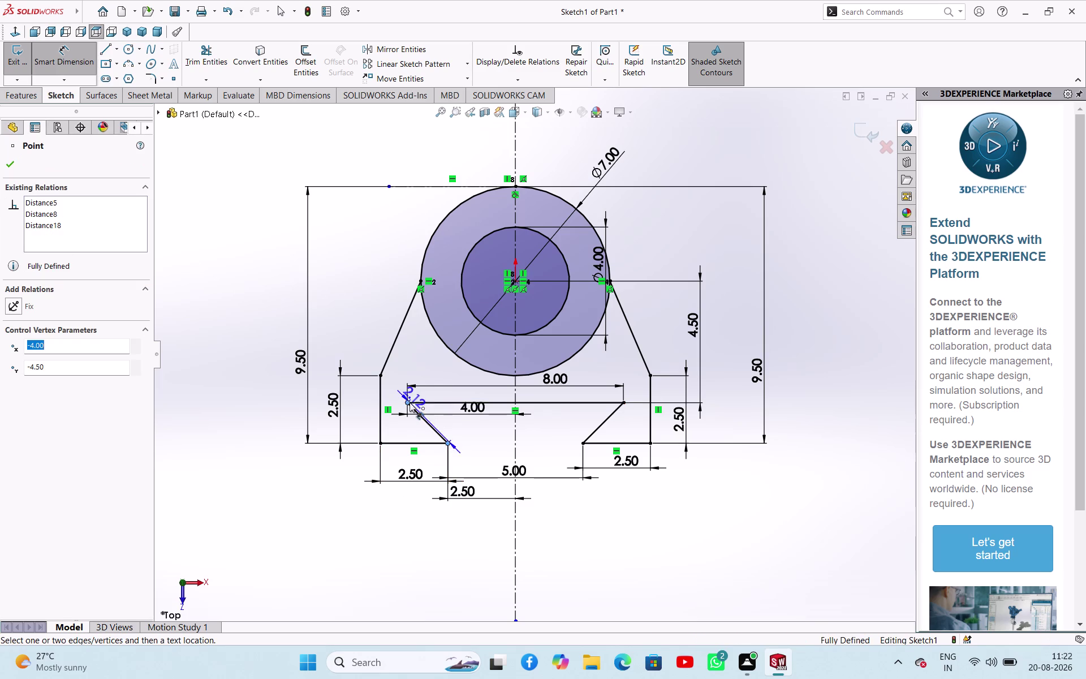
click(430, 523)
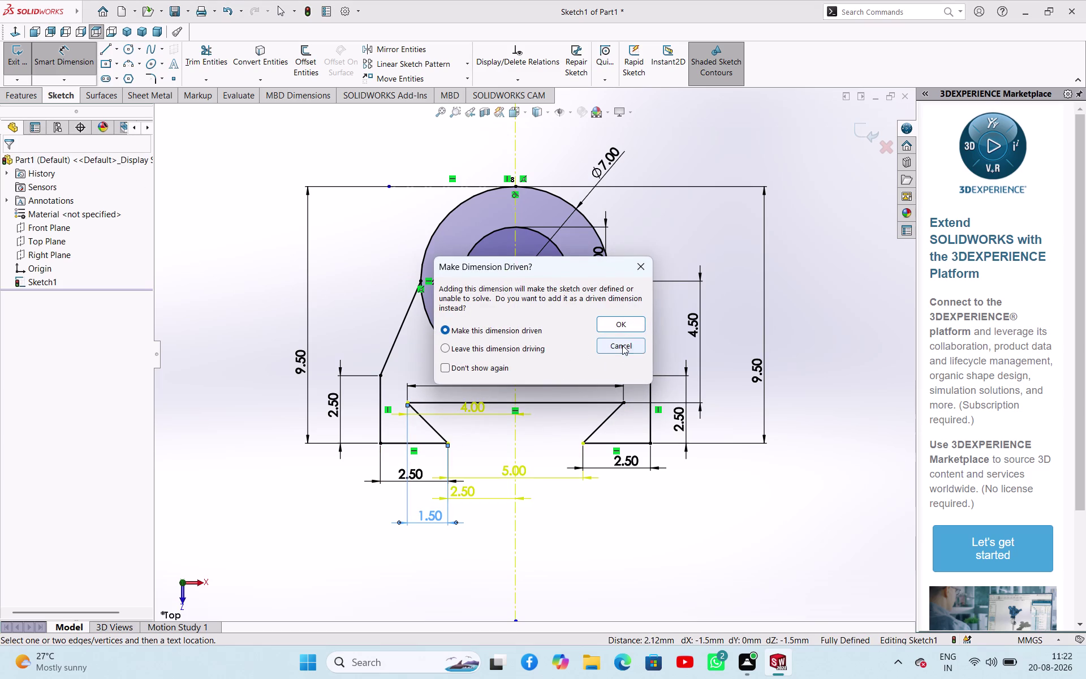
click(622, 345)
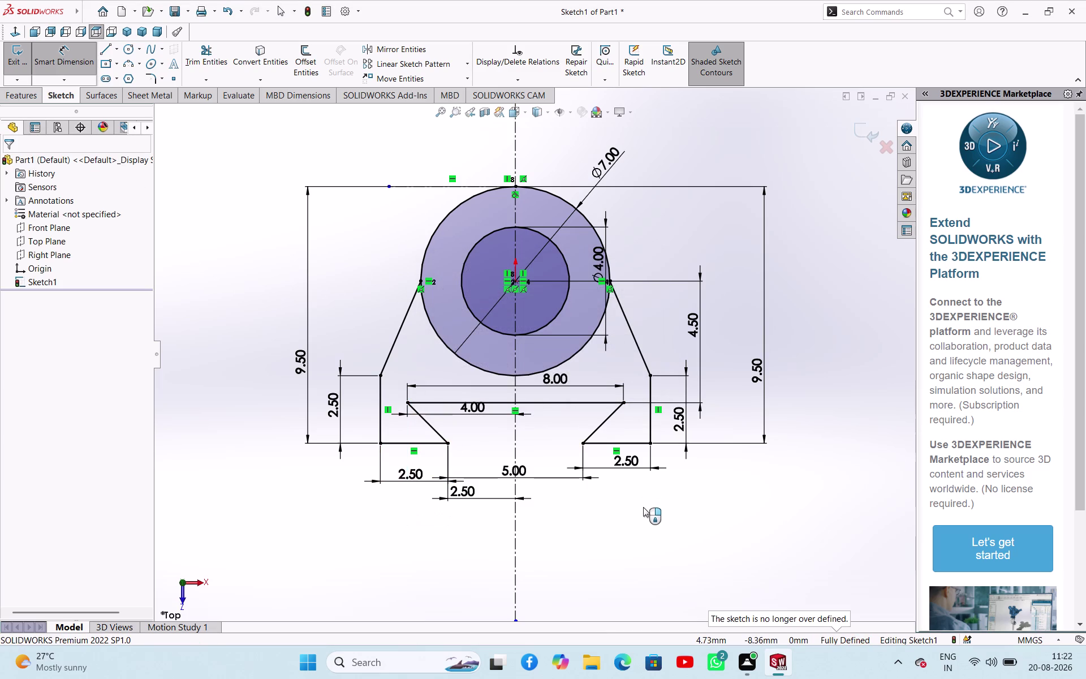
scroll(up, 3)
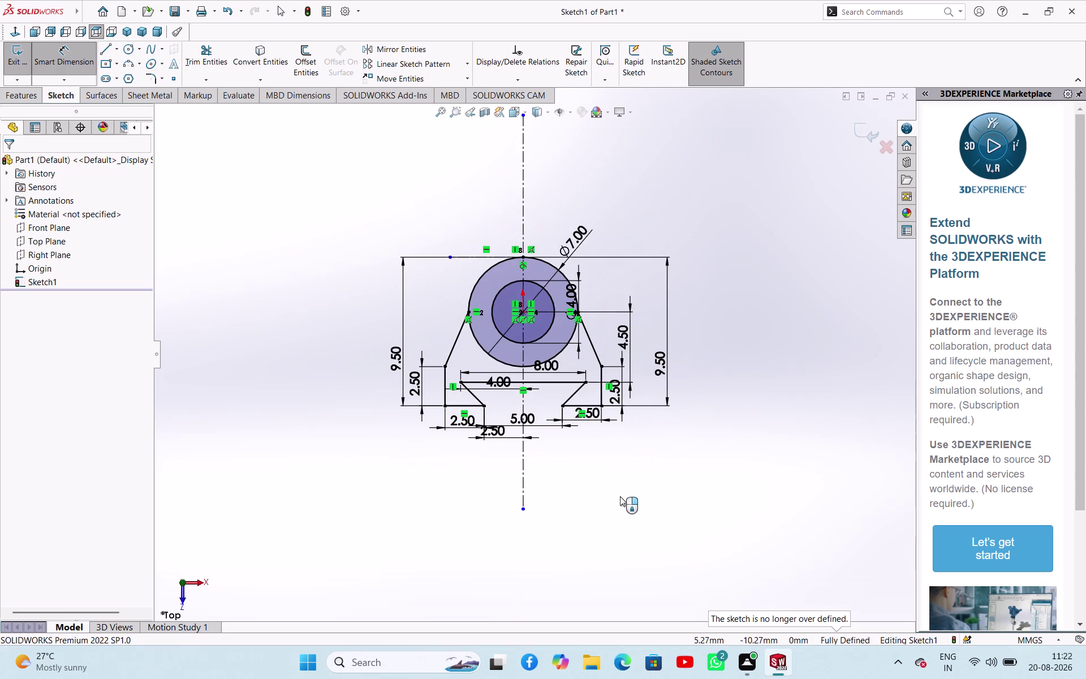
scroll(up, 3)
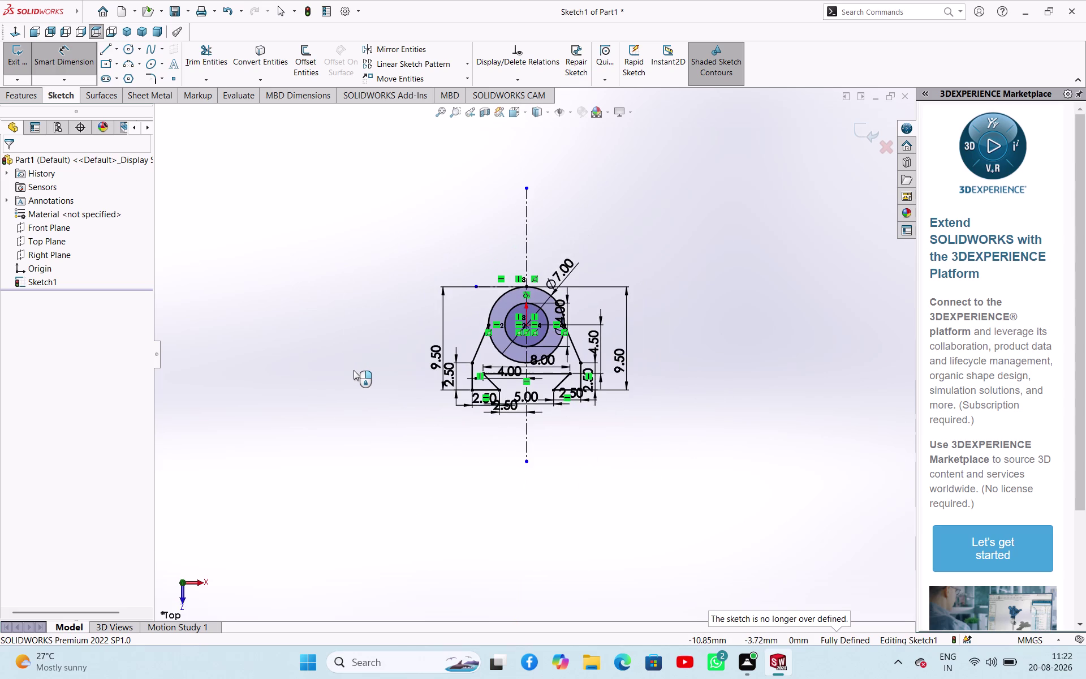
scroll(down, 3)
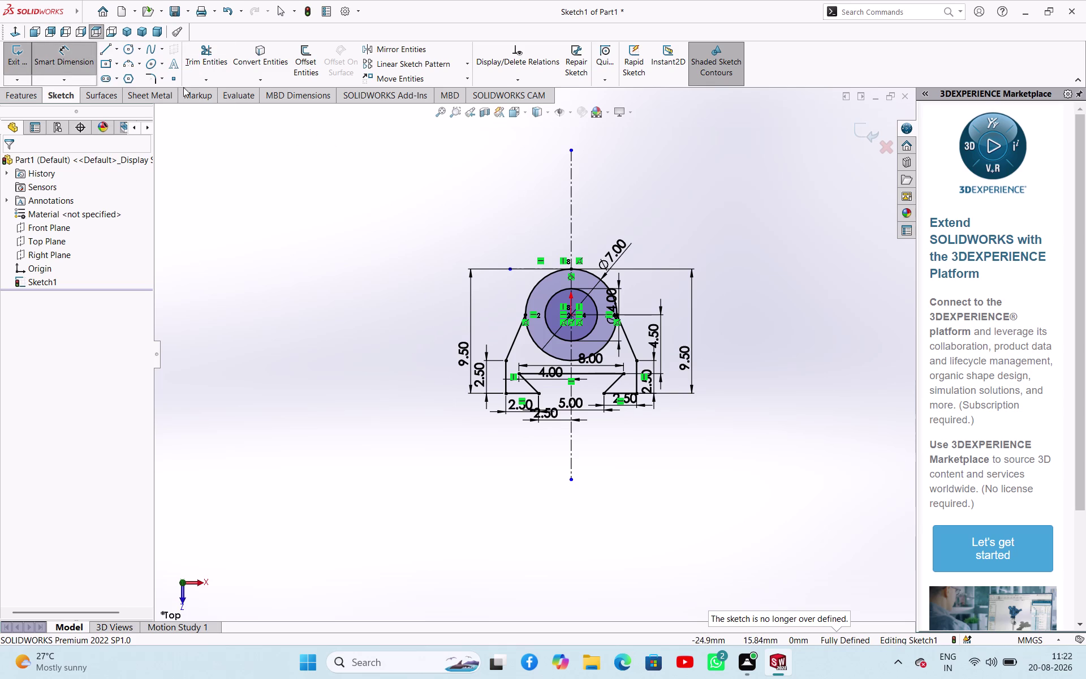
key(0)
click(199, 62)
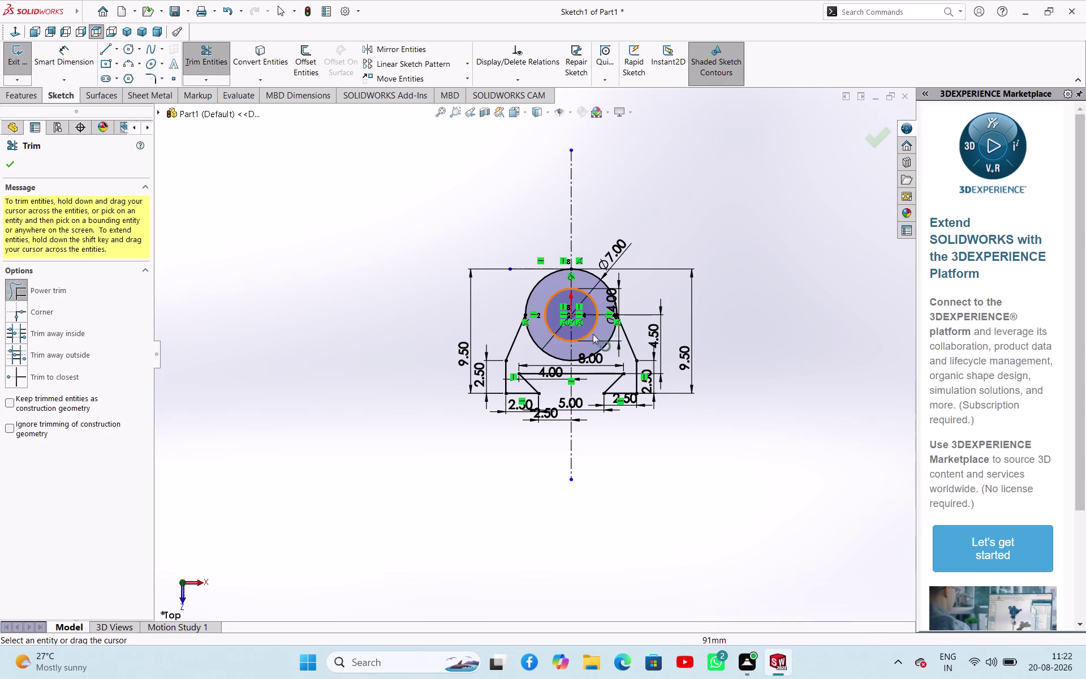
drag(541, 343, 553, 342)
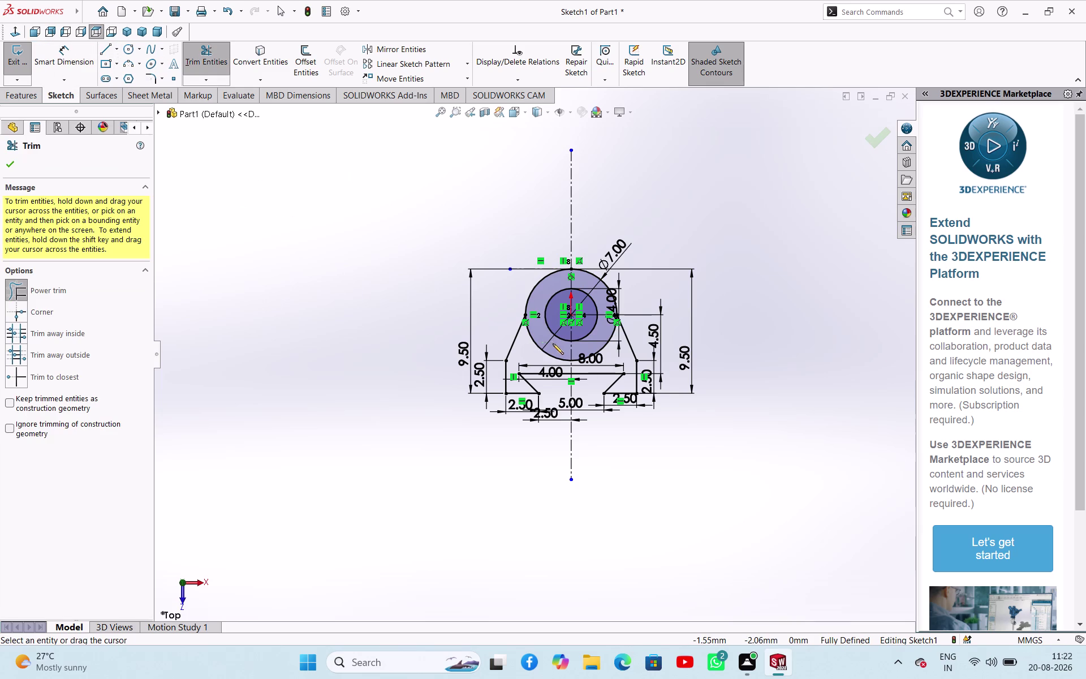
drag(553, 342, 601, 345)
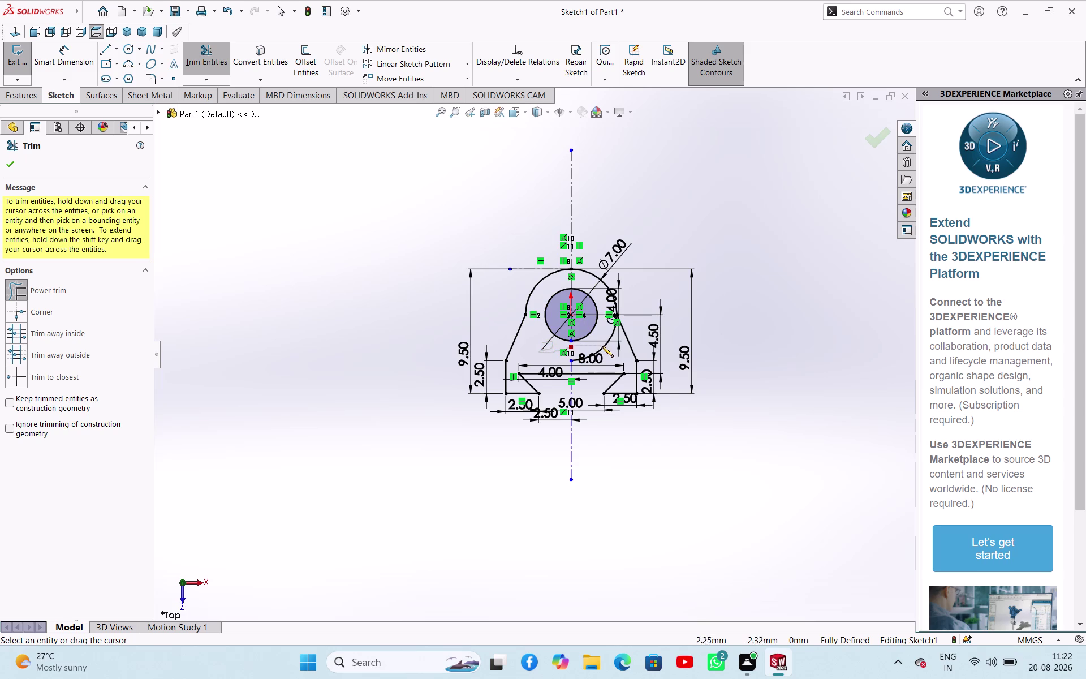
drag(601, 346, 586, 335)
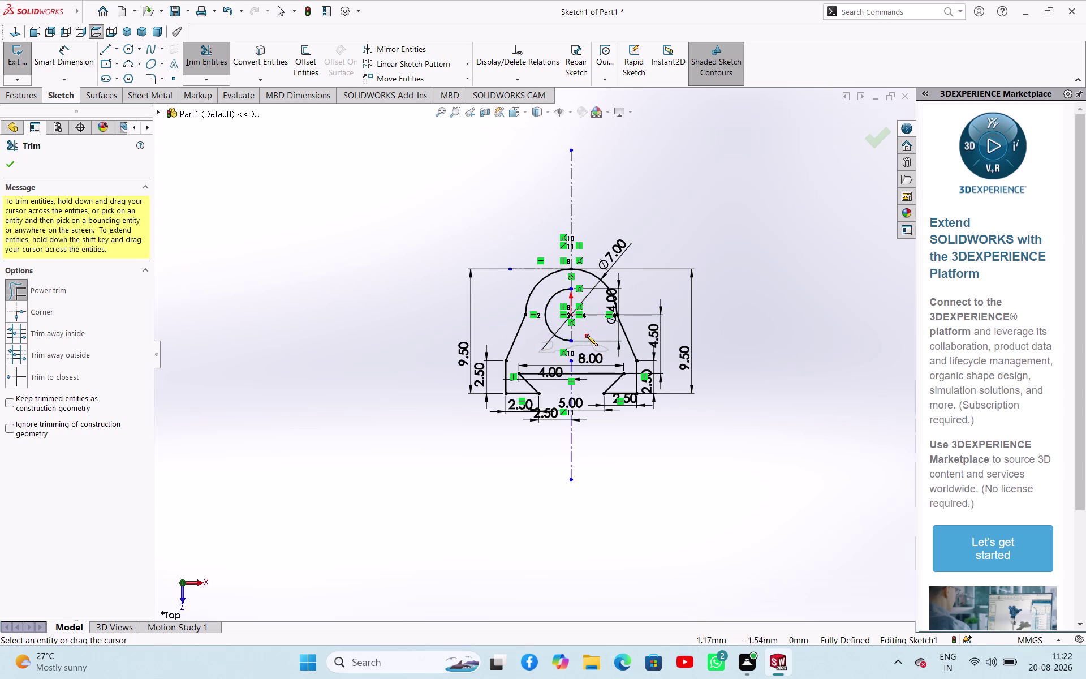
drag(587, 335, 580, 335)
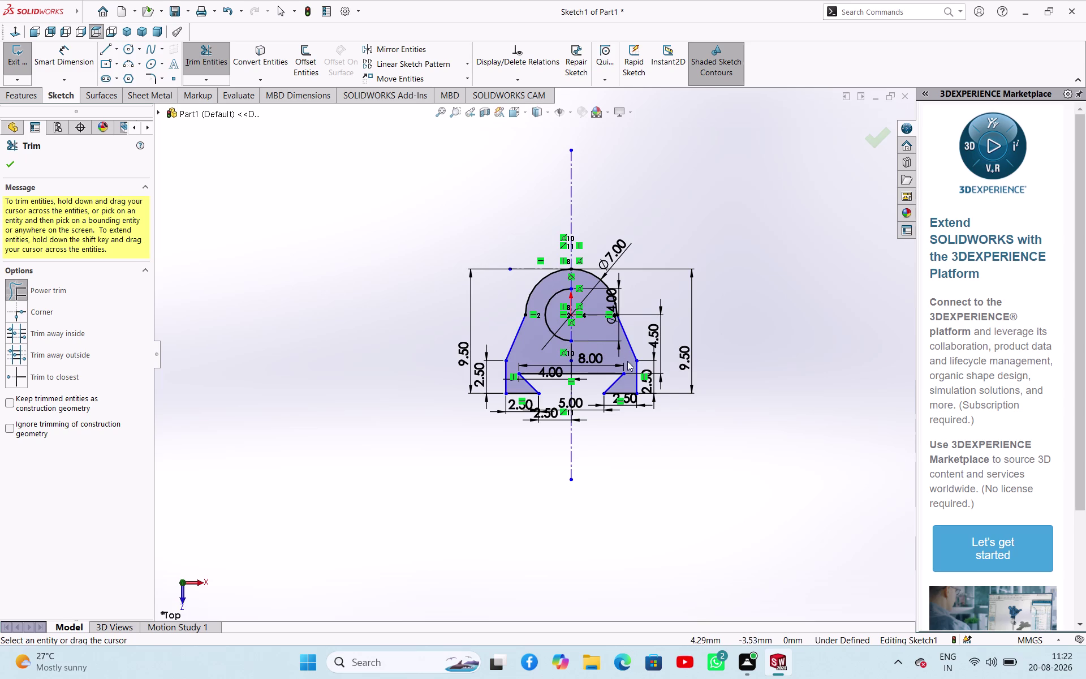
key(ctrl+z)
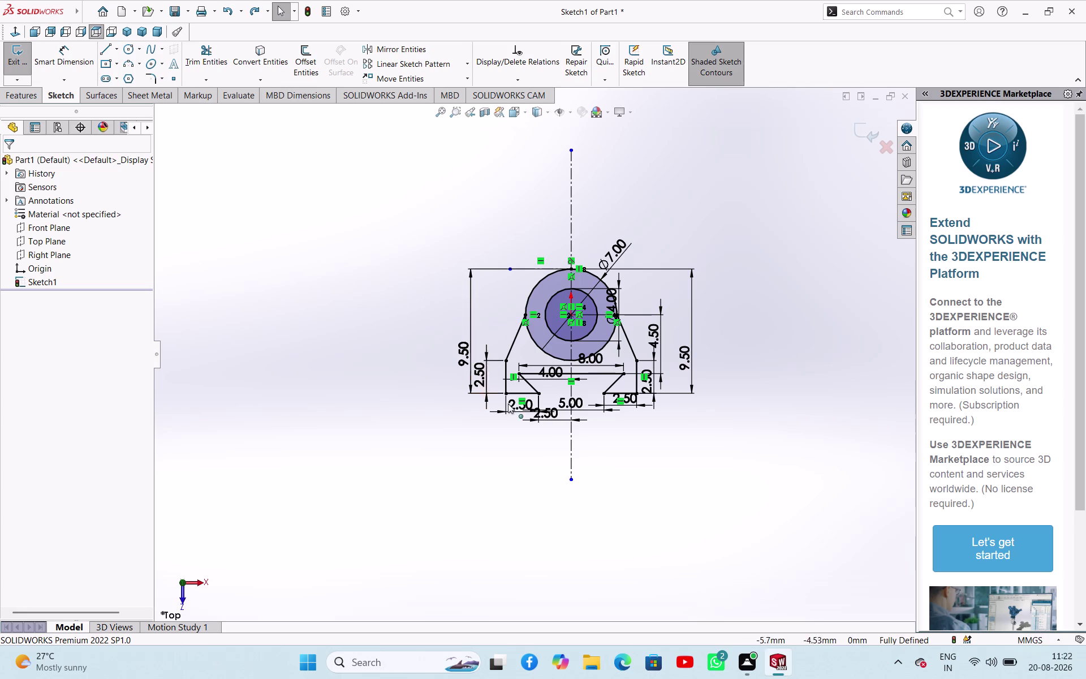
click(26, 59)
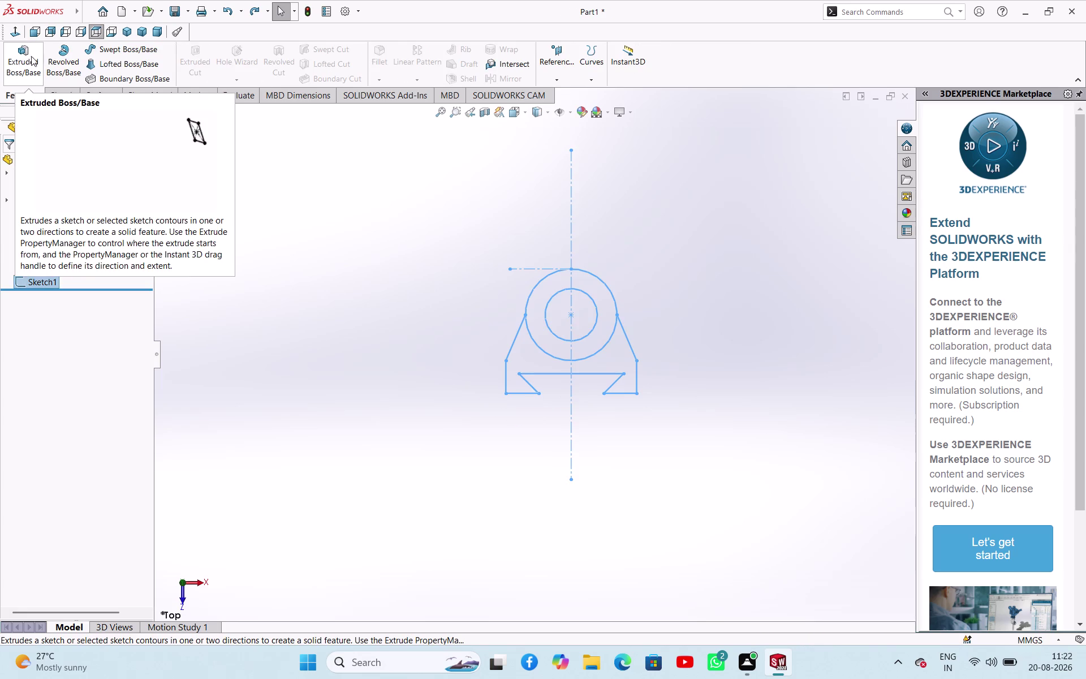
Extrude two sketch regions into a trial 10 mm boss.
click(30, 56)
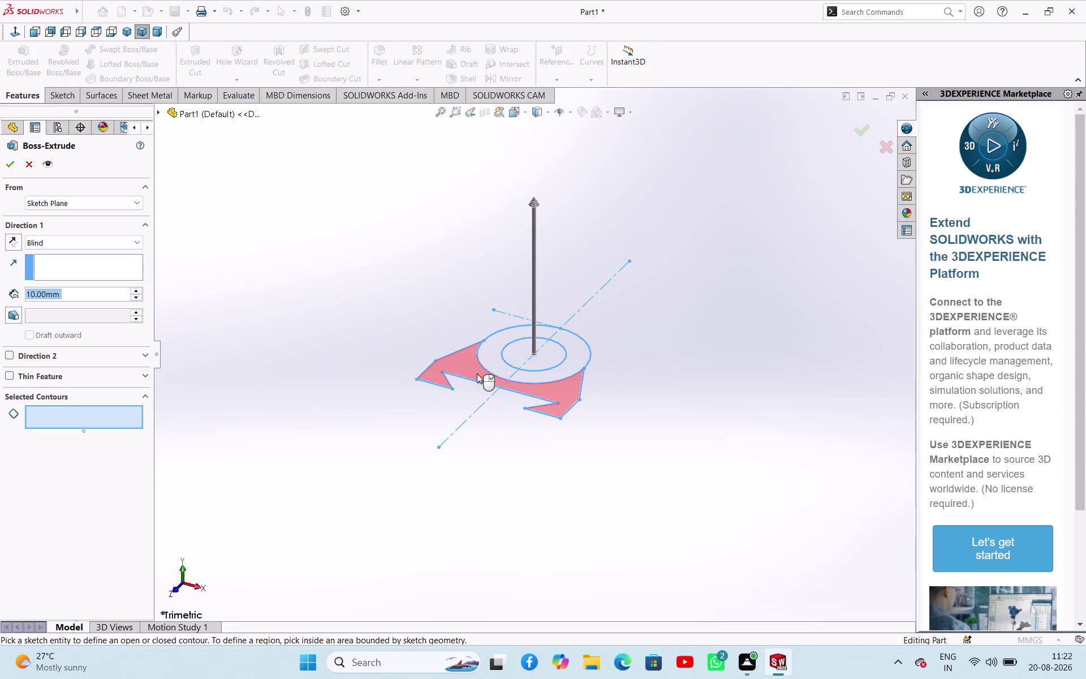
click(467, 364)
click(492, 359)
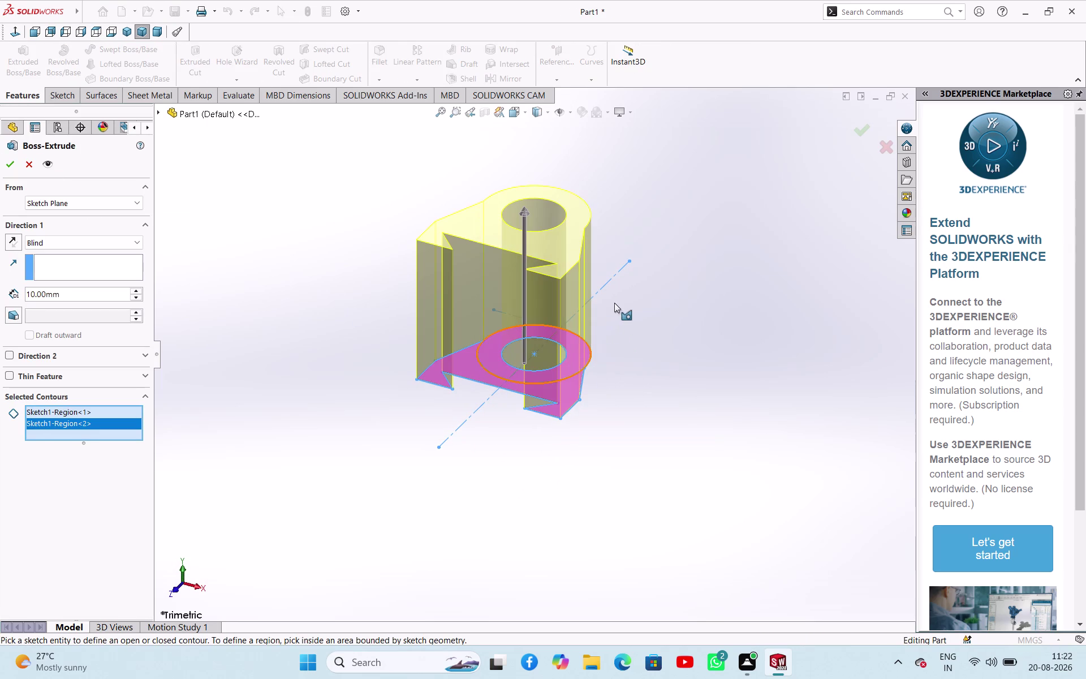
middle_drag(615, 303, 541, 405)
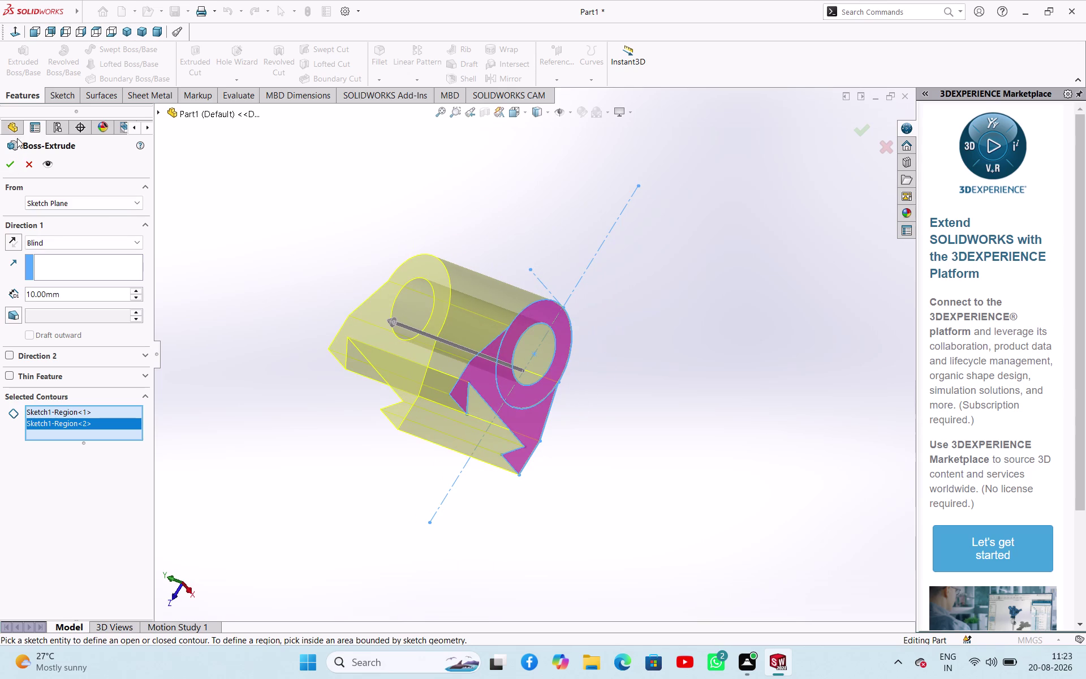
drag(11, 160, 17, 166)
click(284, 241)
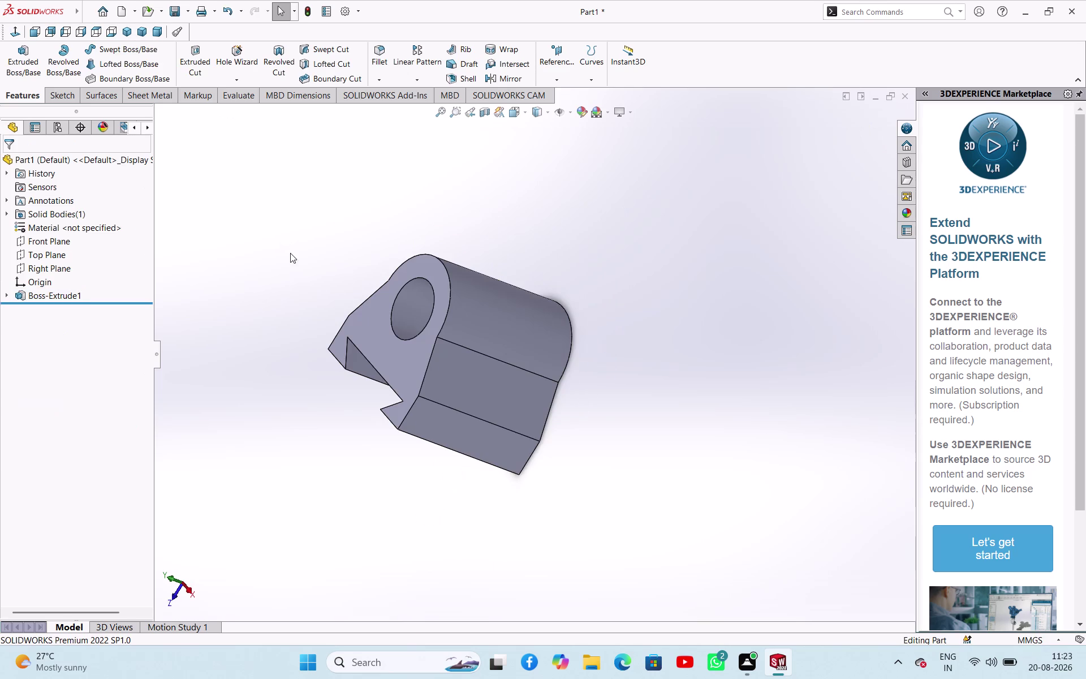
Orbit around the trial solid to inspect it, then undo the extrusion.
middle_drag(299, 258, 137, 261)
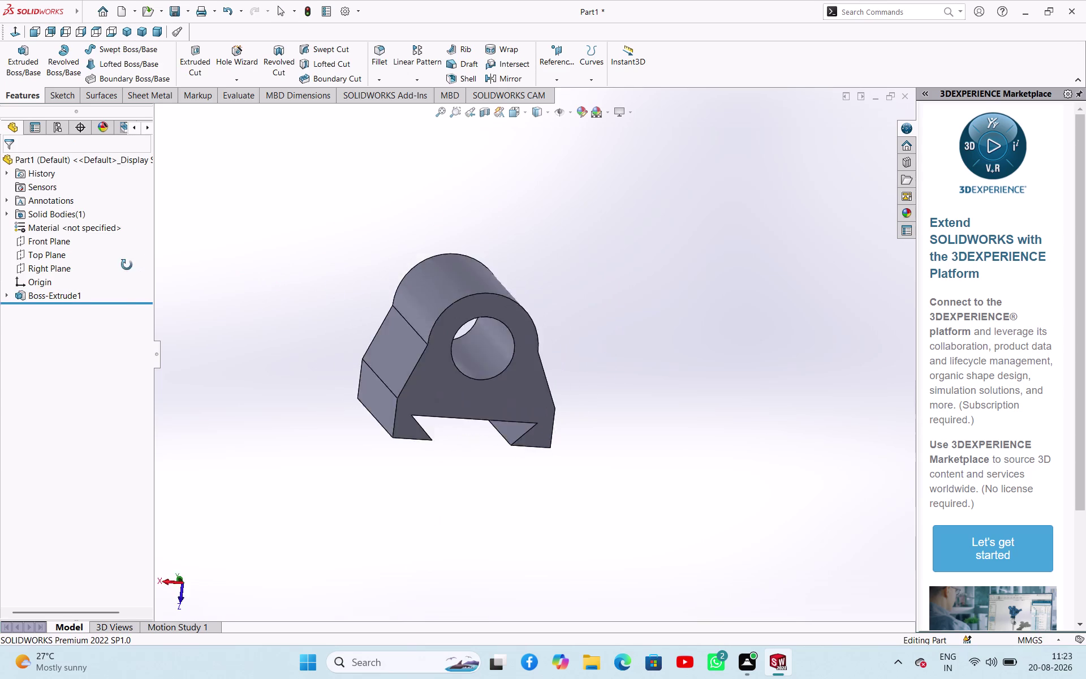
middle_drag(137, 261, 346, 527)
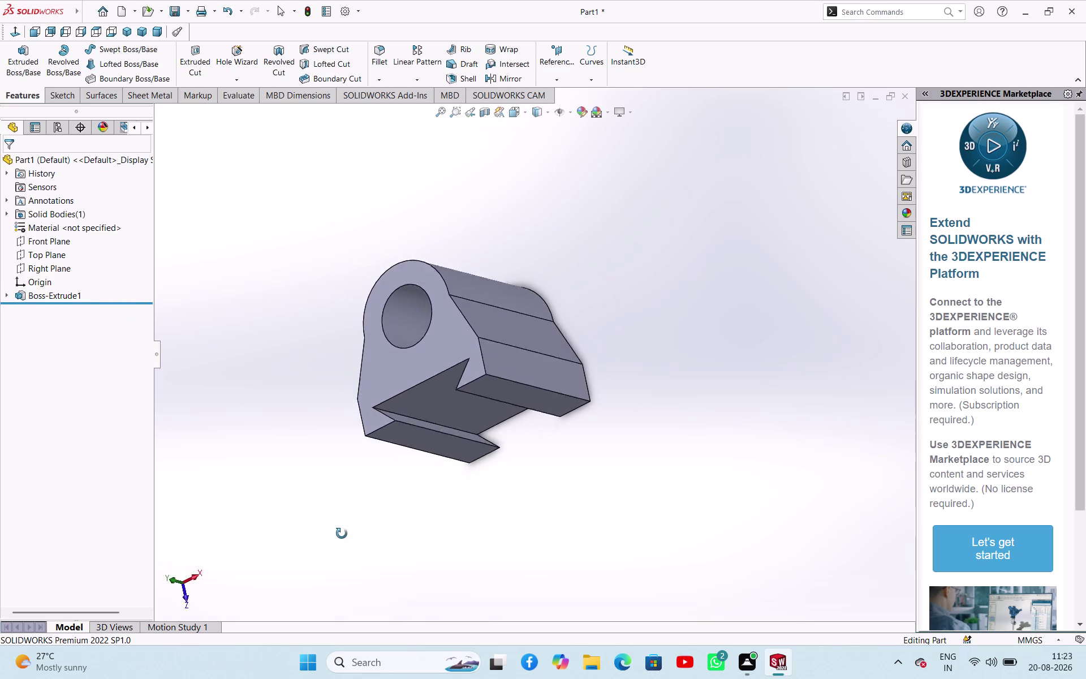
middle_drag(345, 527, 643, 342)
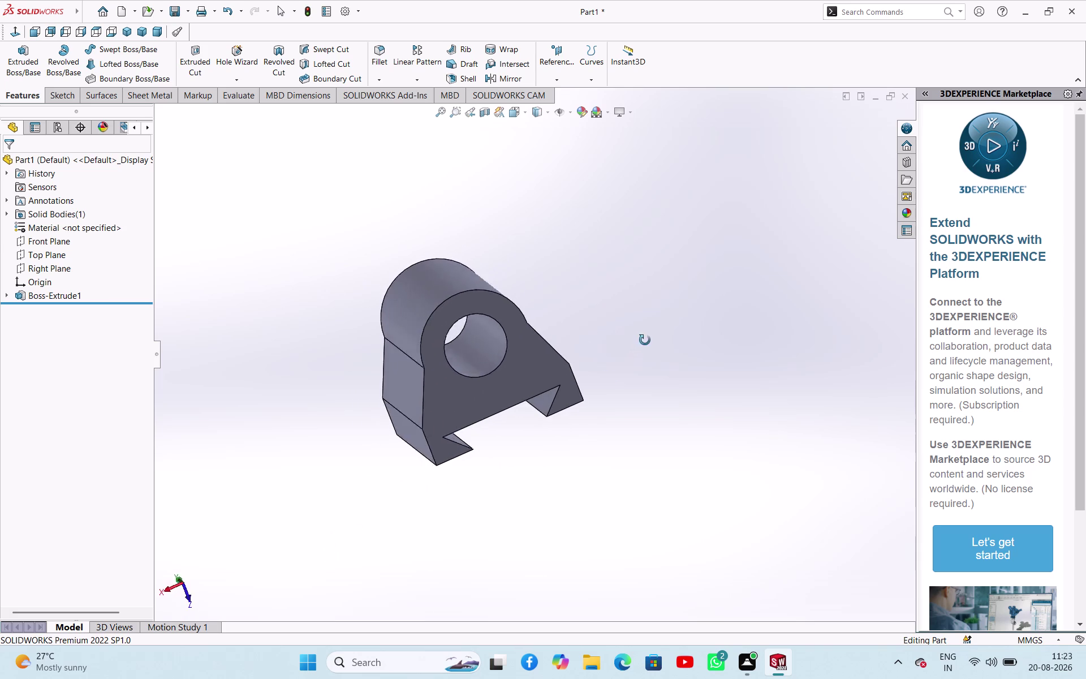
middle_drag(644, 342, 355, 533)
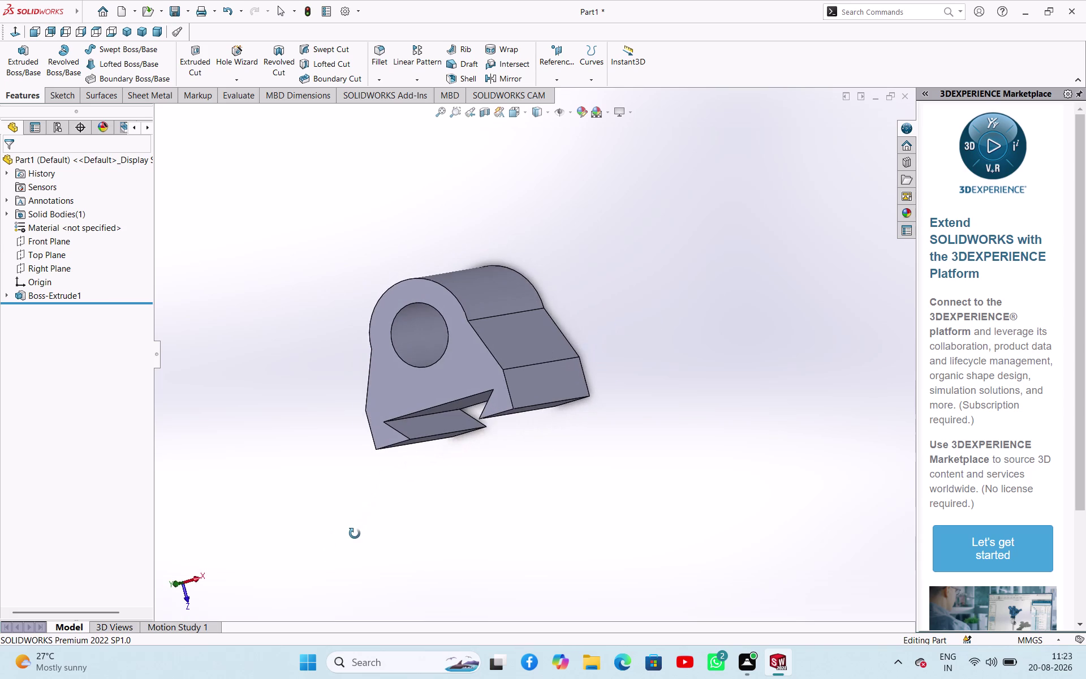
middle_drag(355, 533, 411, 490)
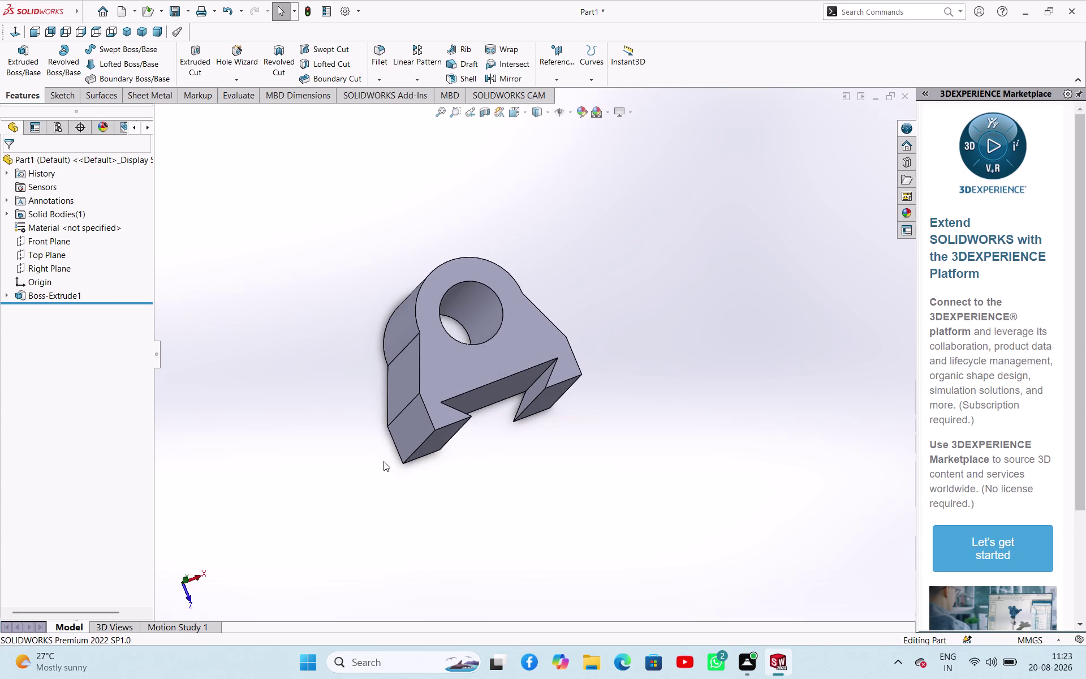
key(ctrl+z)
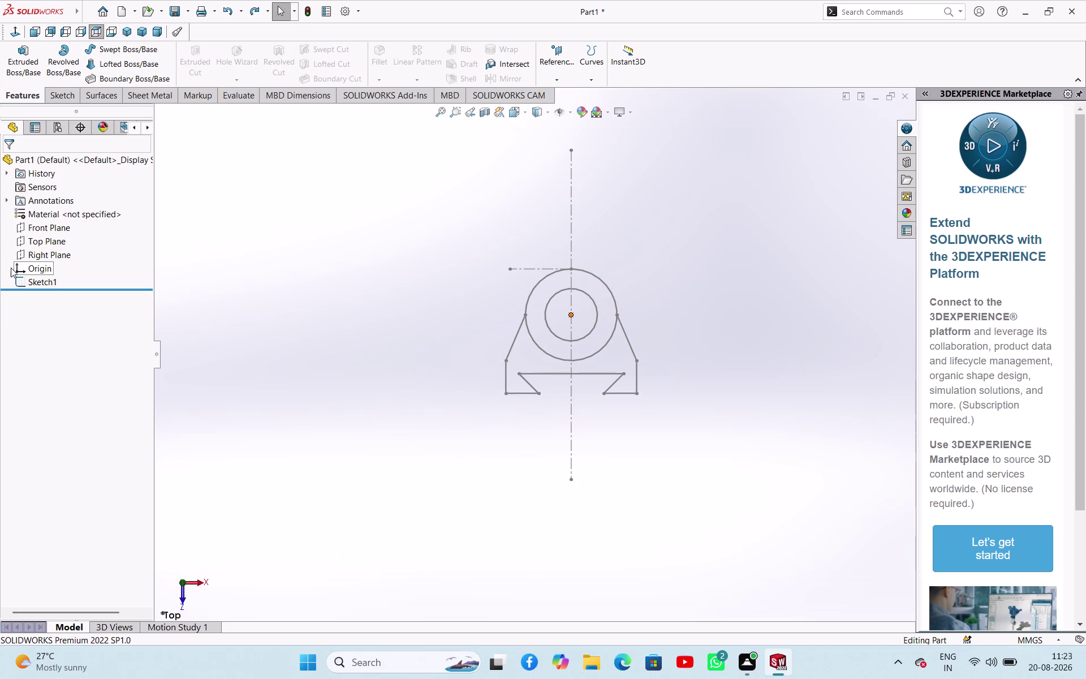
Reopen Sketch1 for editing and undo repeatedly back to the sketch state.
click(37, 283)
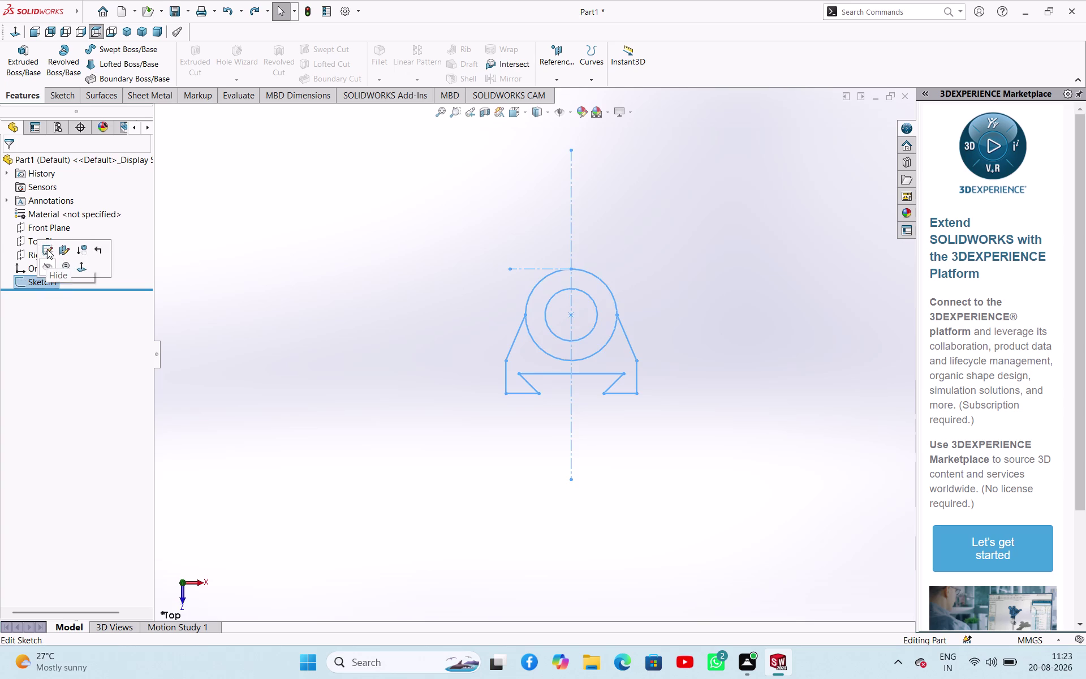
click(47, 249)
scroll(down, 3)
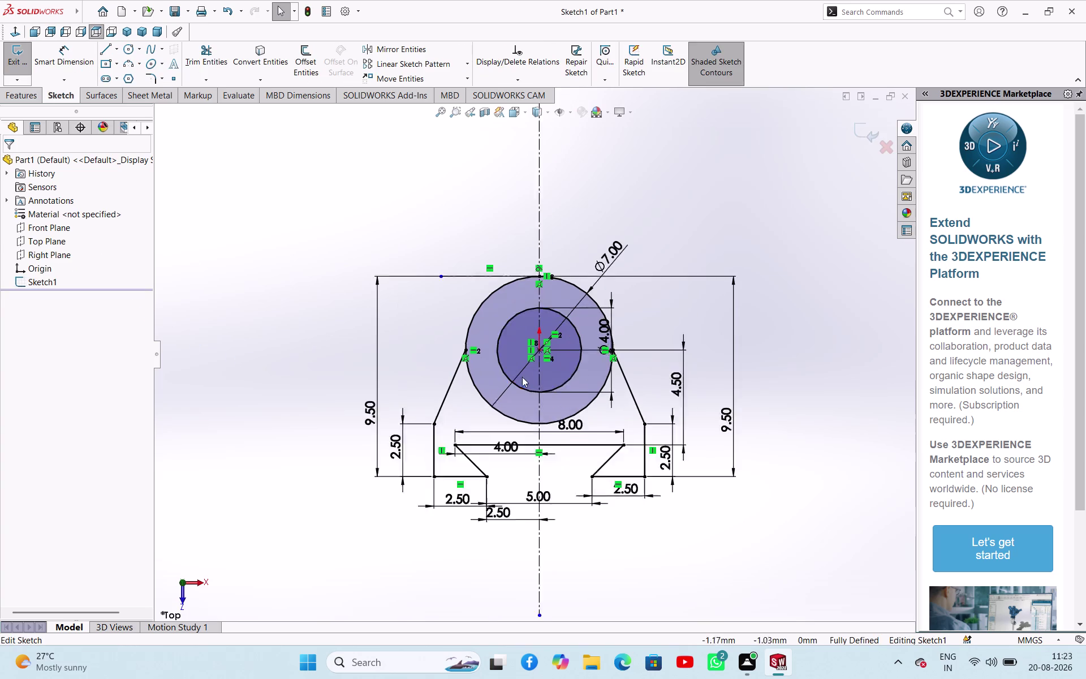
scroll(down, 3)
scroll(up, 3)
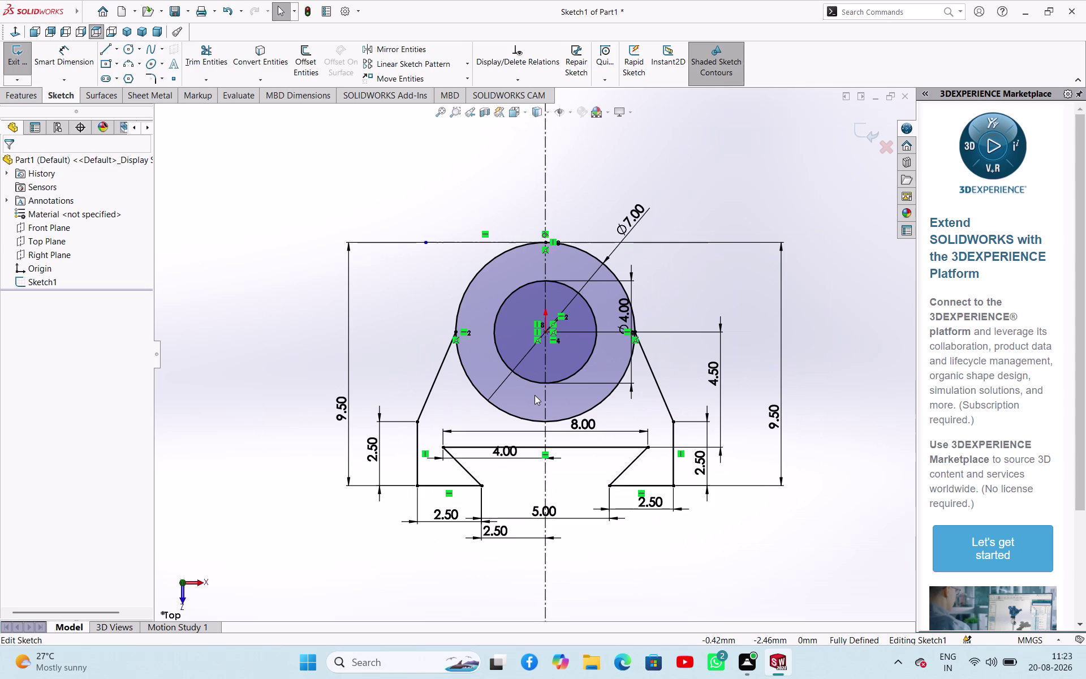
scroll(up, 3)
scroll(down, 3)
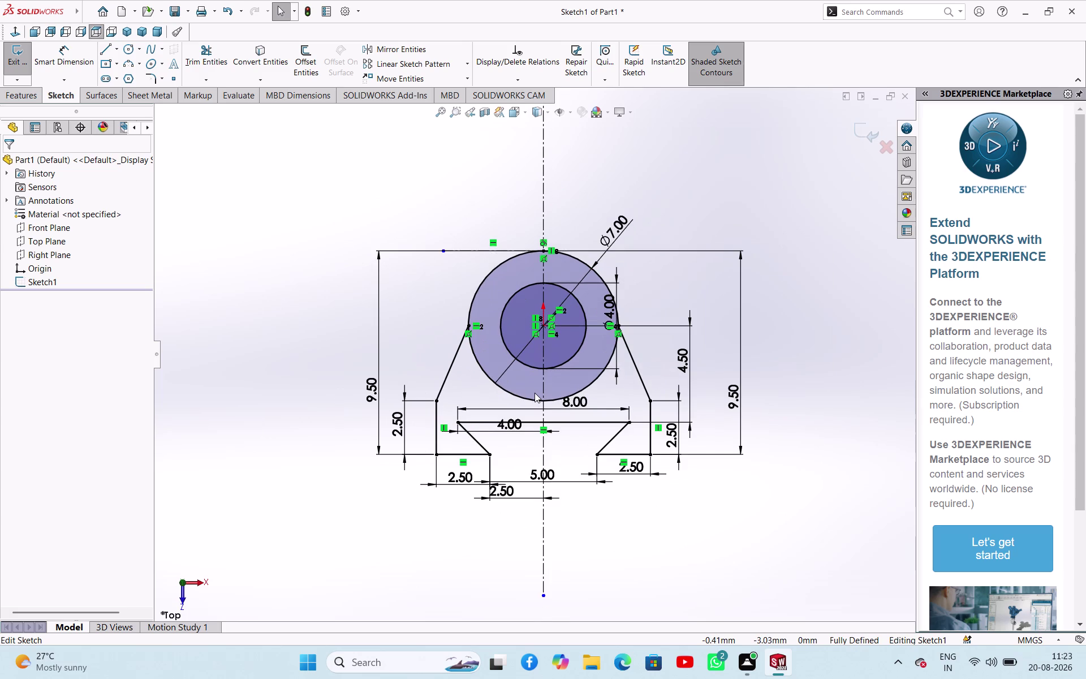
key(ctrl+z)
key(ctrl+z)
key(ctrl+z)
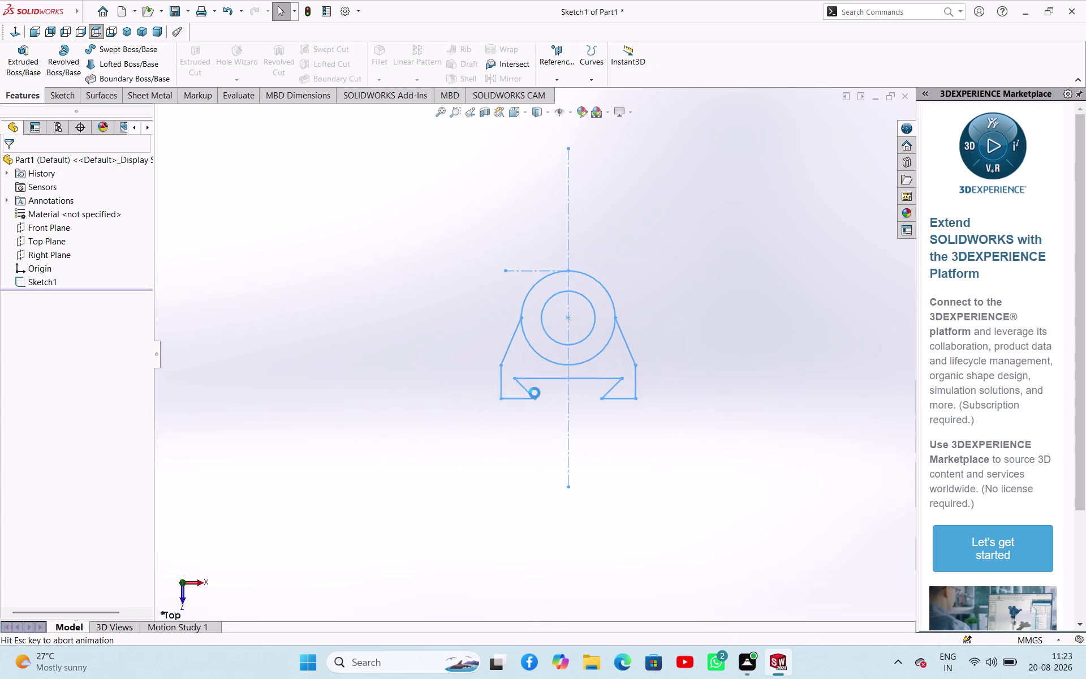
key(ctrl+z)
key(ctrl+z)
key(ctrl+z)
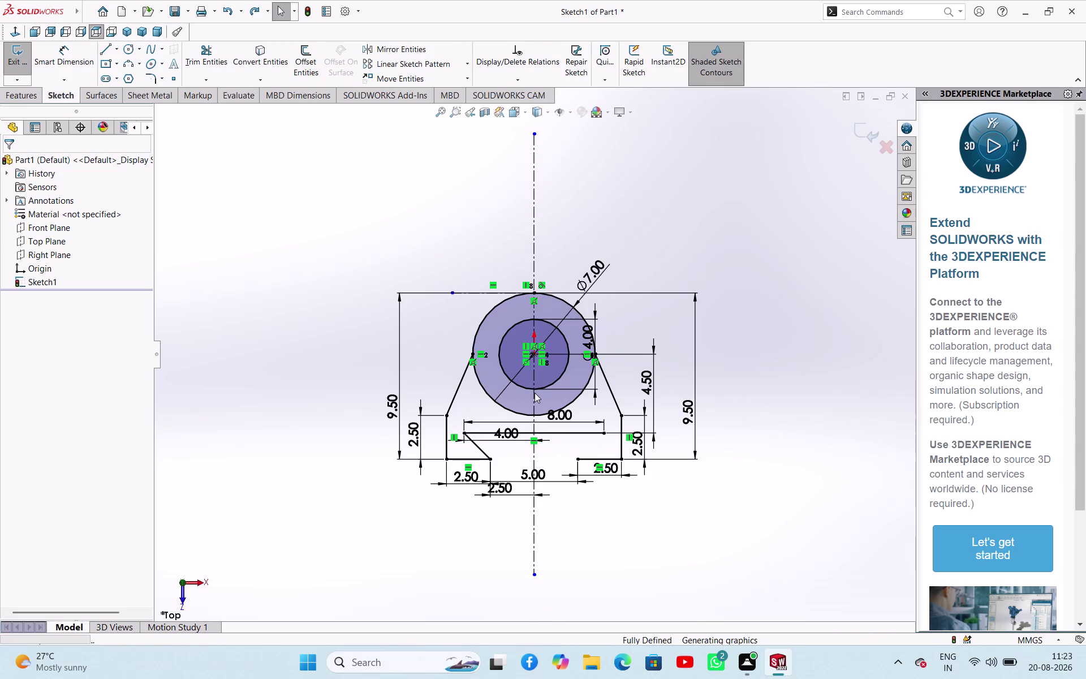
key(ctrl+z)
key(ctrl+z)
key(ctrl+z)
key(ctrl+z)
key(ctrl+z)
key(ctrl+z)
key(ctrl+z)
key(ctrl+z)
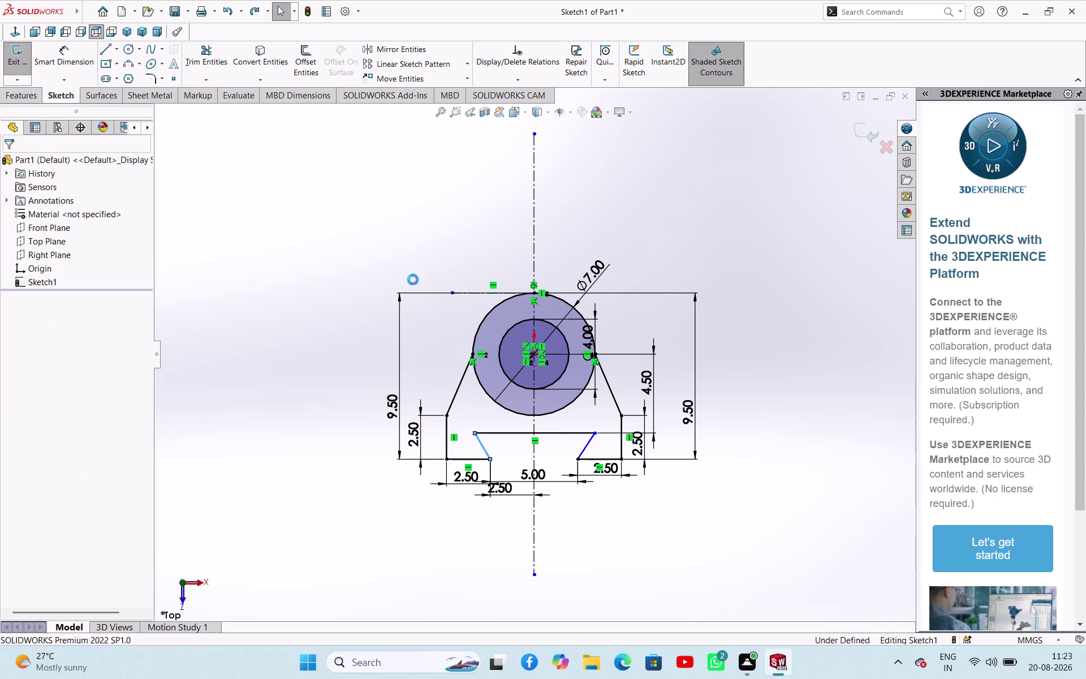
Lasso-select the old circles, lines and dimensions and delete them, keeping the centreline.
drag(331, 197, 760, 370)
drag(312, 241, 352, 499)
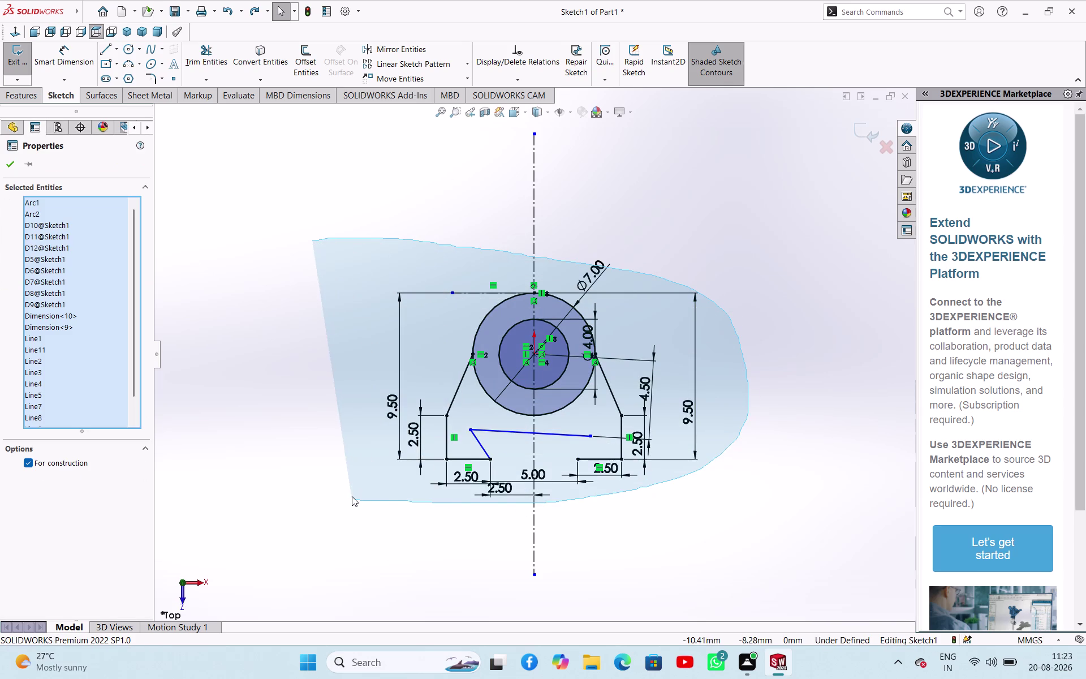
key(Delete)
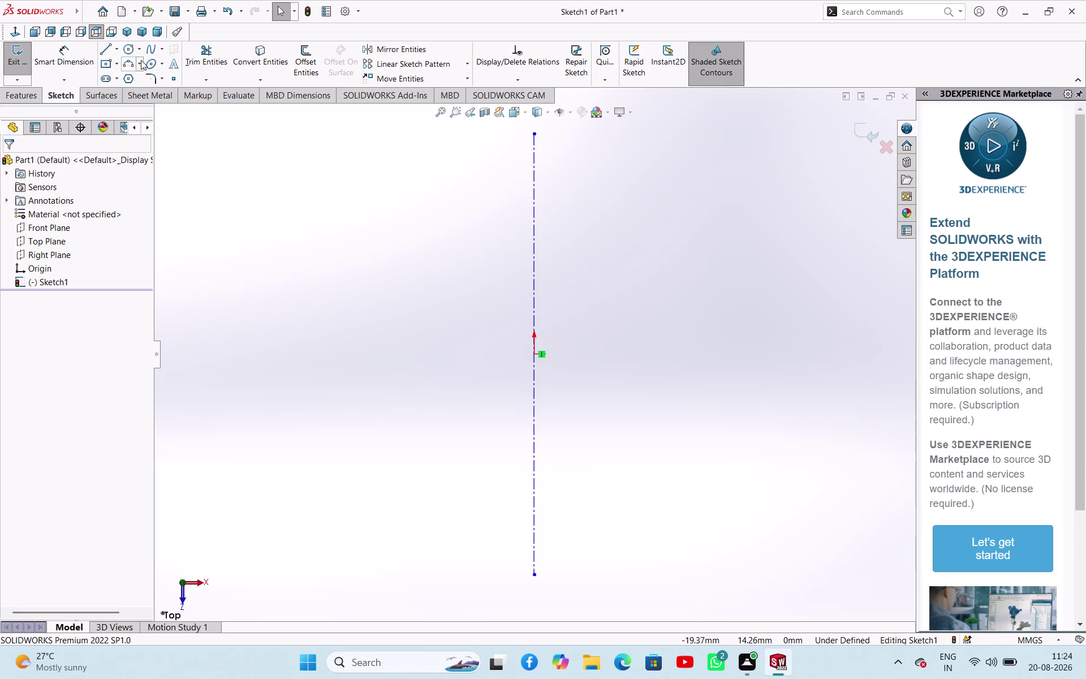
Activate the Polygon tool to draw a six-sided polygon.
click(128, 75)
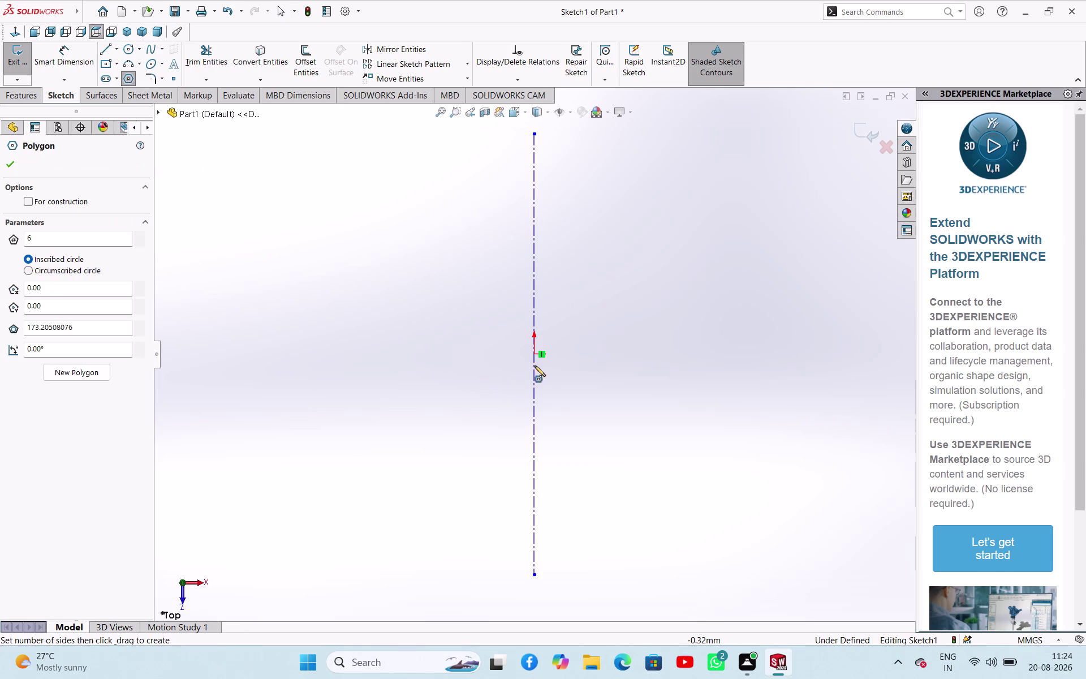
Draw a hexagon centred on the origin.
click(536, 356)
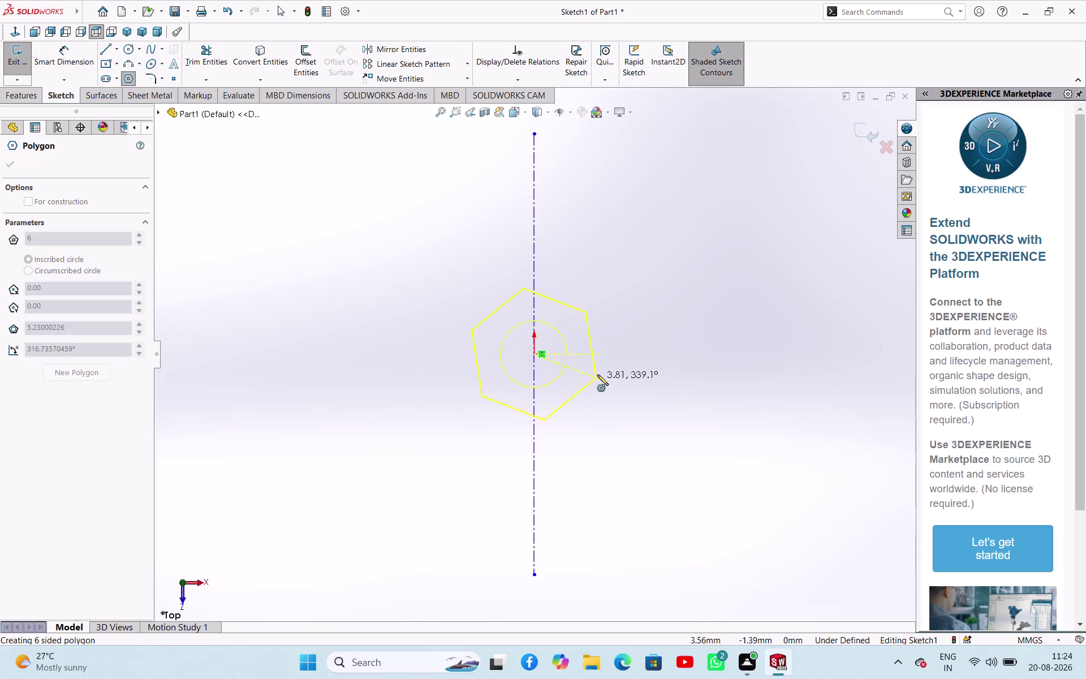
click(602, 352)
right_click(661, 371)
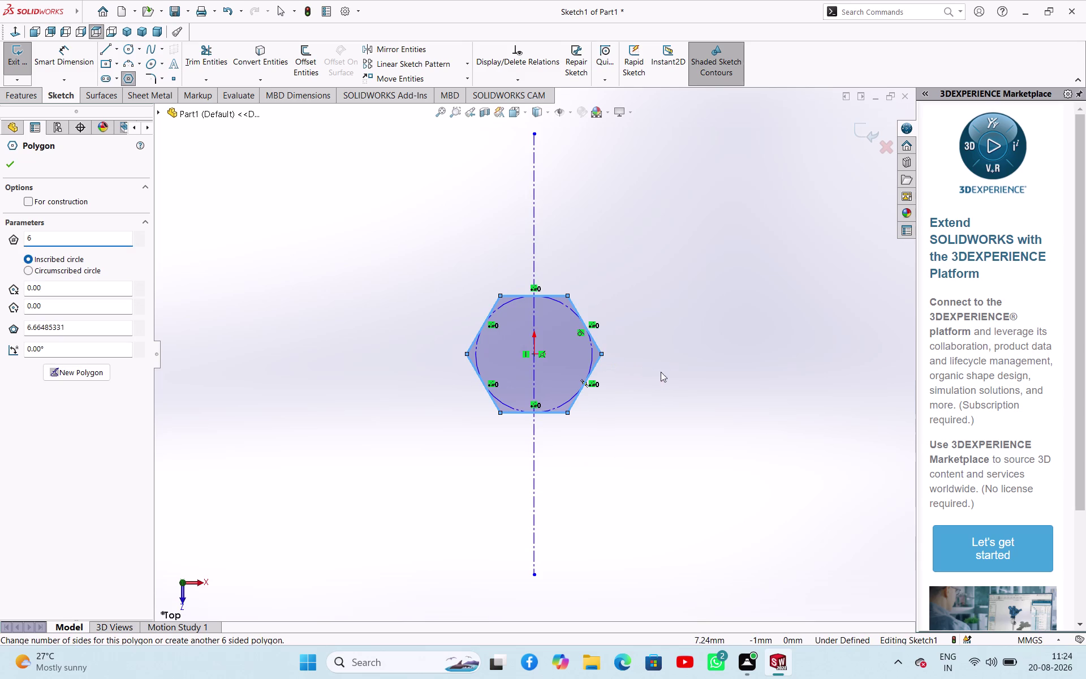
click(674, 380)
Dimension the hexagon's top edge to 80 mm.
right_drag(675, 394, 678, 326)
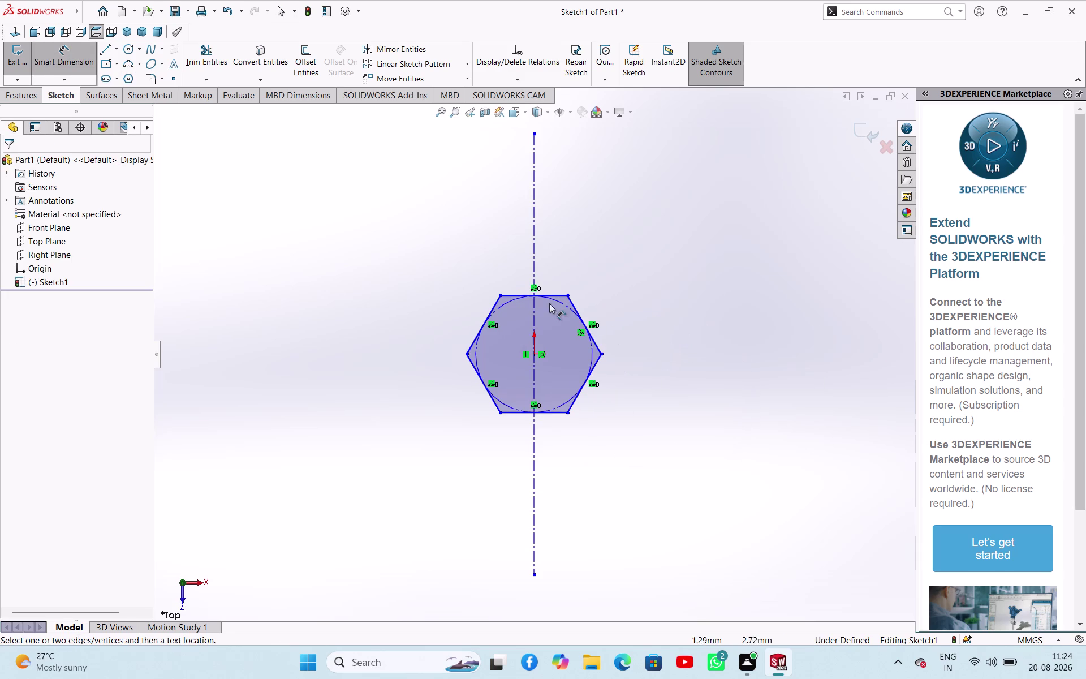
click(551, 294)
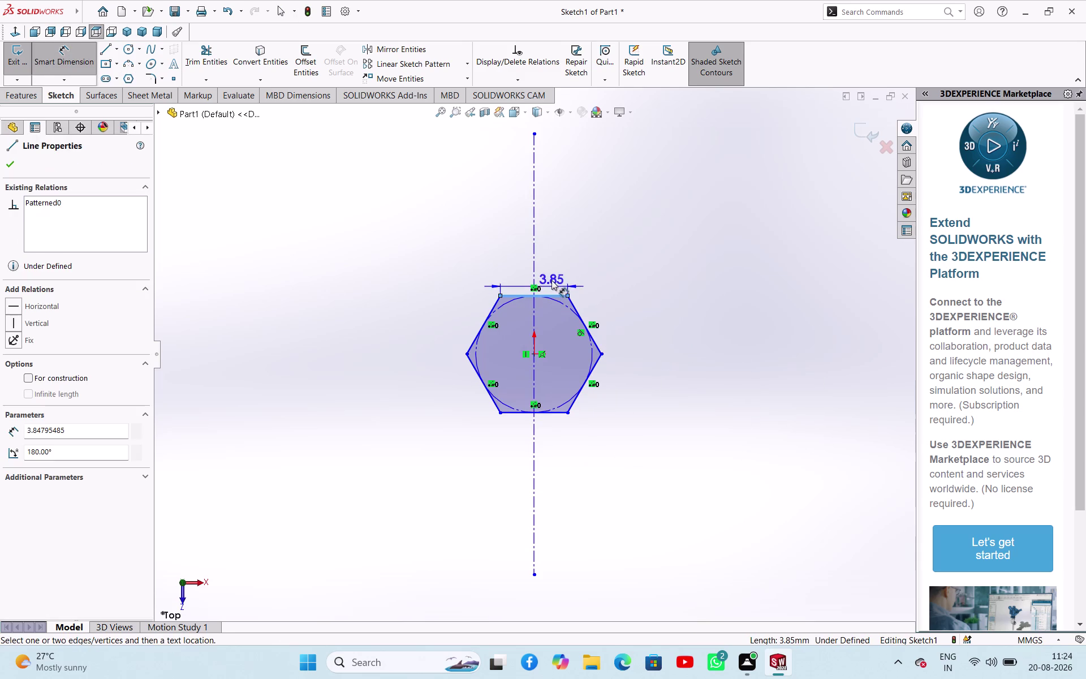
click(552, 258)
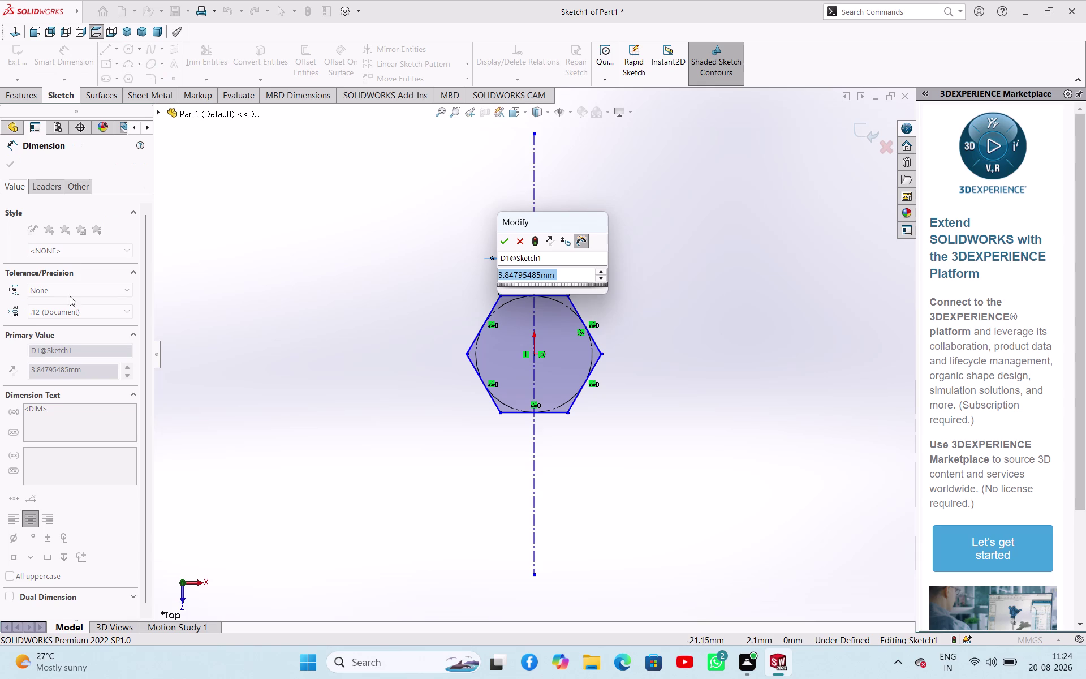
key(8)
key(0)
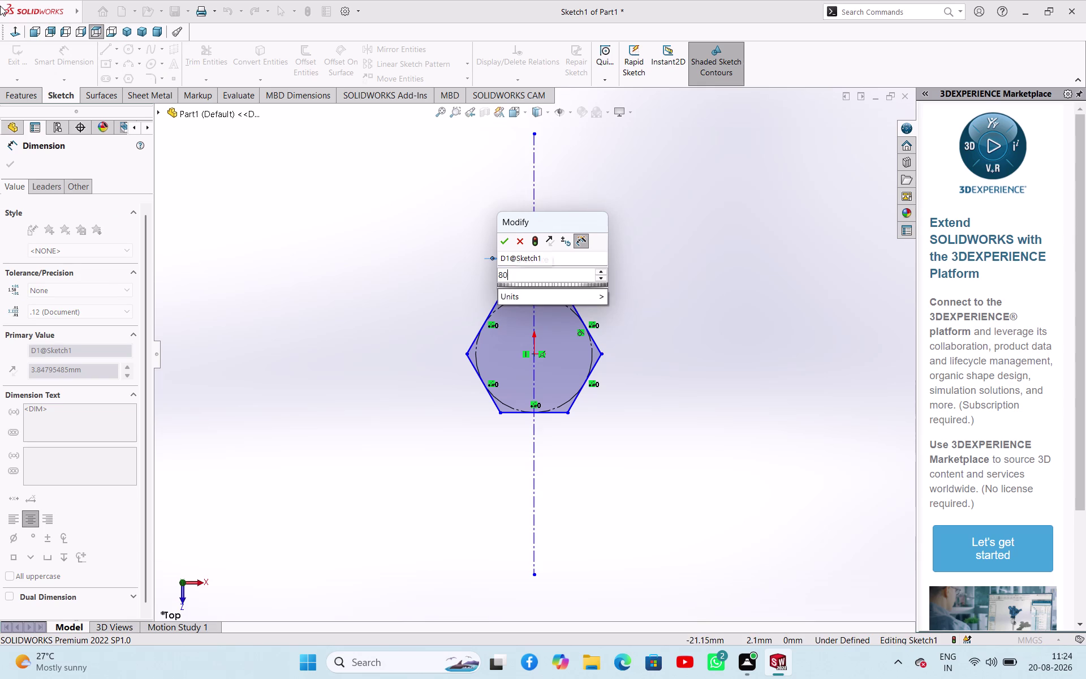
key(Return)
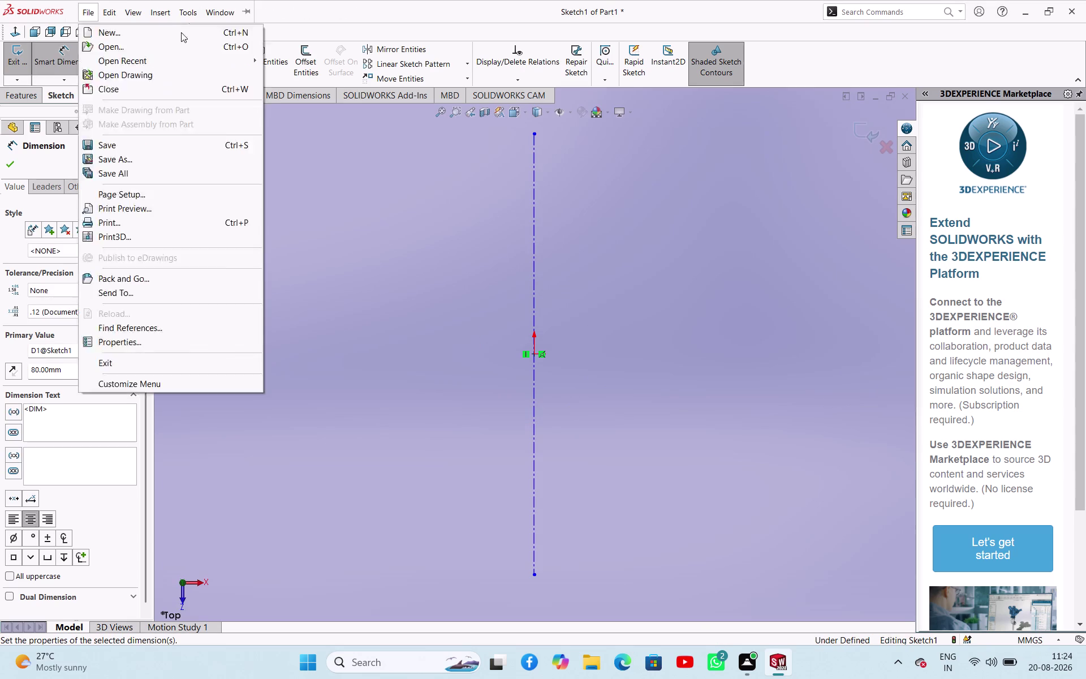
scroll(up, 3)
scroll(down, 3)
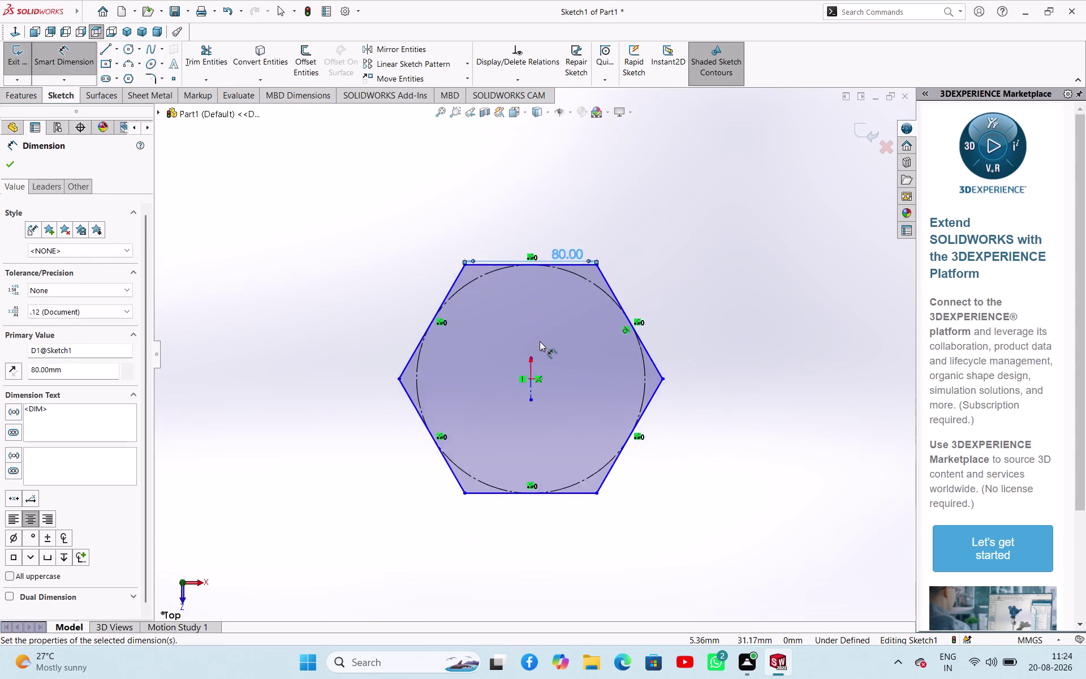
scroll(up, 3)
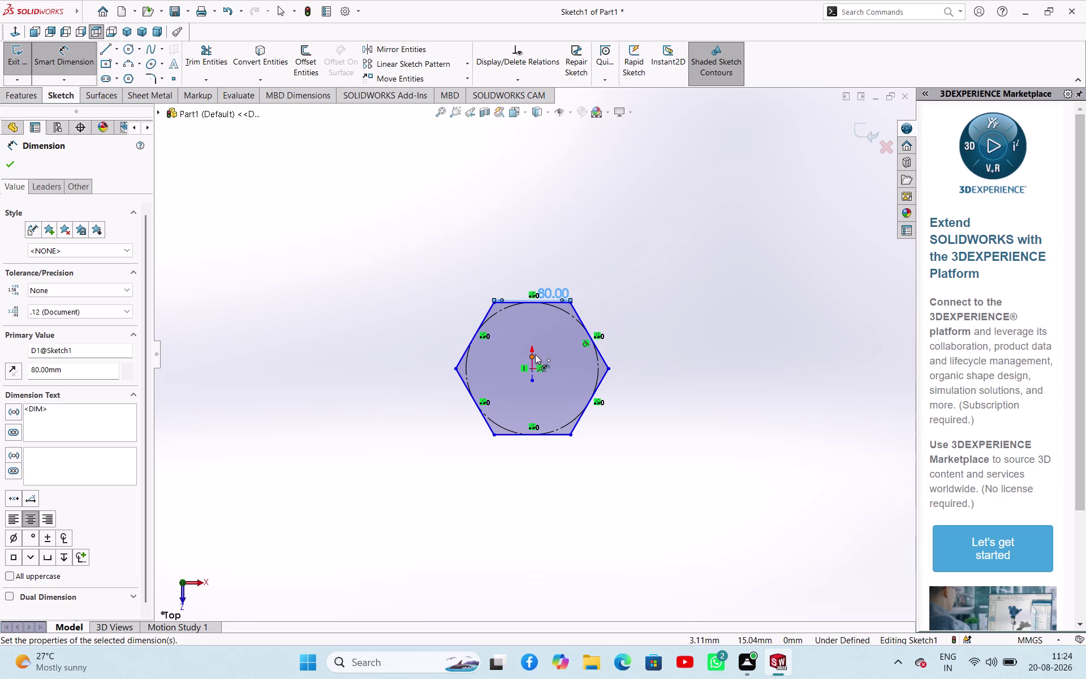
Delete the leftover centerline to the left of the hexagon.
drag(534, 355, 549, 285)
click(661, 312)
right_click(662, 312)
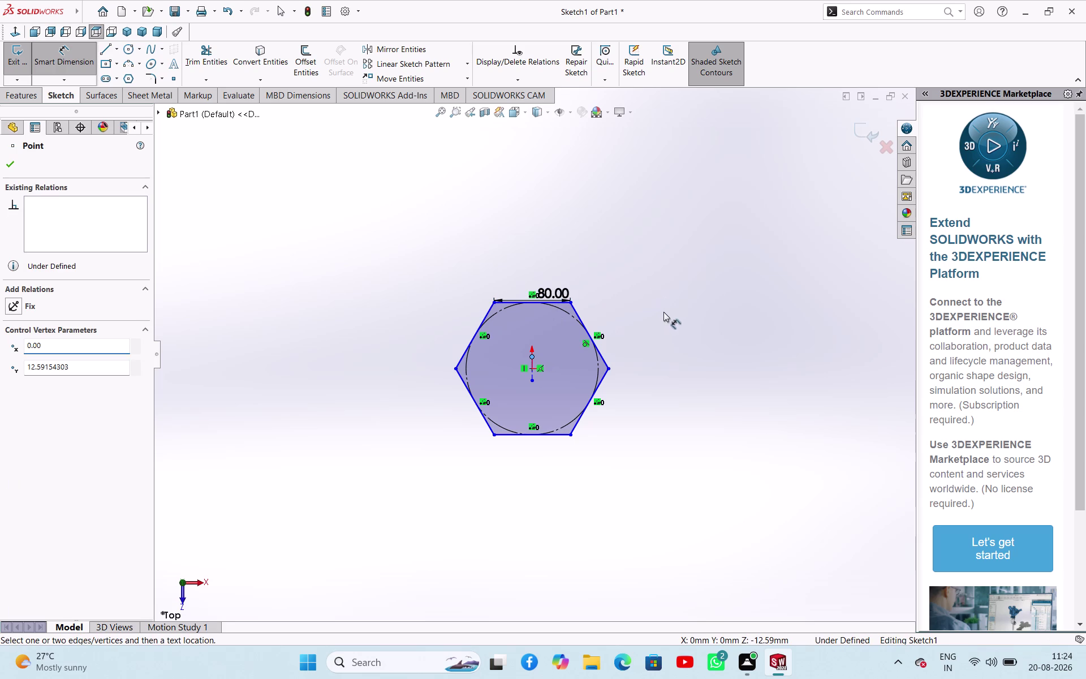
click(686, 353)
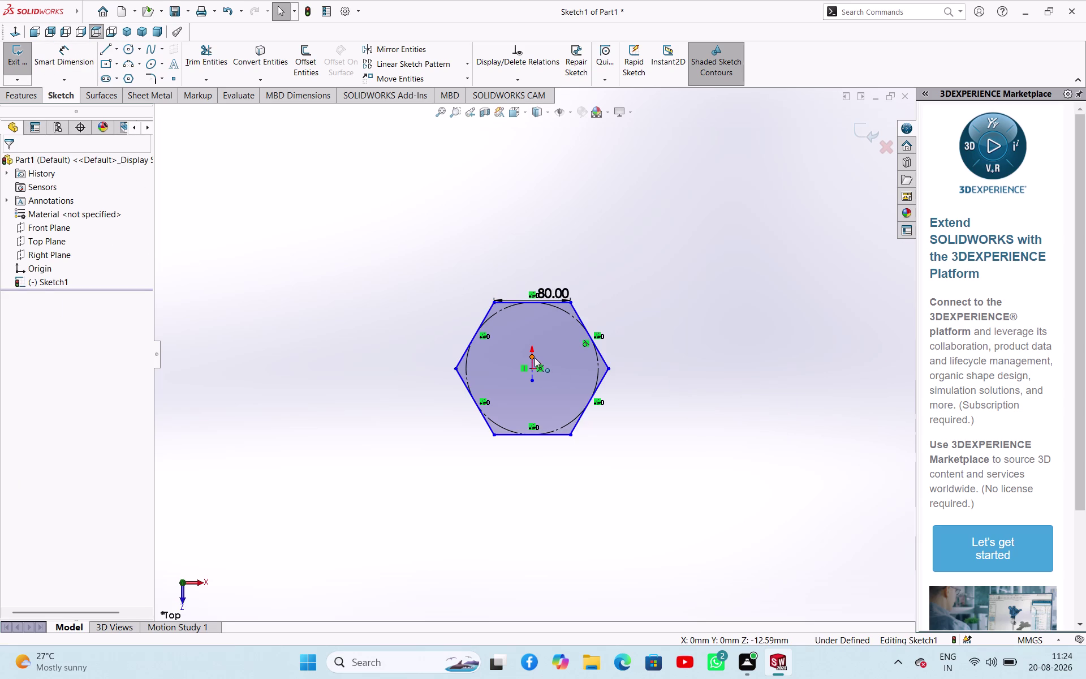
drag(535, 358, 367, 277)
click(414, 304)
drag(283, 290, 341, 436)
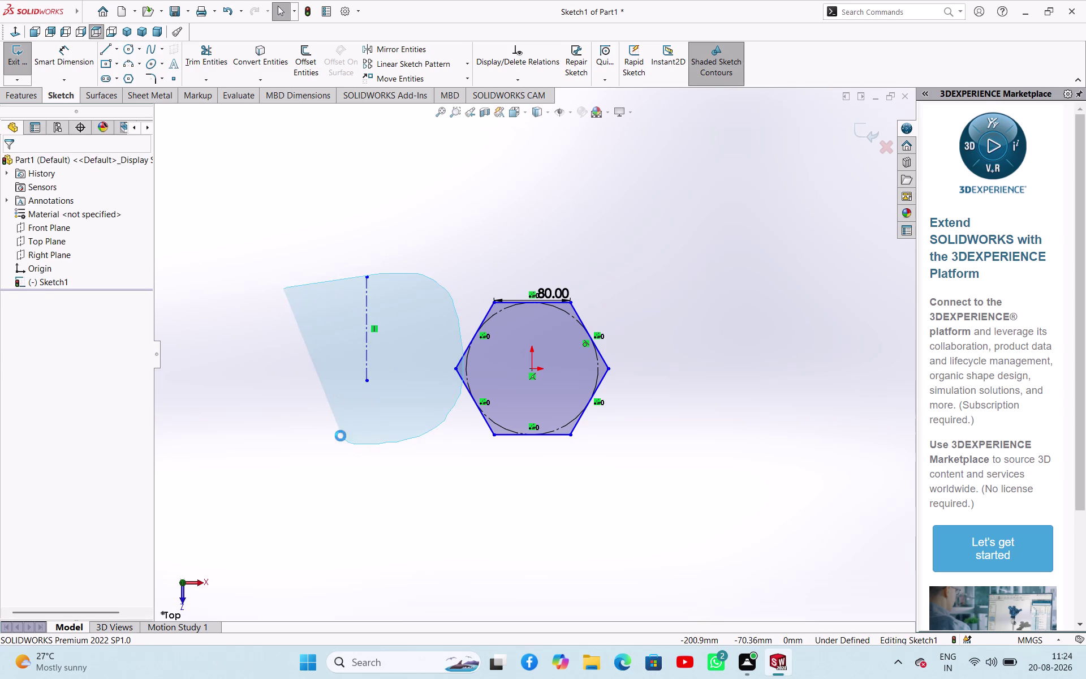
key(Delete)
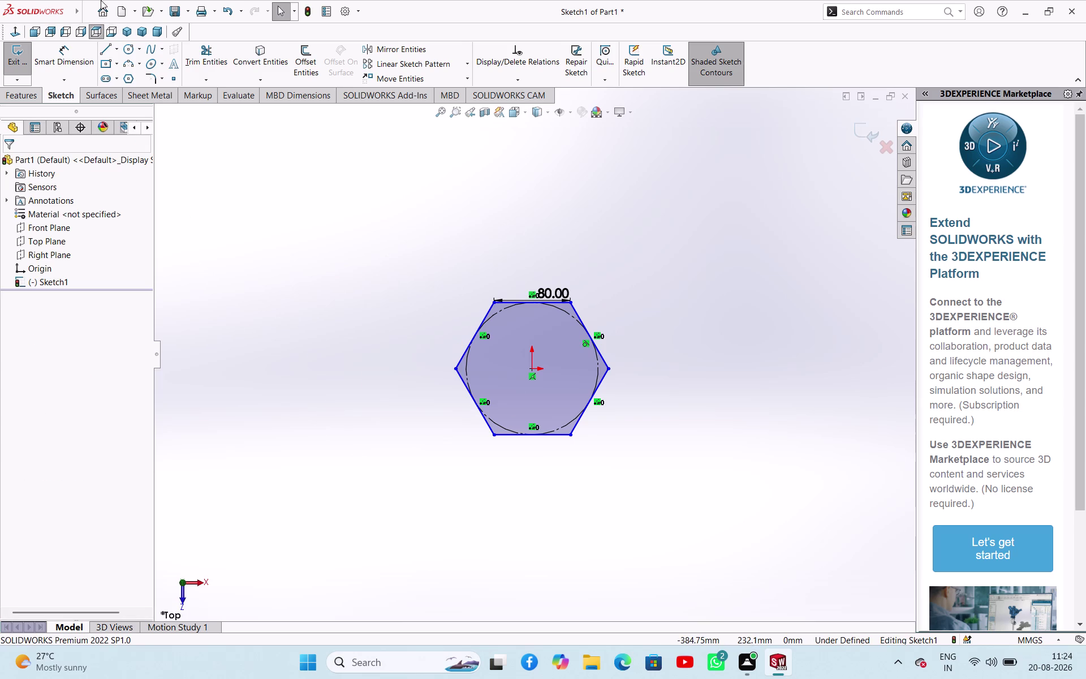
Draw a vertical midpoint construction centerline through the hexagon's centre.
click(115, 50)
click(113, 79)
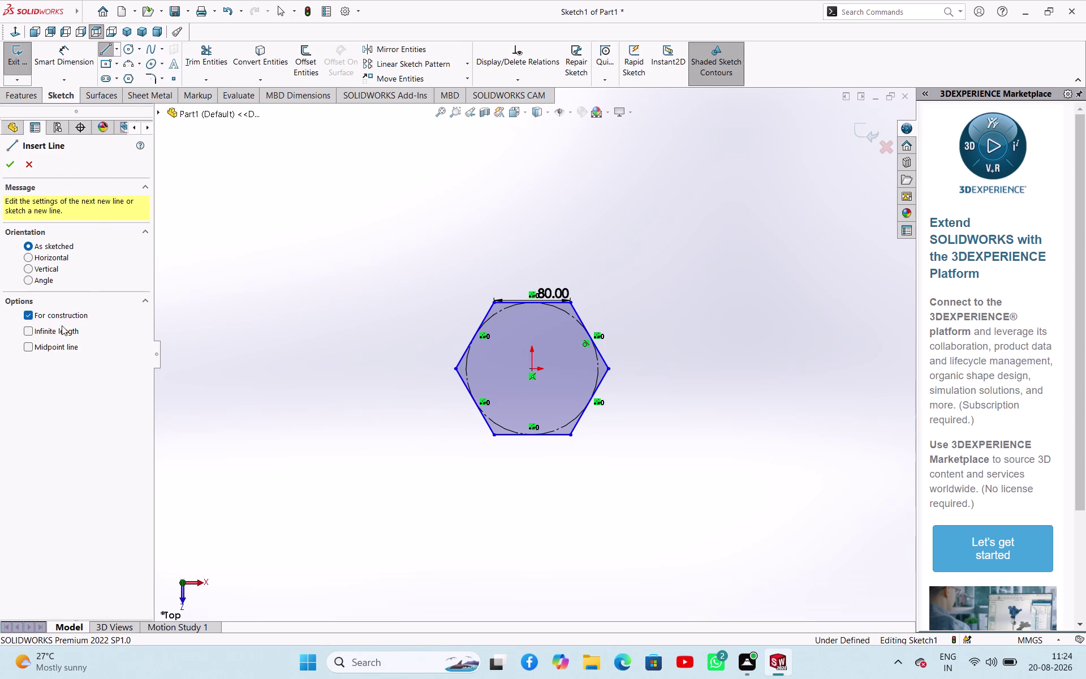
click(29, 345)
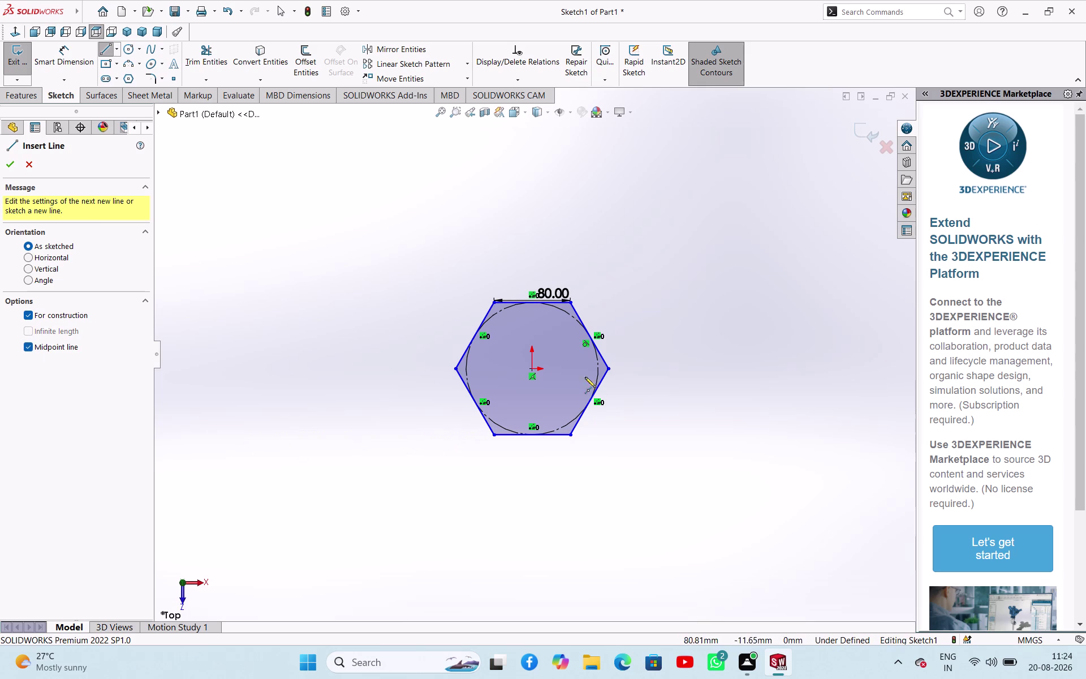
click(533, 370)
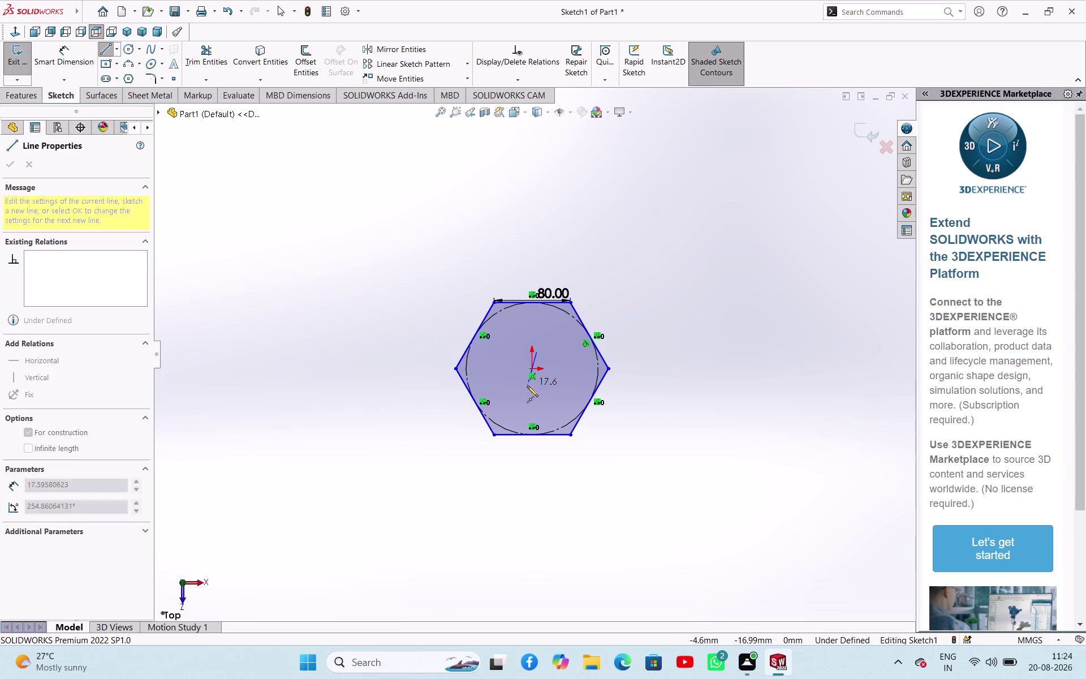
click(533, 481)
right_click(574, 481)
click(581, 488)
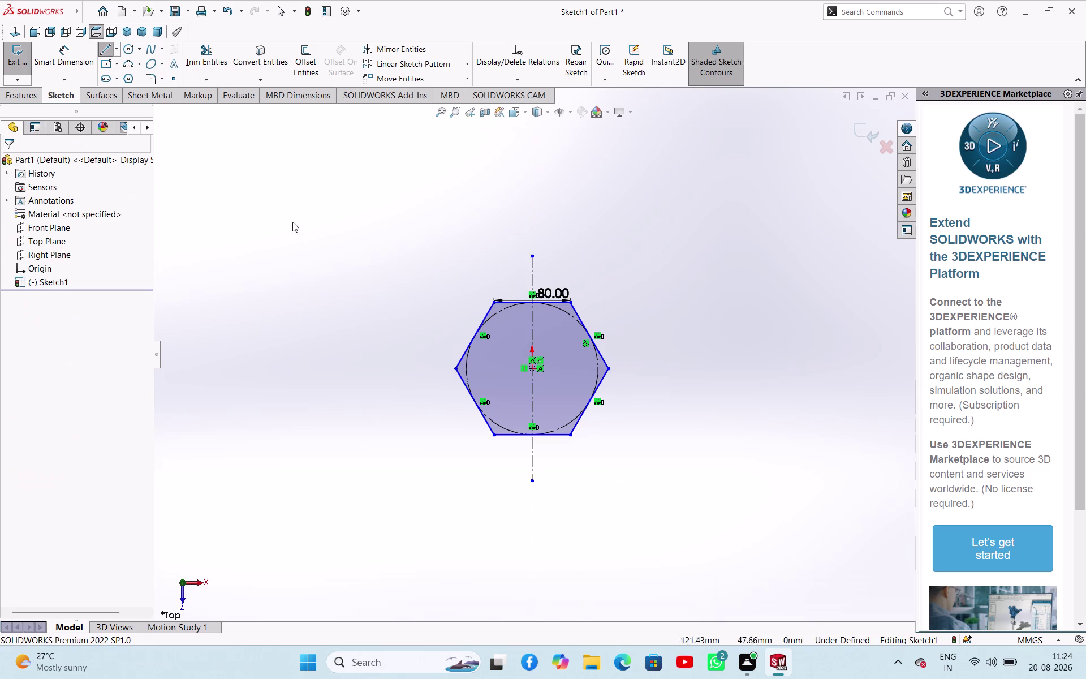
Cancel two stray line attempts above and left of the hexagon.
click(105, 48)
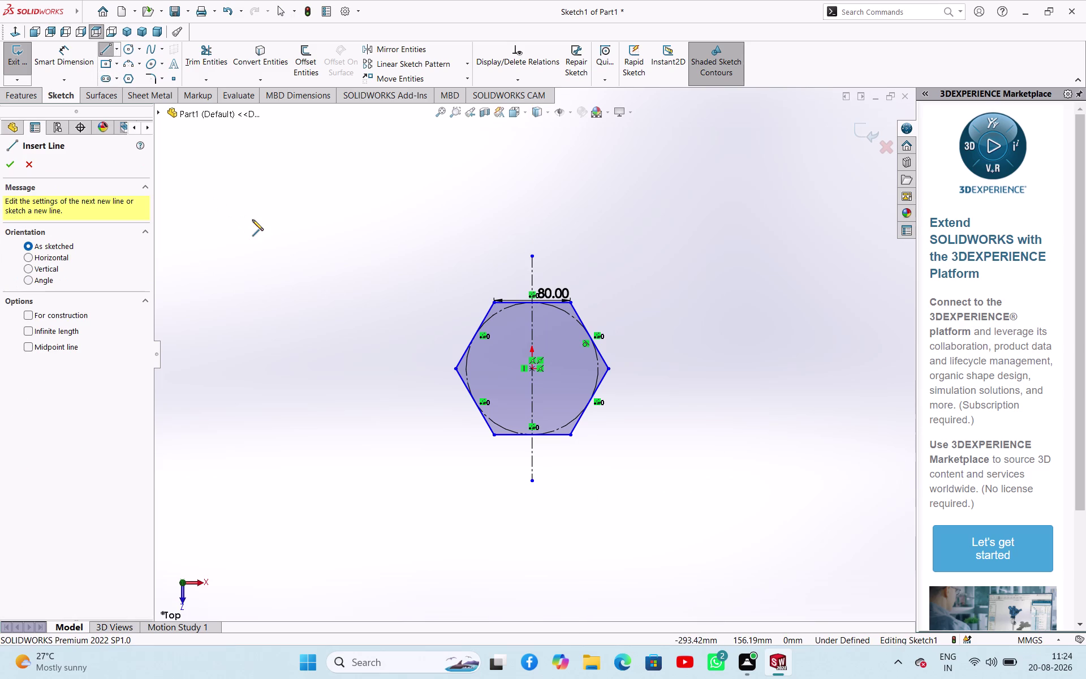
click(252, 219)
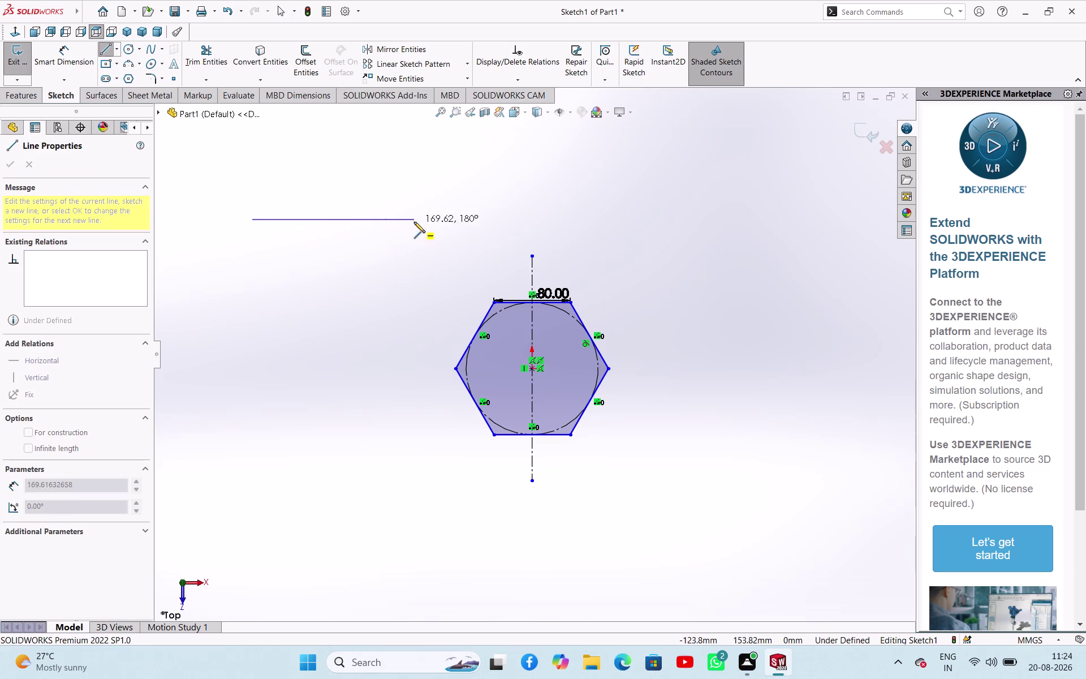
key(Escape)
key(Escape)
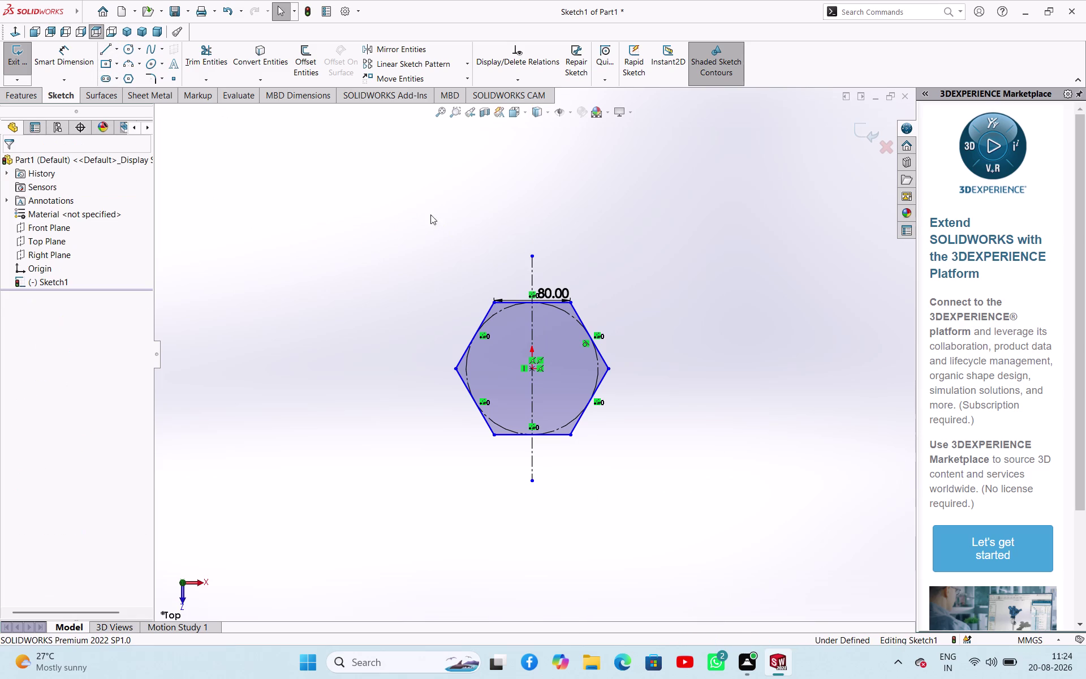
click(110, 49)
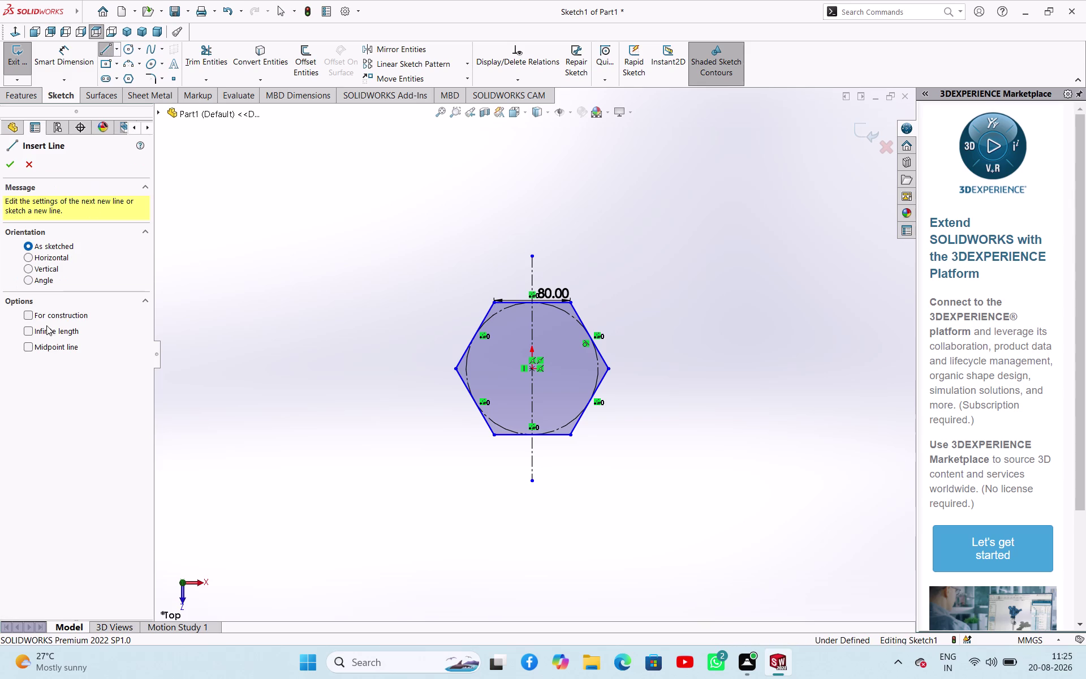
click(40, 347)
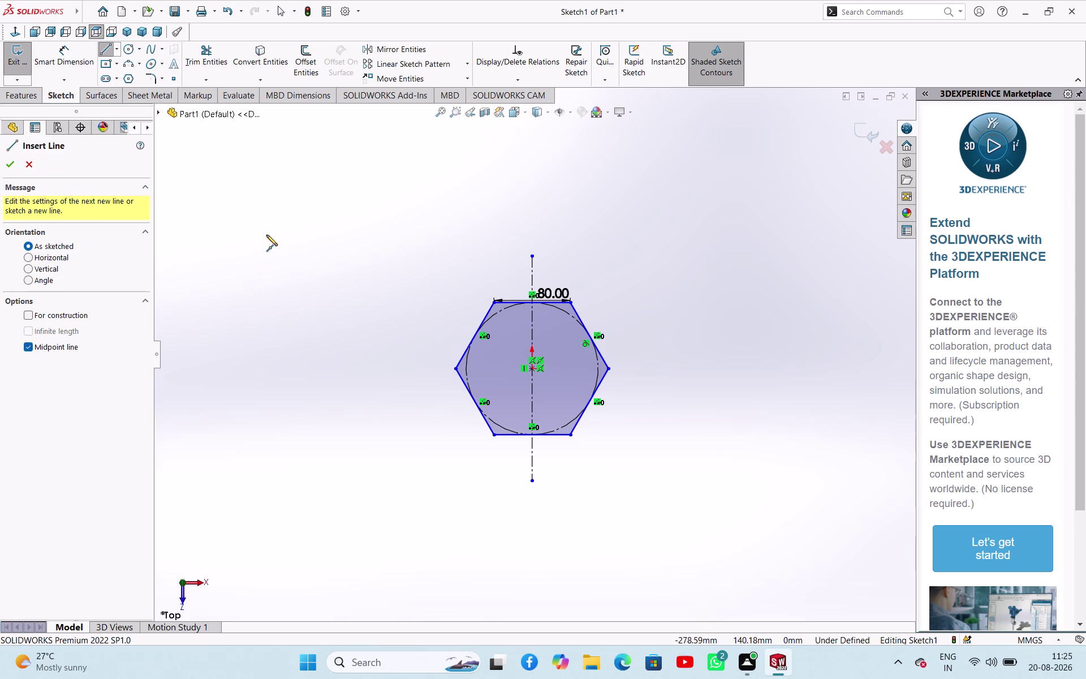
click(267, 235)
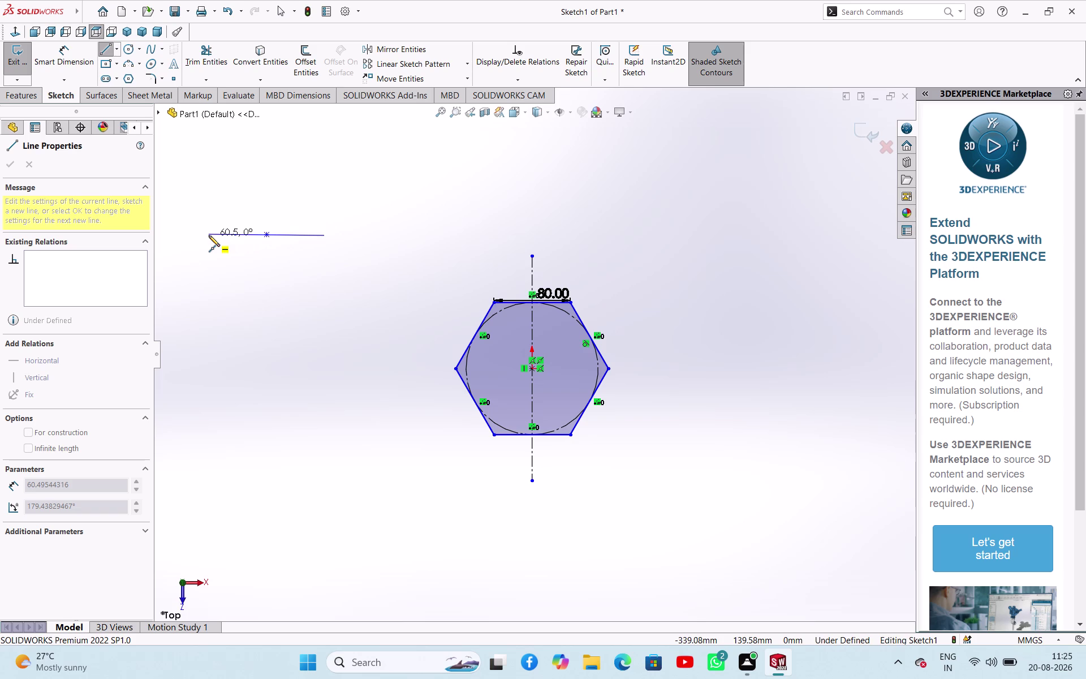
key(Escape)
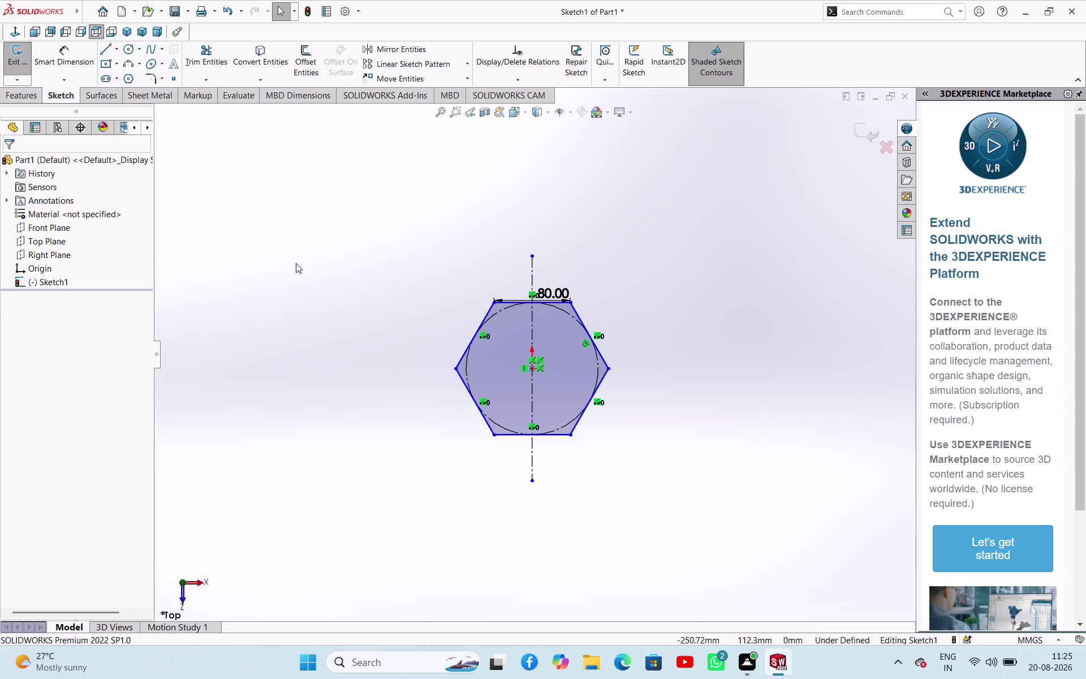
scroll(up, 3)
scroll(down, 3)
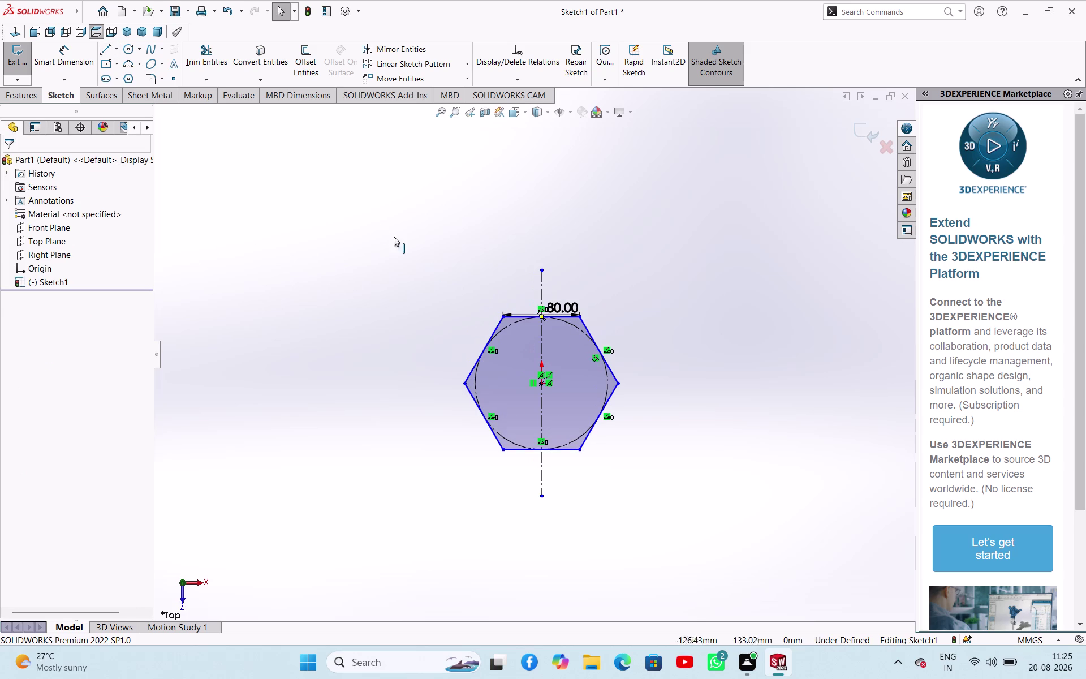
click(11, 51)
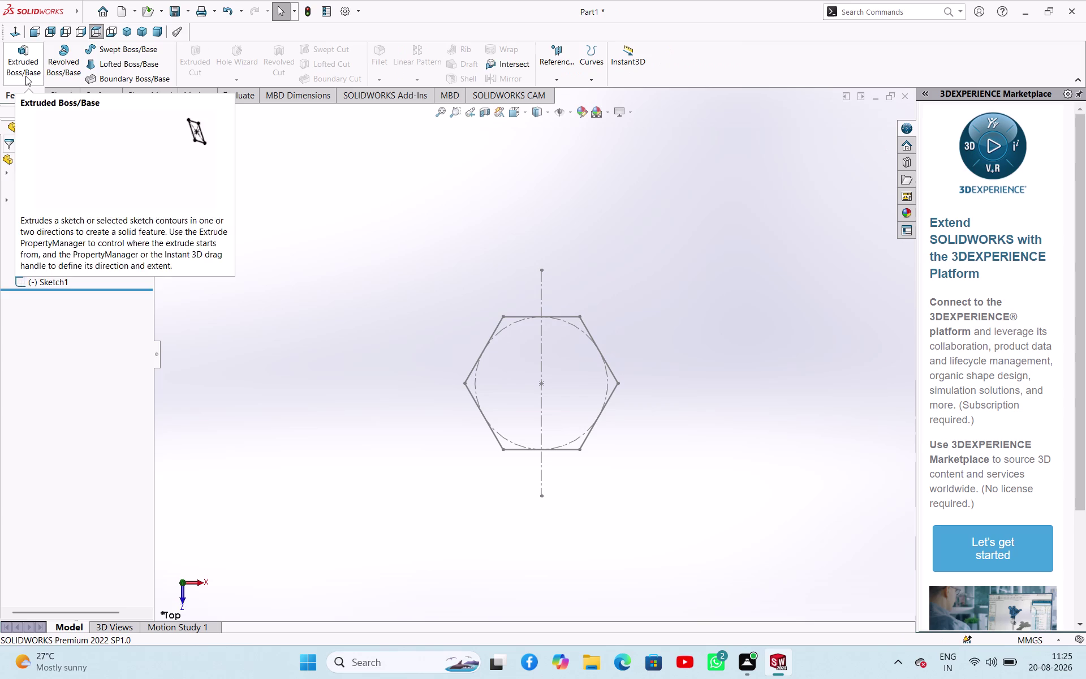
Boss-extrude the hexagon sketch Mid Plane with a 30 mm depth.
click(26, 75)
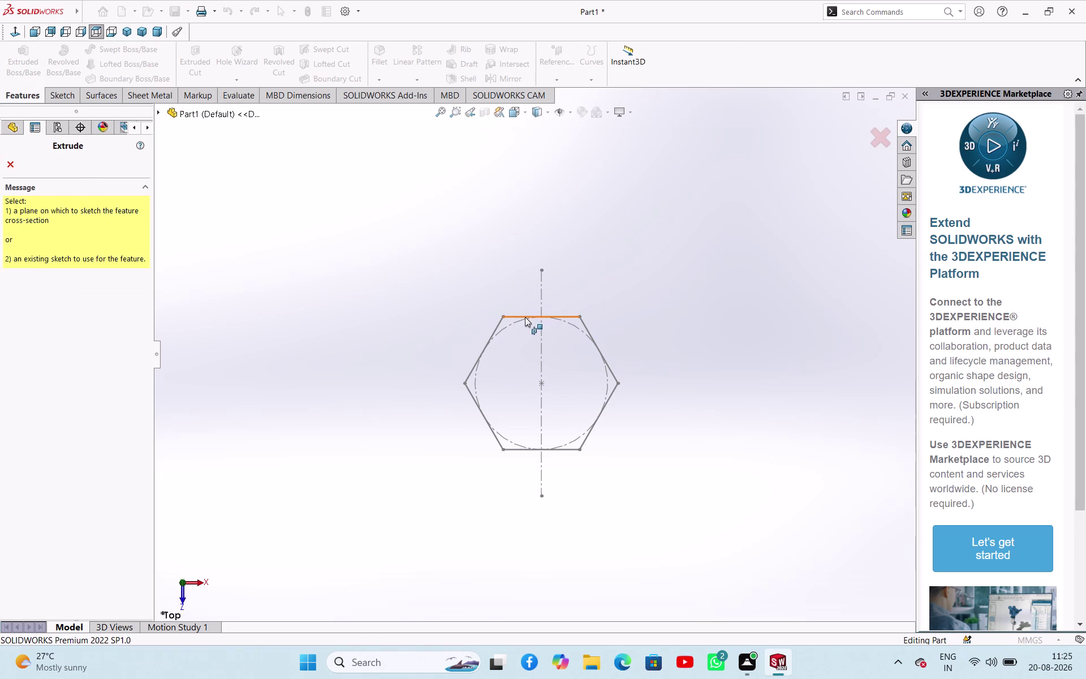
click(525, 317)
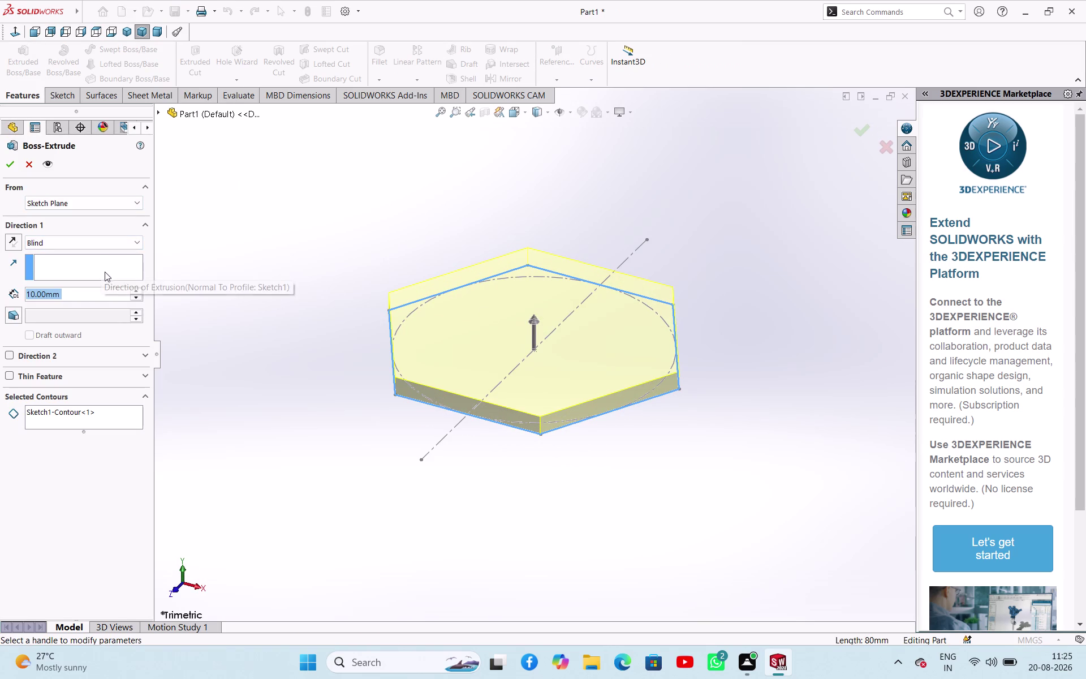
click(40, 239)
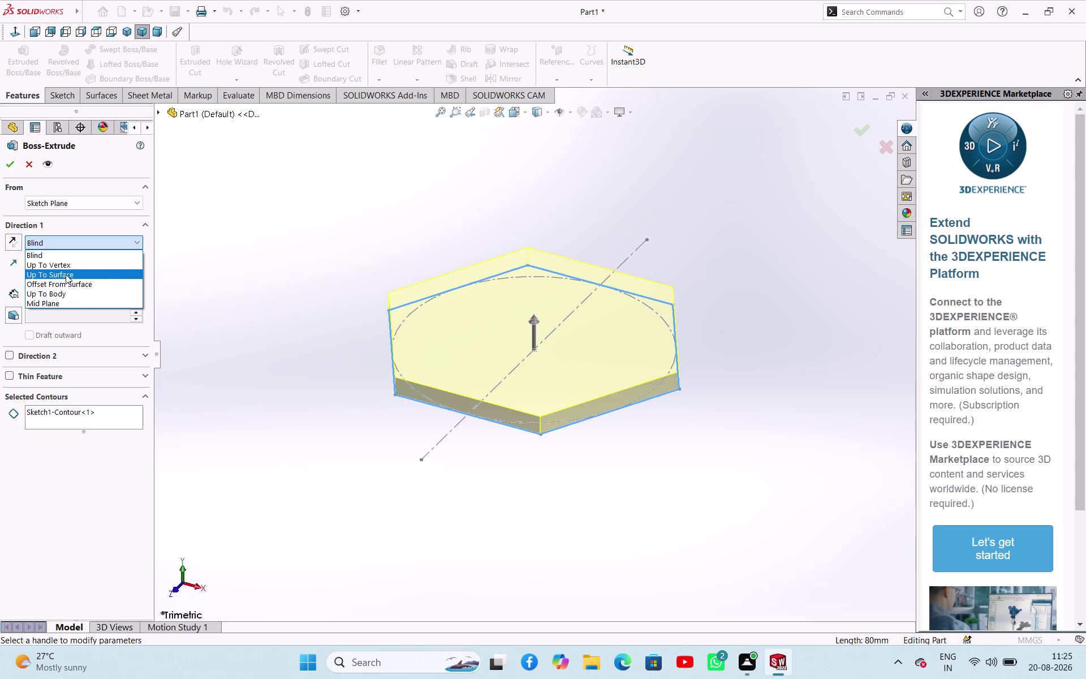
click(73, 302)
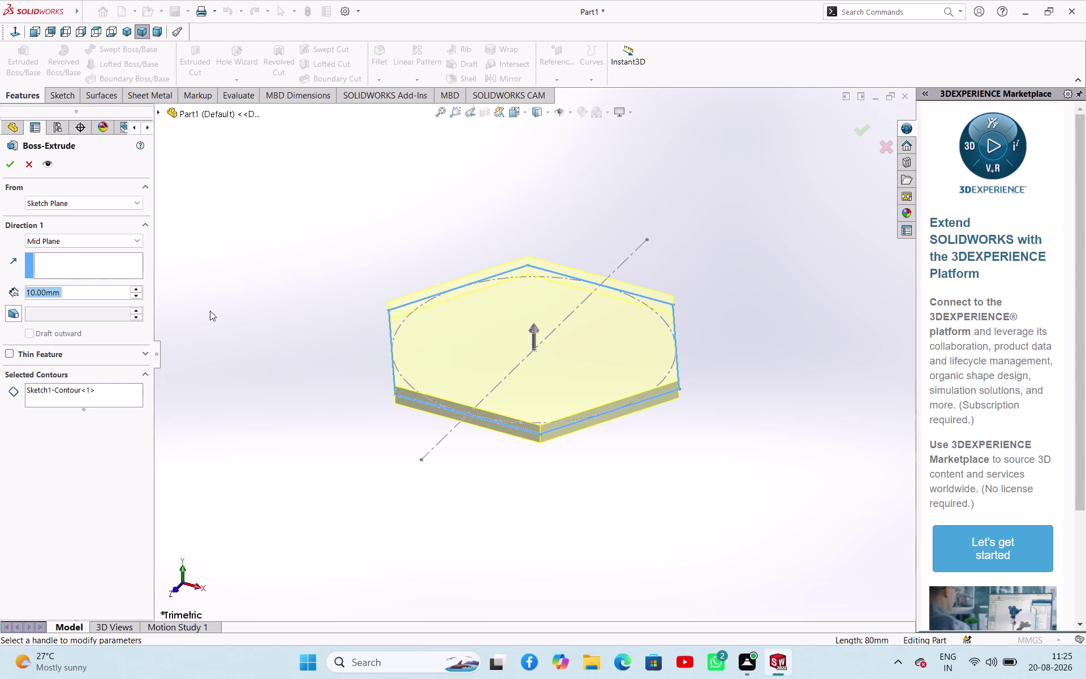
text(30)
key(Return)
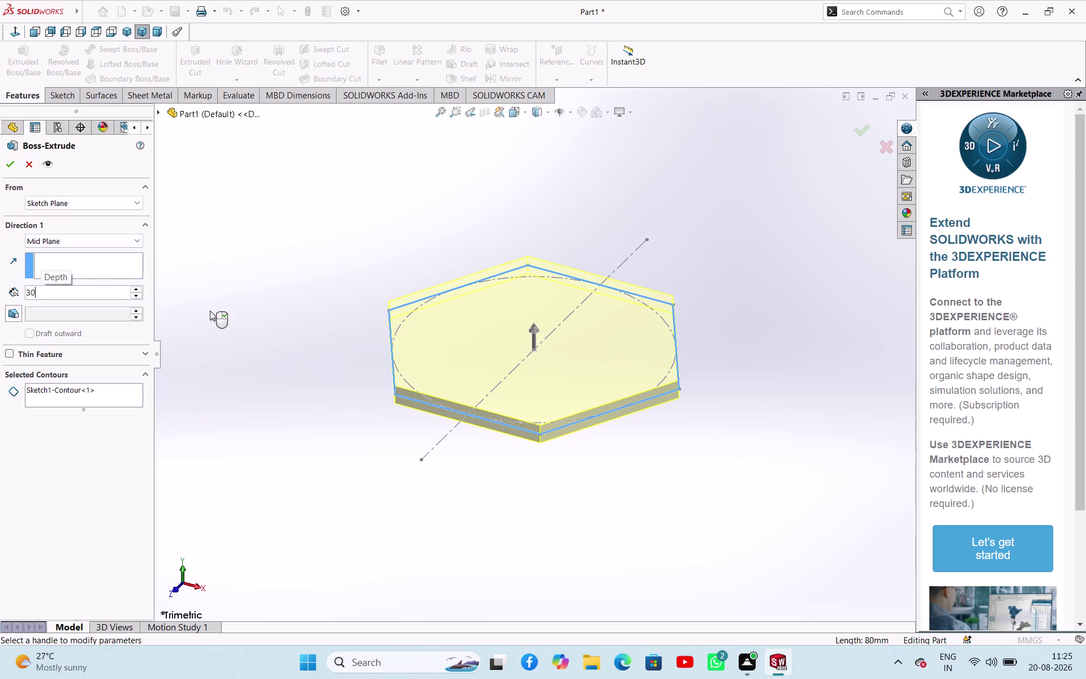
click(12, 163)
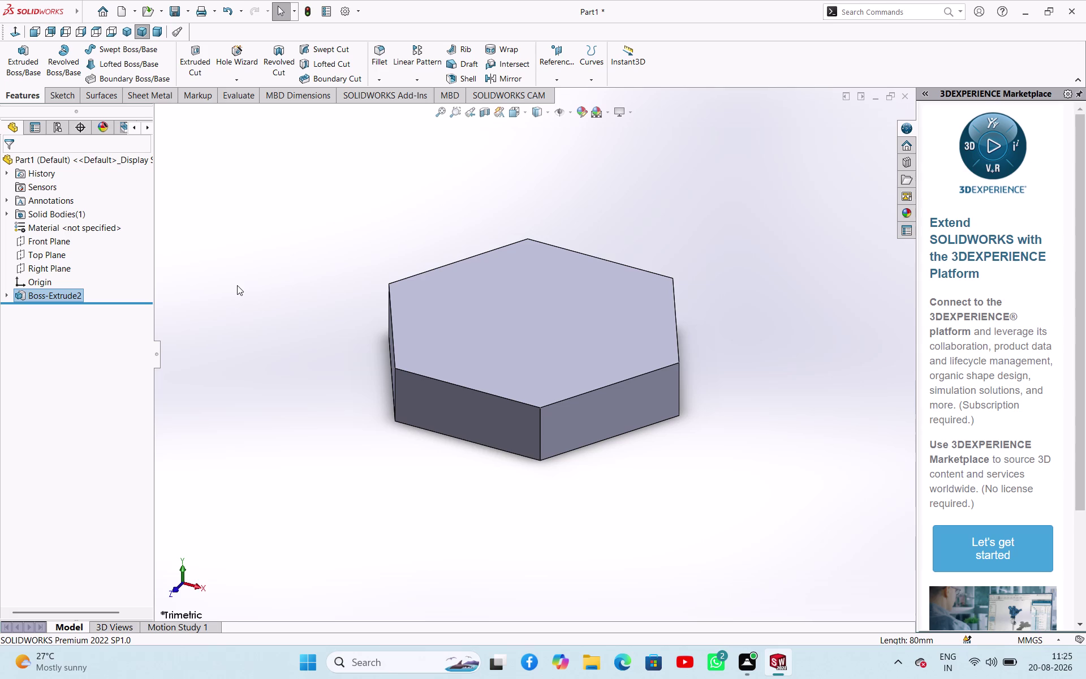
click(479, 315)
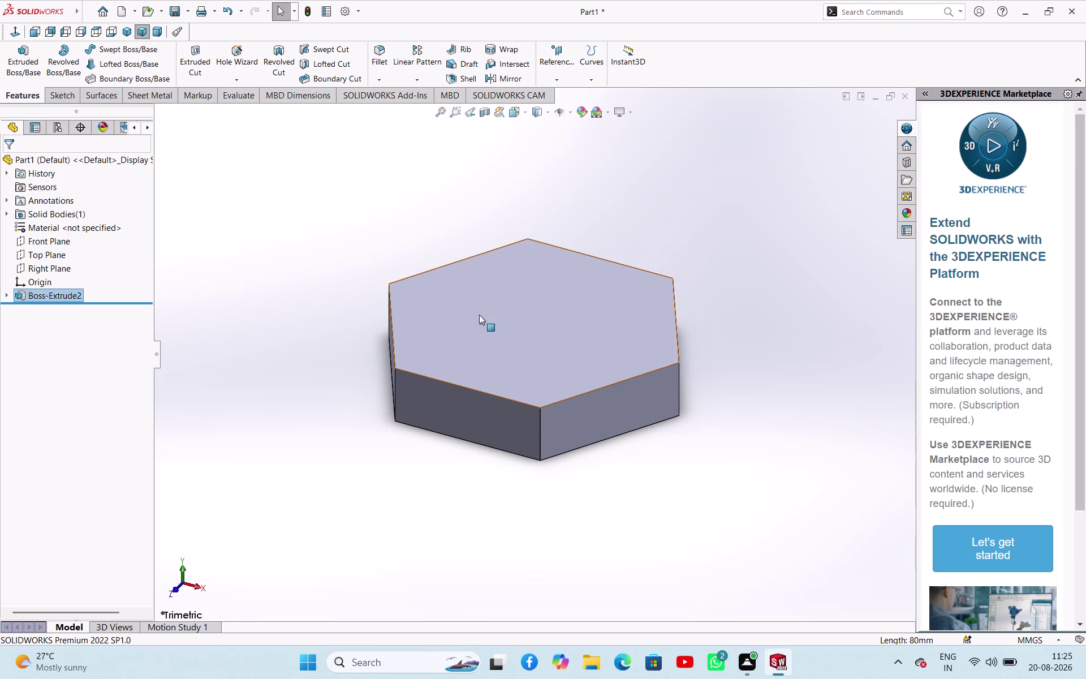
Open a sketch on the prism's top face with a midpoint construction line.
click(532, 280)
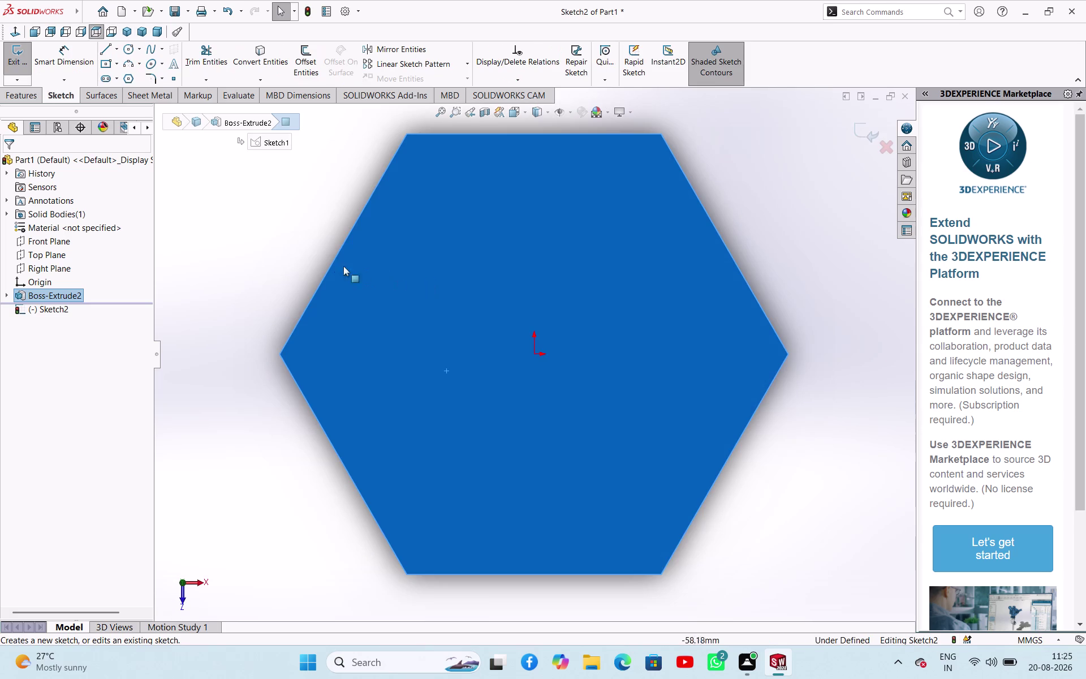
click(292, 251)
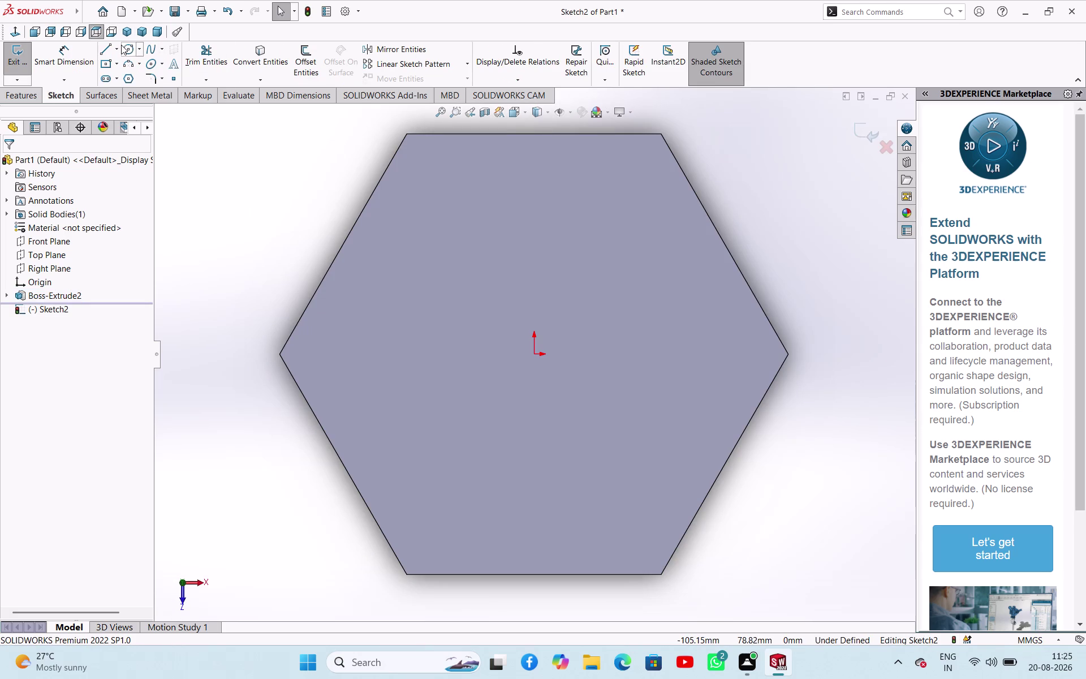
click(117, 47)
click(113, 73)
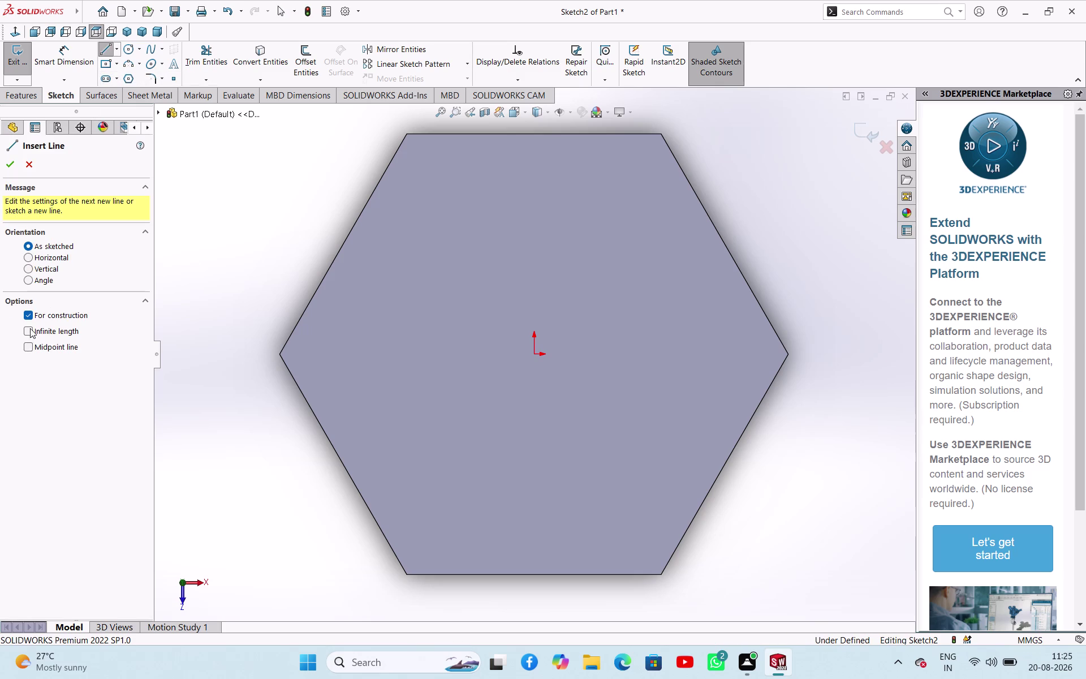
click(33, 347)
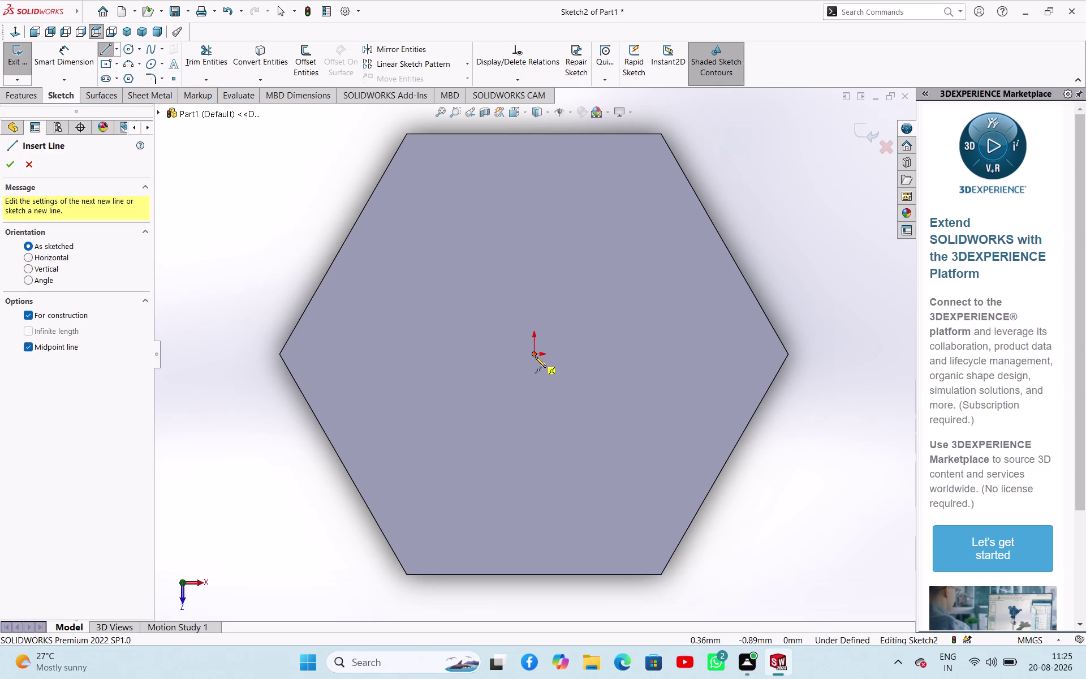
Draw a vertical centreline from the origin, then view the top face head-on.
click(535, 357)
scroll(up, 3)
scroll(up, 3)
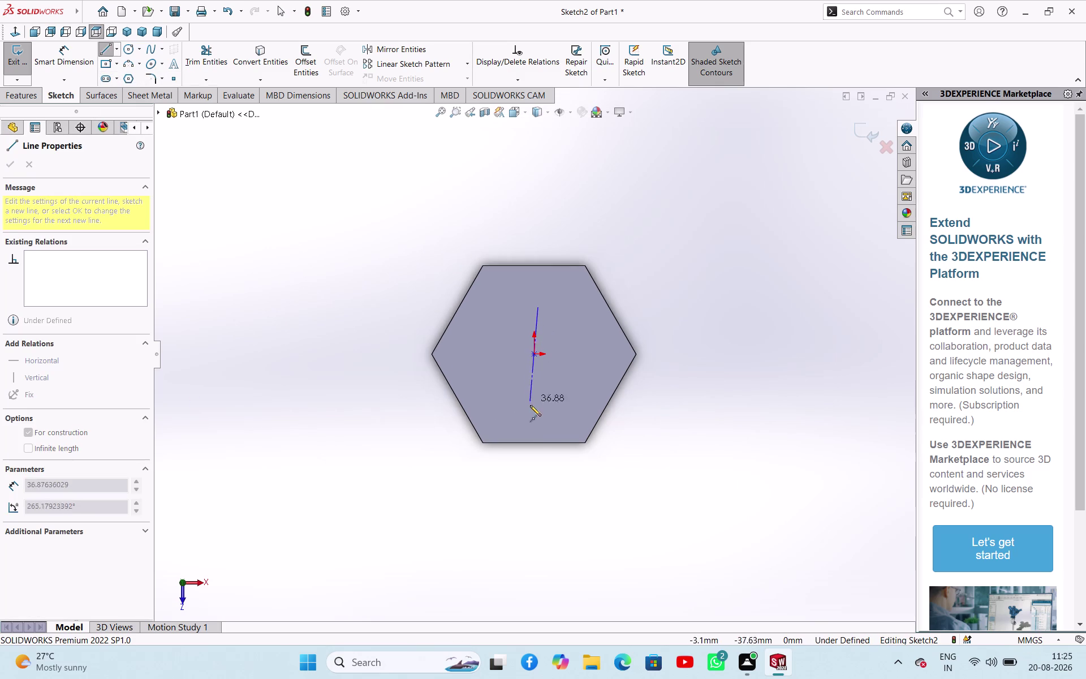
click(532, 471)
right_click(563, 474)
click(568, 477)
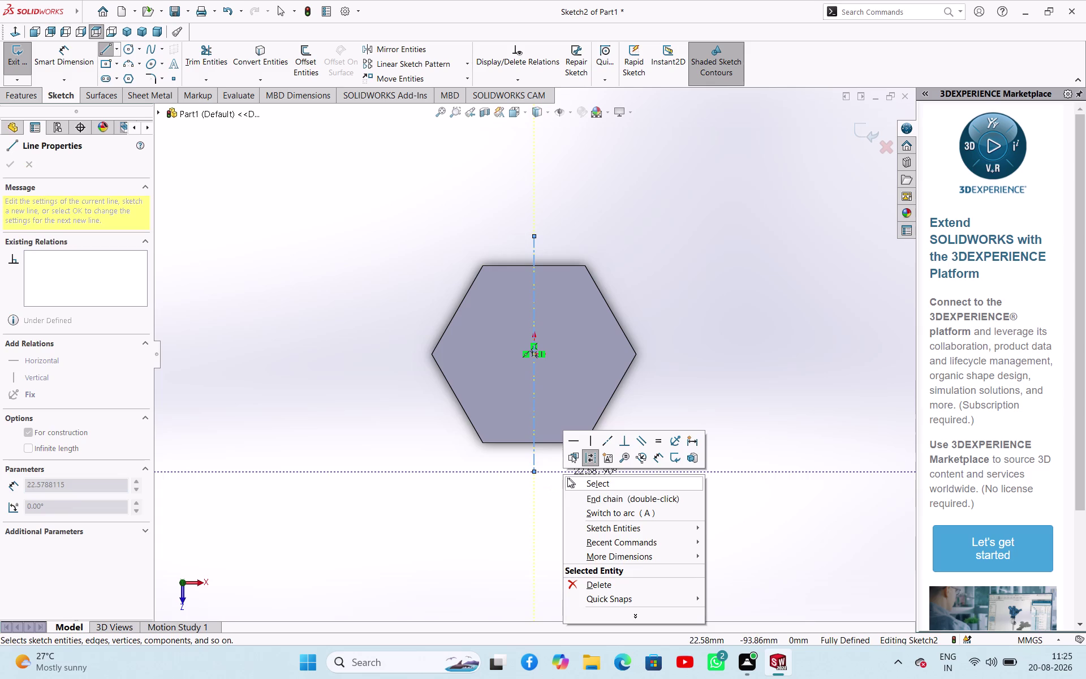
middle_drag(577, 507, 577, 378)
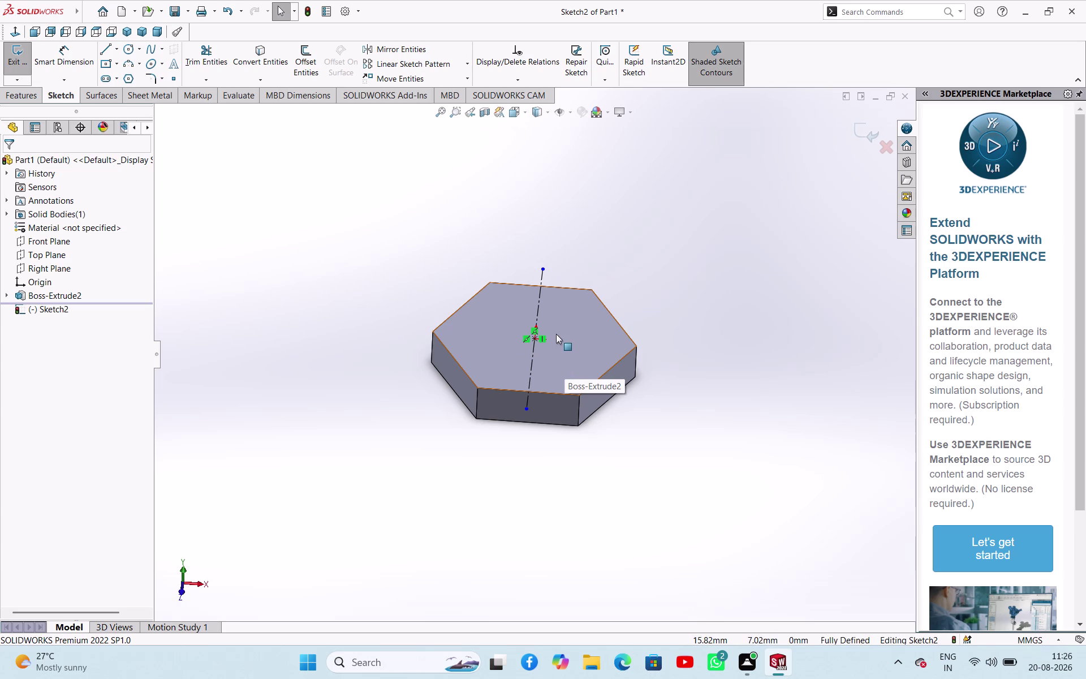
click(180, 573)
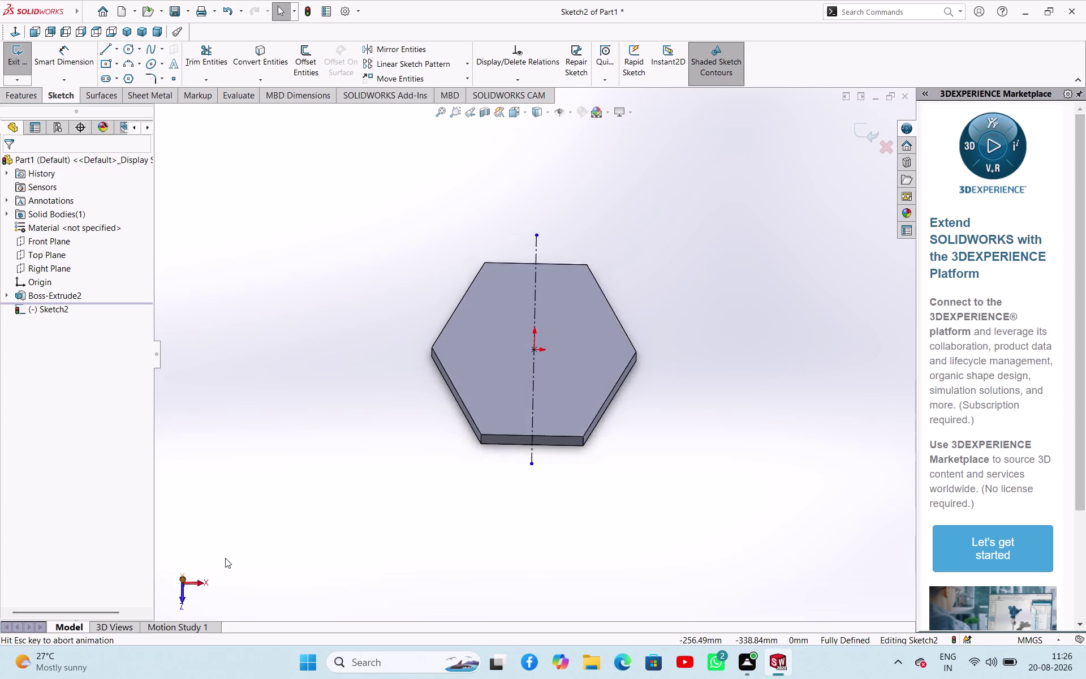
Draw a six-sided polygon centred on the origin of the prism's top face.
scroll(down, 3)
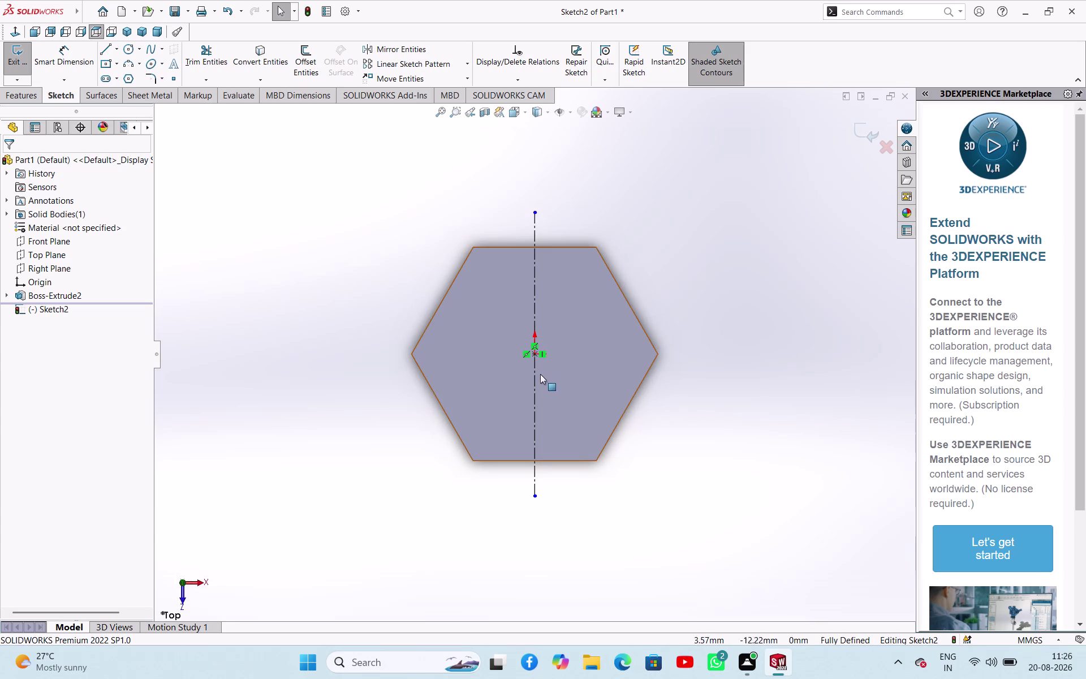
click(130, 73)
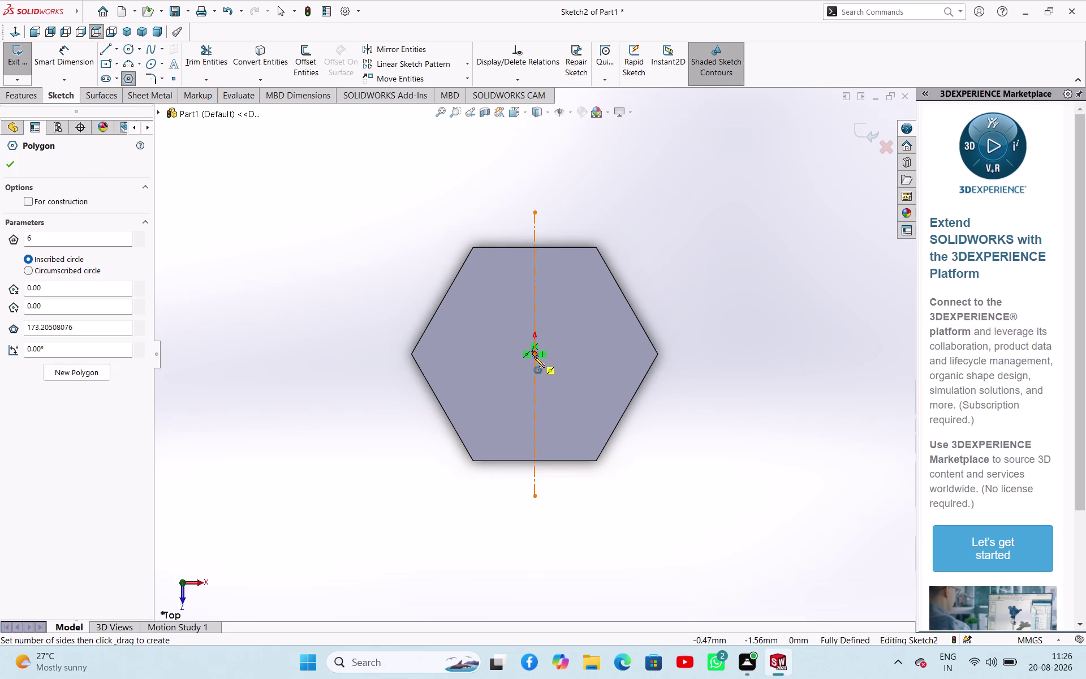
click(534, 357)
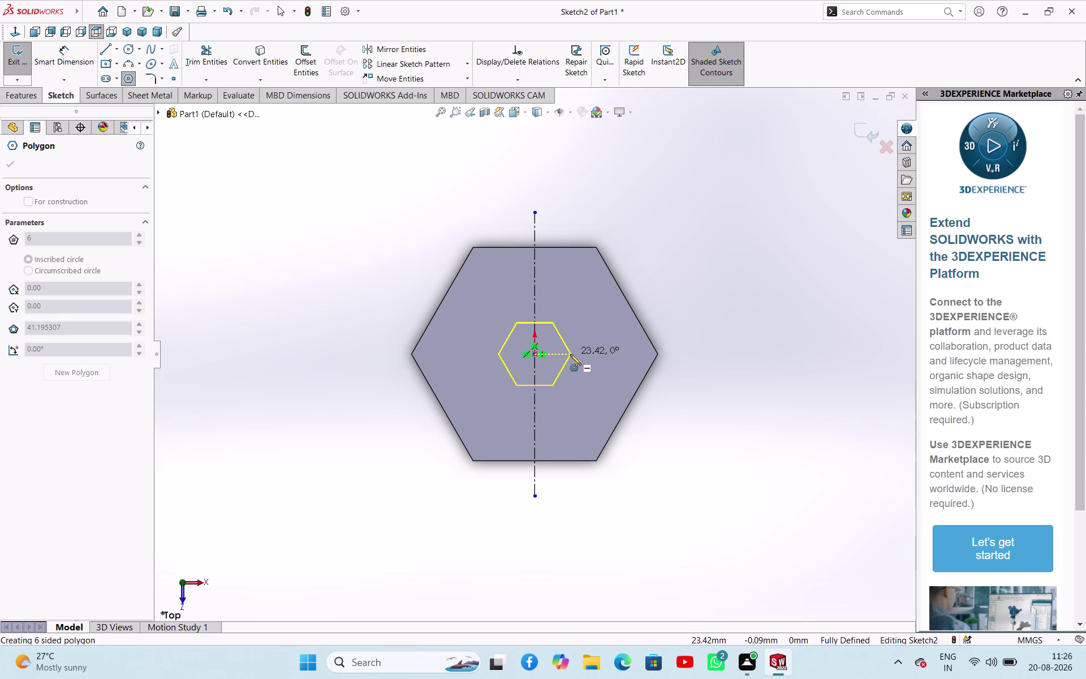
click(602, 355)
right_click(753, 395)
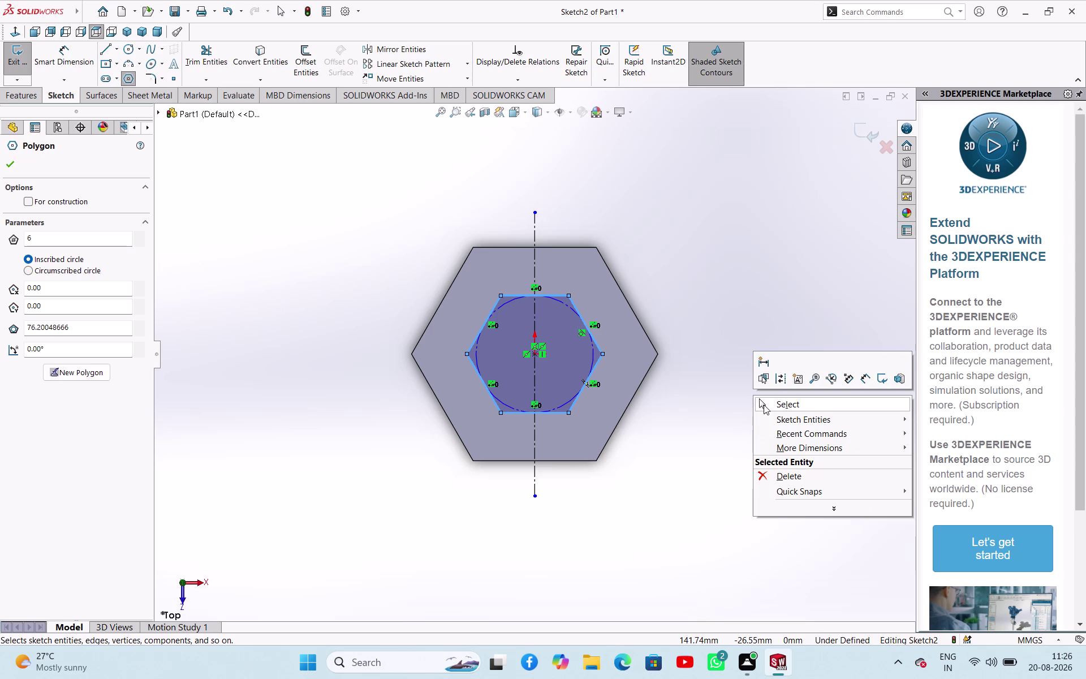
click(764, 405)
Dimension the small hexagon's top edge to 40 mm and exit the sketch.
right_drag(746, 463, 771, 375)
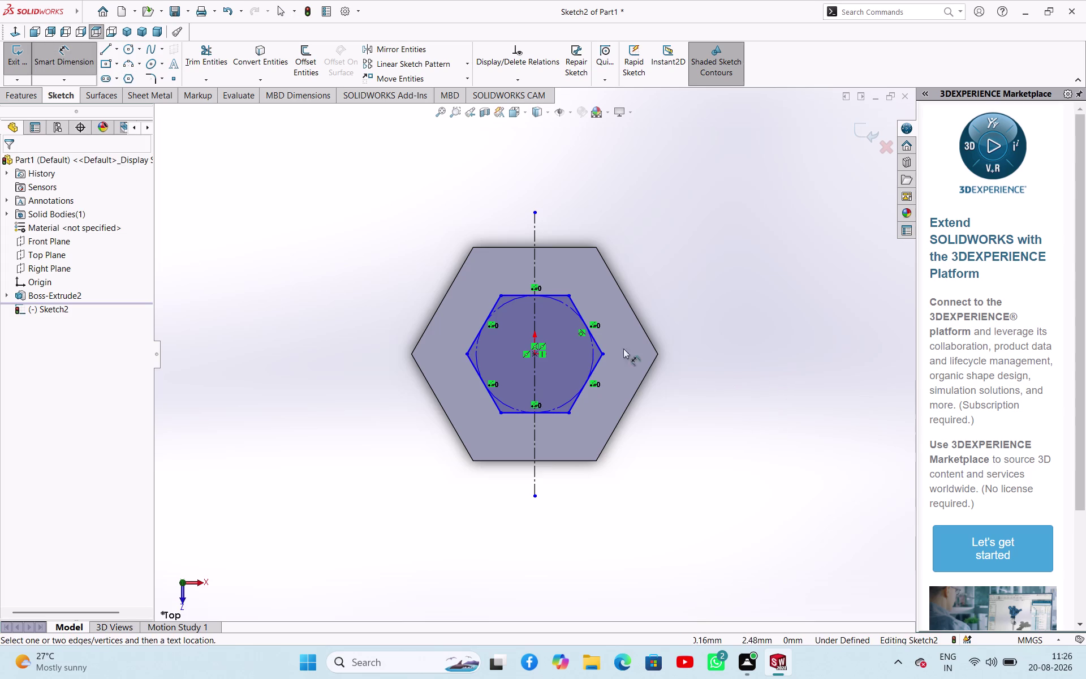
click(559, 294)
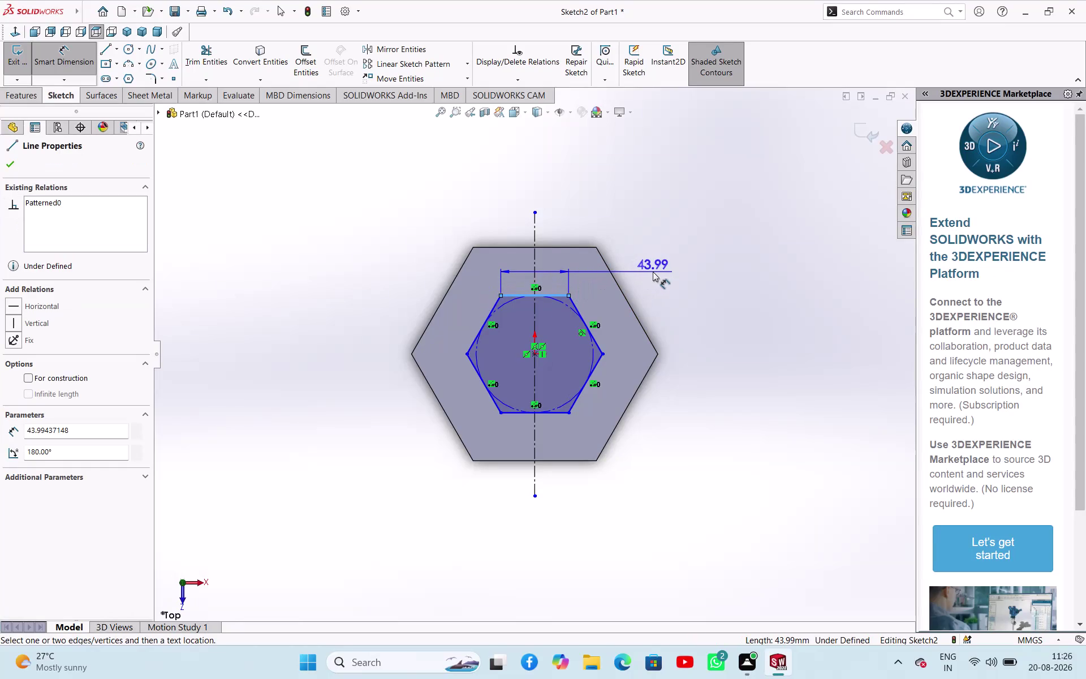
click(653, 272)
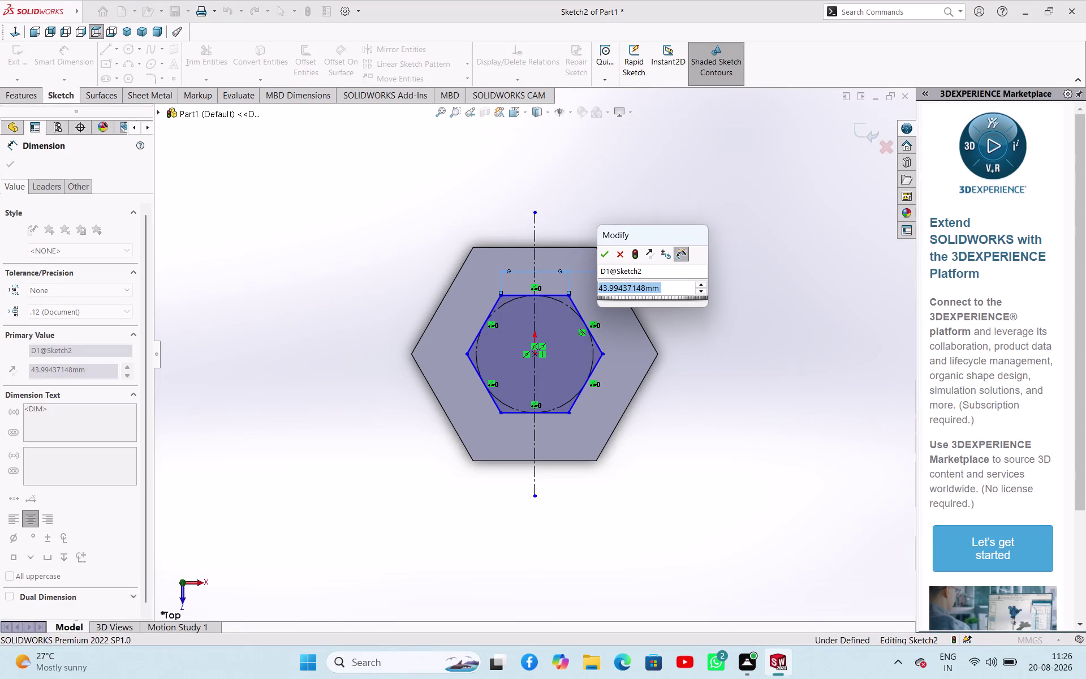
key(4)
key(0)
key(Return)
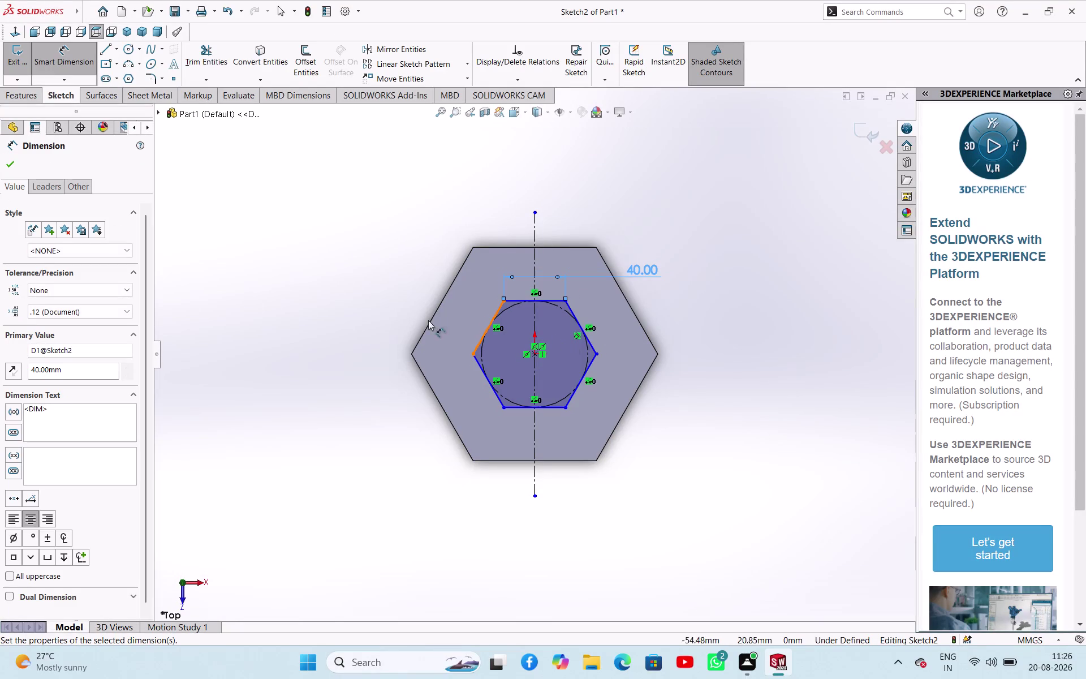
click(15, 161)
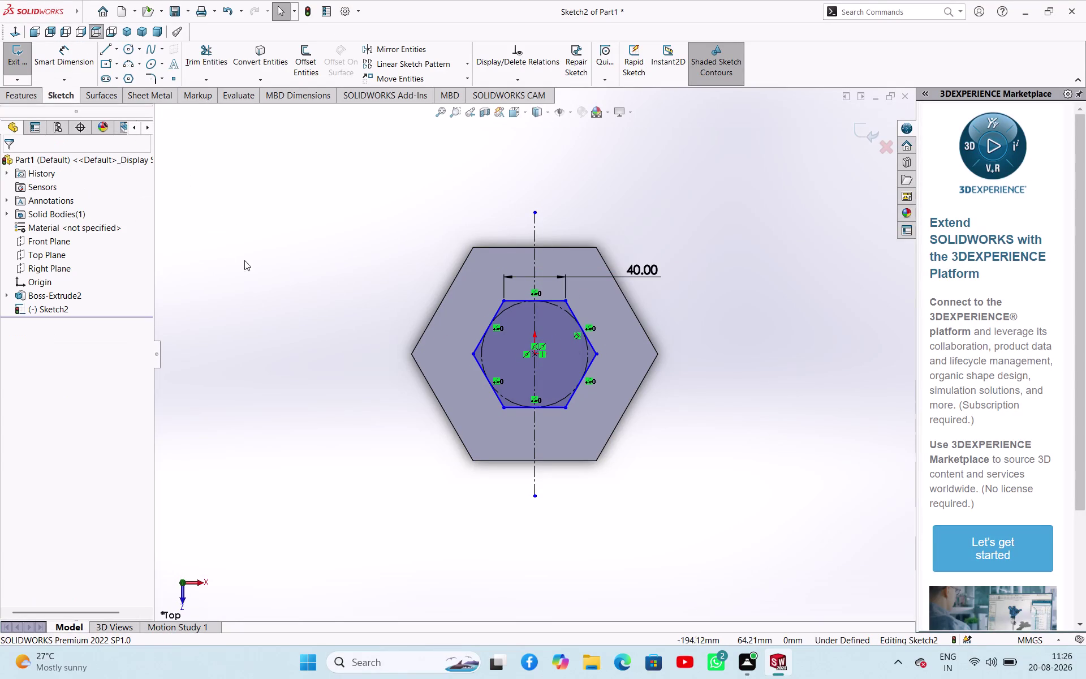
middle_drag(368, 375, 389, 239)
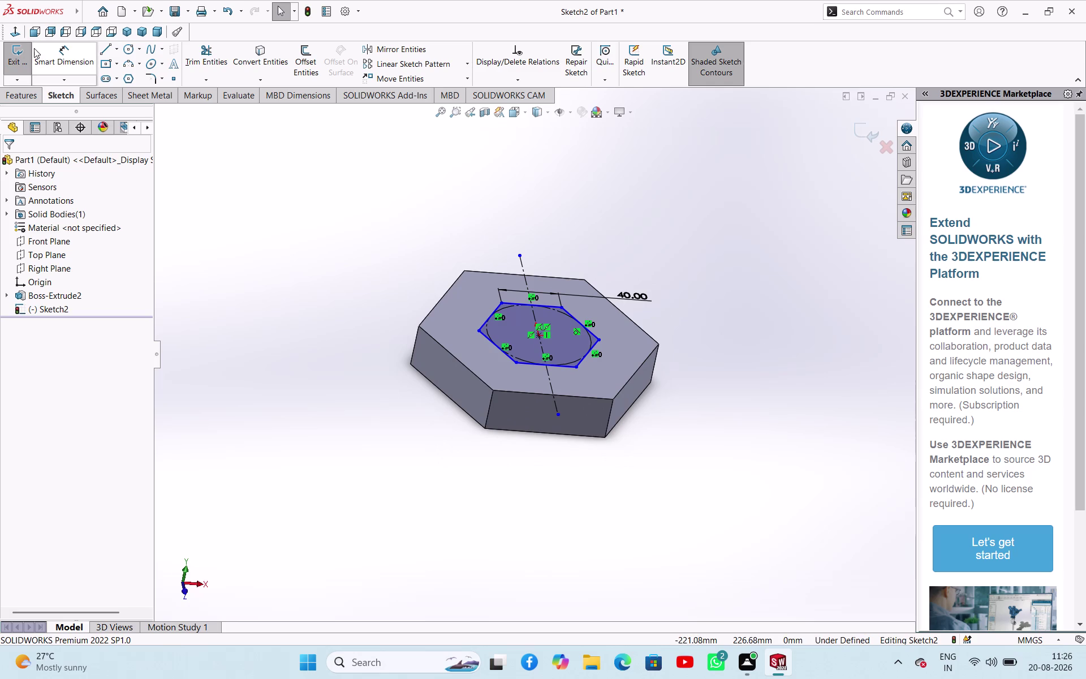
click(30, 55)
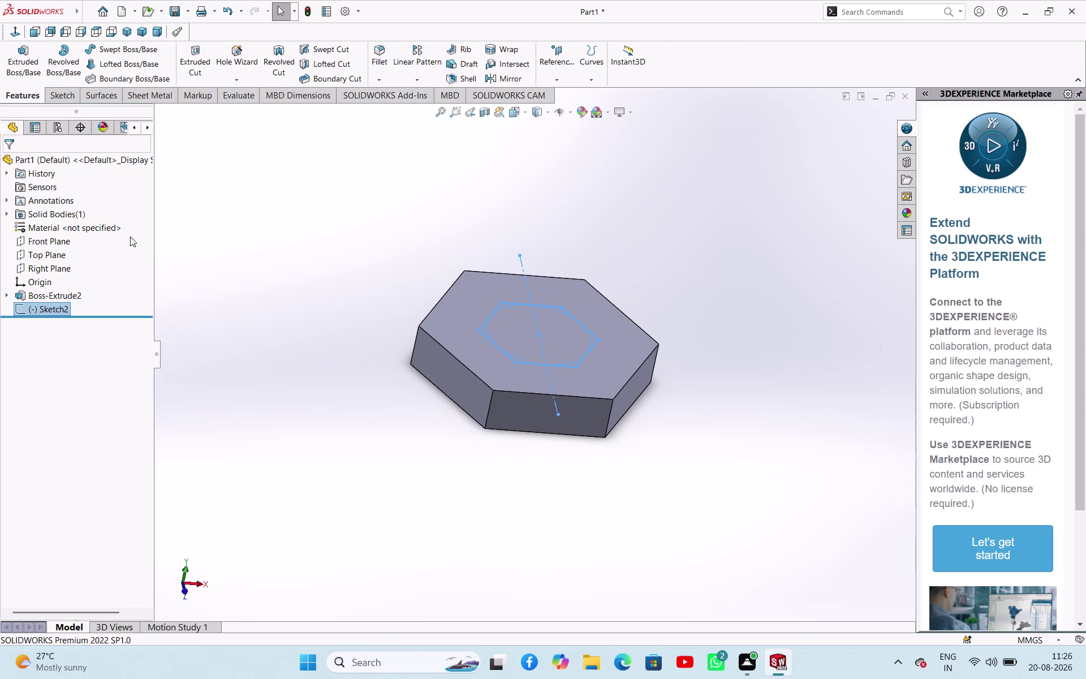
Extrude Sketch2's hexagon as a boss, changing Mid Plane to Blind at 30 mm.
click(12, 69)
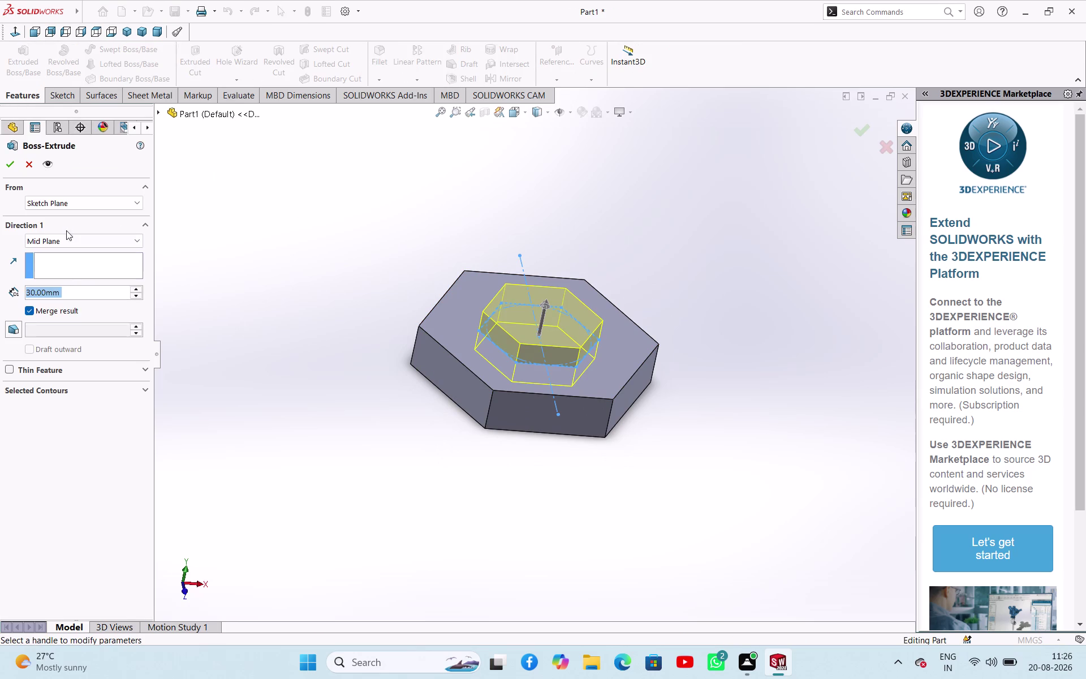
click(69, 242)
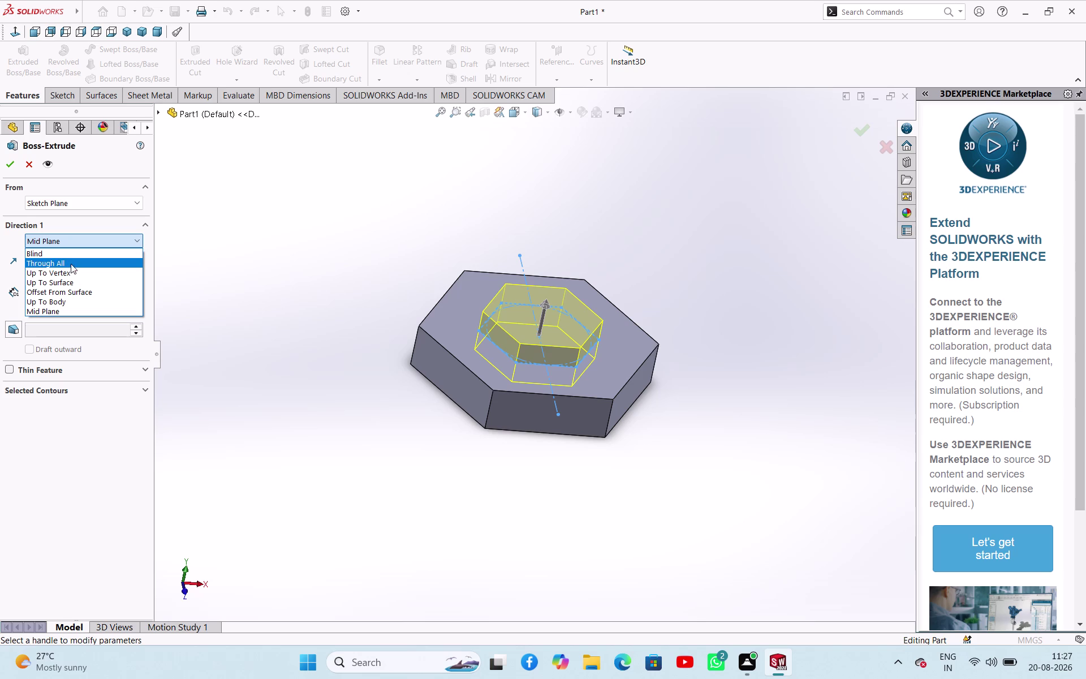
click(70, 255)
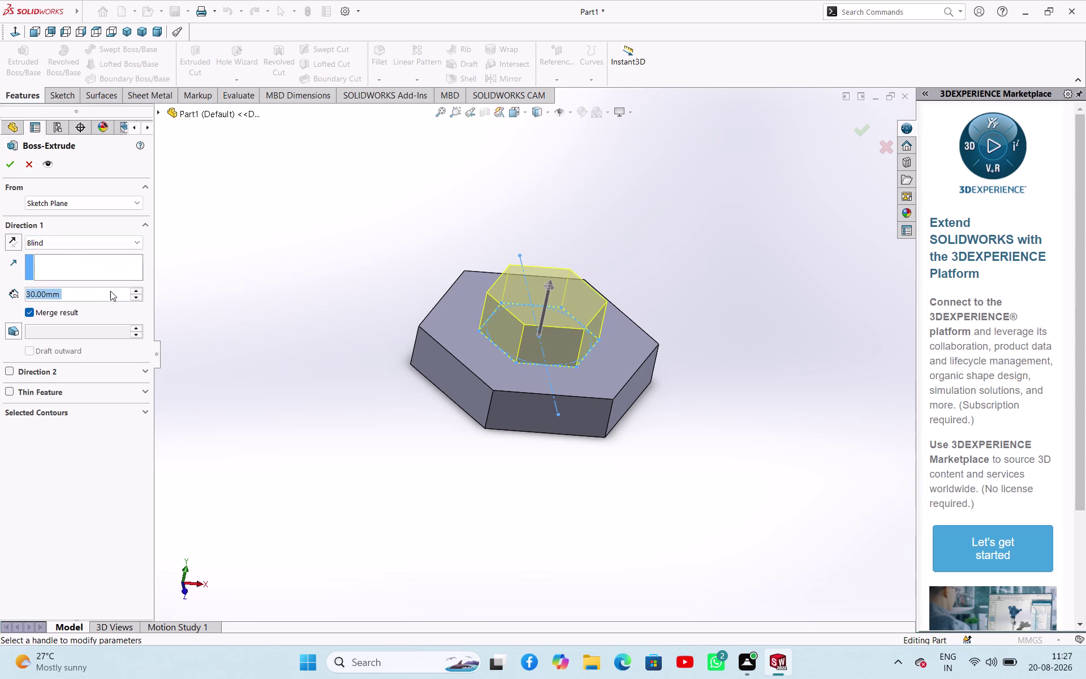
click(99, 241)
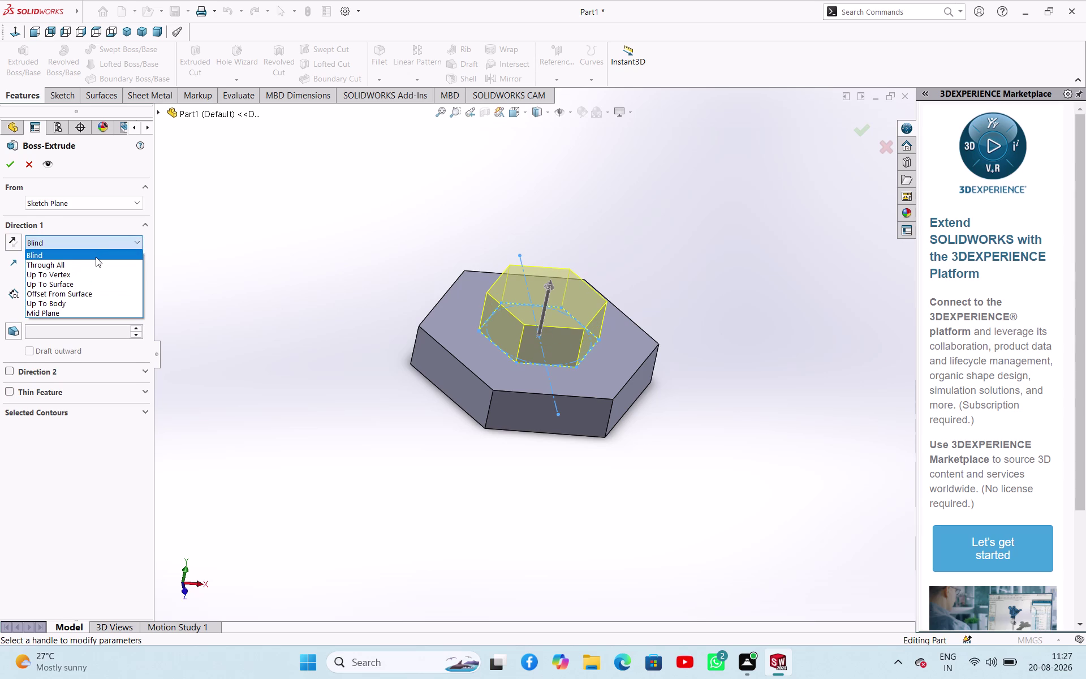